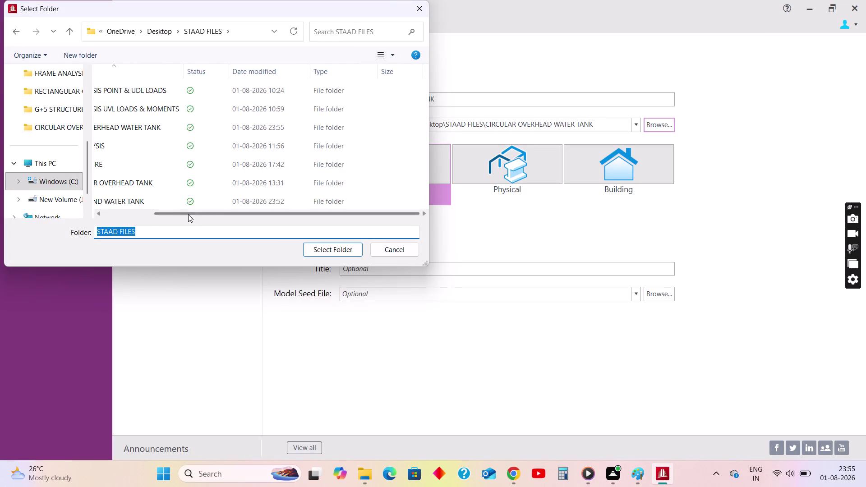
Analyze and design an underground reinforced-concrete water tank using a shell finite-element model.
Create a metric analytical model in the UNDERGROUND WATER TANK folder and check the tank sketch.
drag(188, 213, 119, 215)
click(149, 197)
click(333, 252)
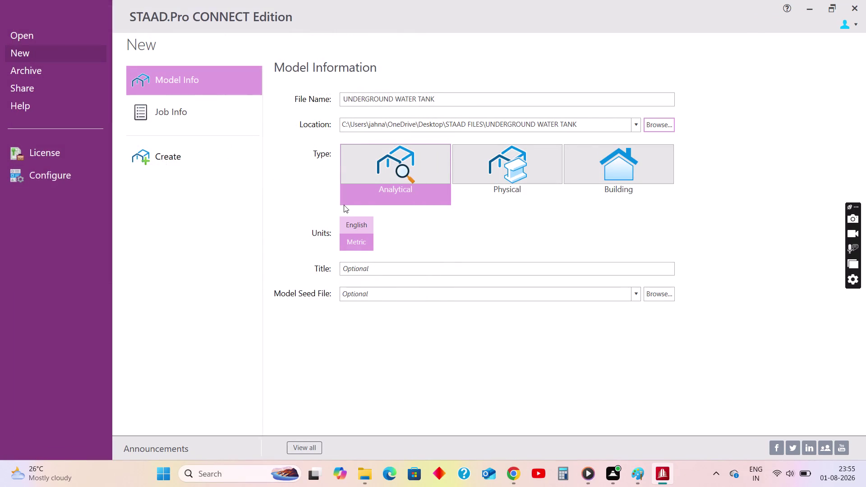
click(167, 159)
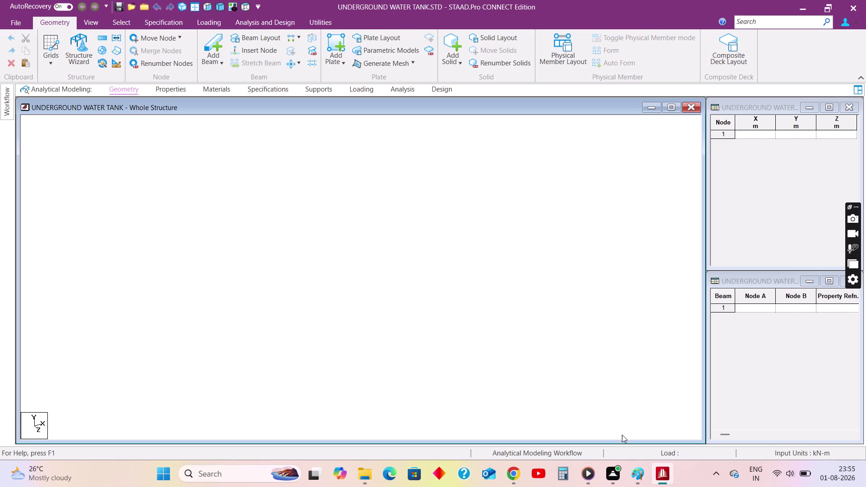
click(637, 470)
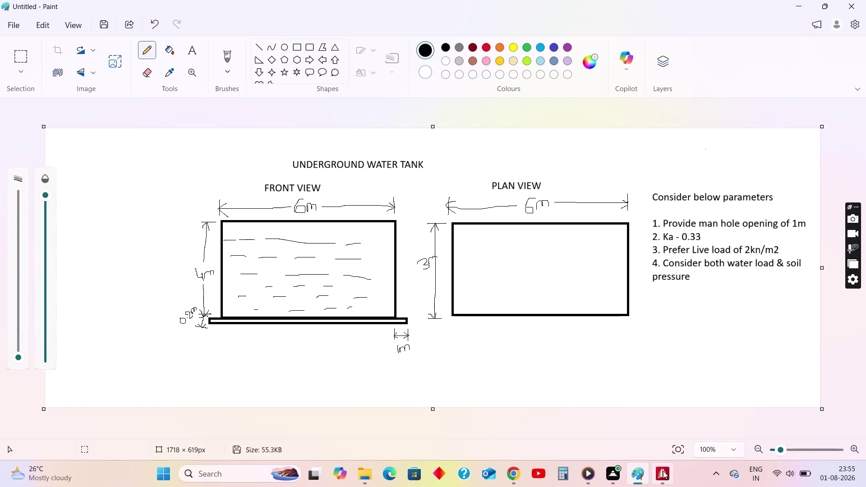
click(662, 424)
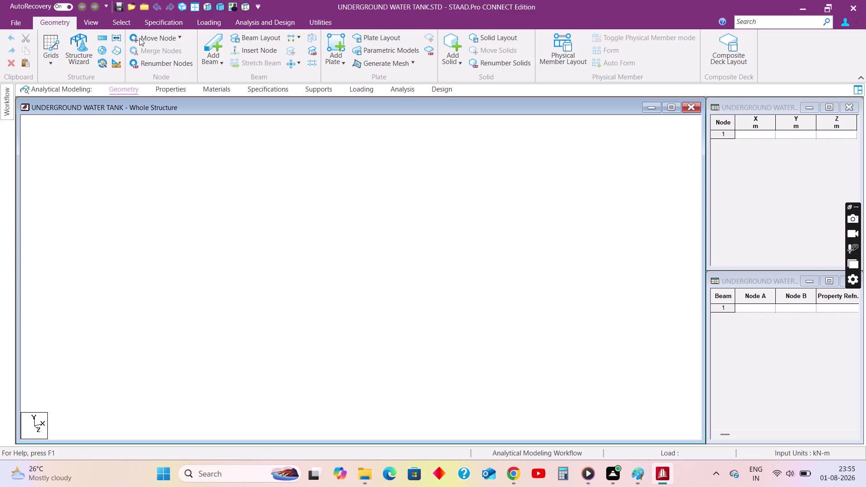
Show a beam grid and place nodes at (0,0), (6,0) and (0,4).
click(52, 64)
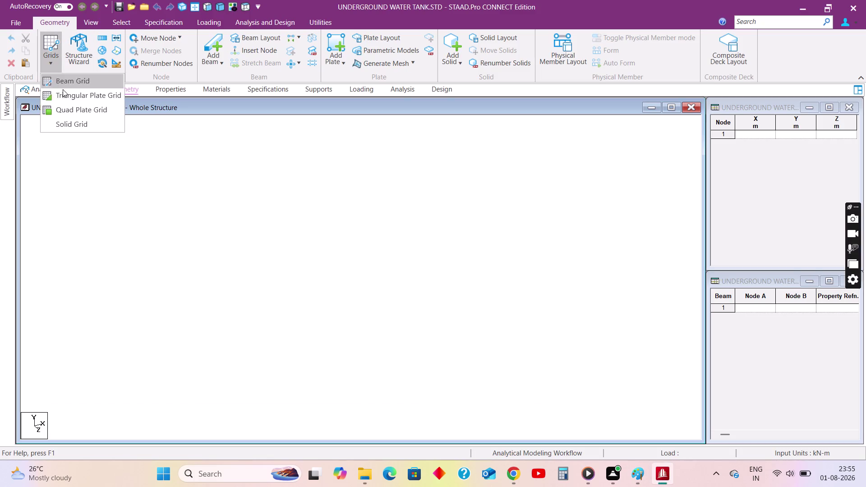
click(67, 83)
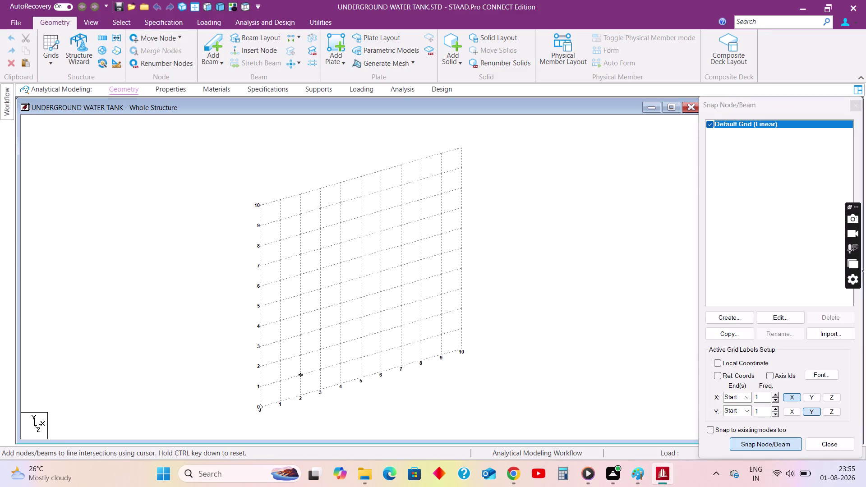
click(259, 405)
key(Escape)
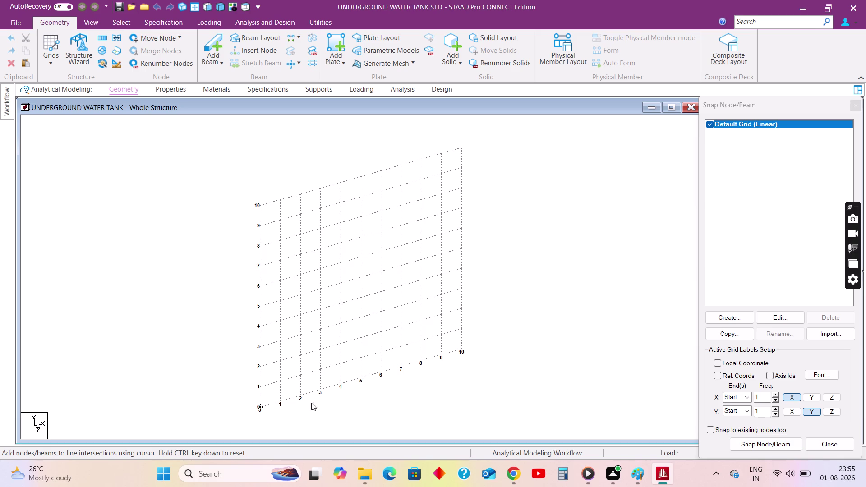
click(762, 445)
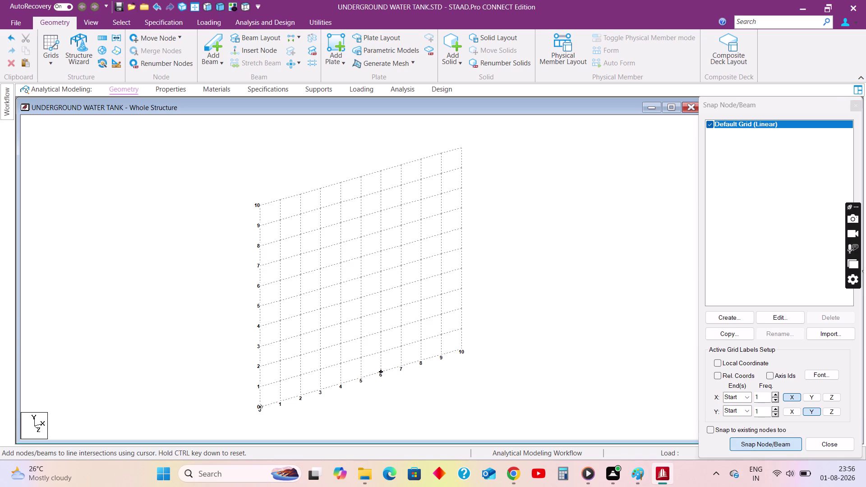
click(386, 369)
key(Escape)
Place the remaining corner node at the top right, (6,4).
click(748, 444)
click(260, 328)
key(Escape)
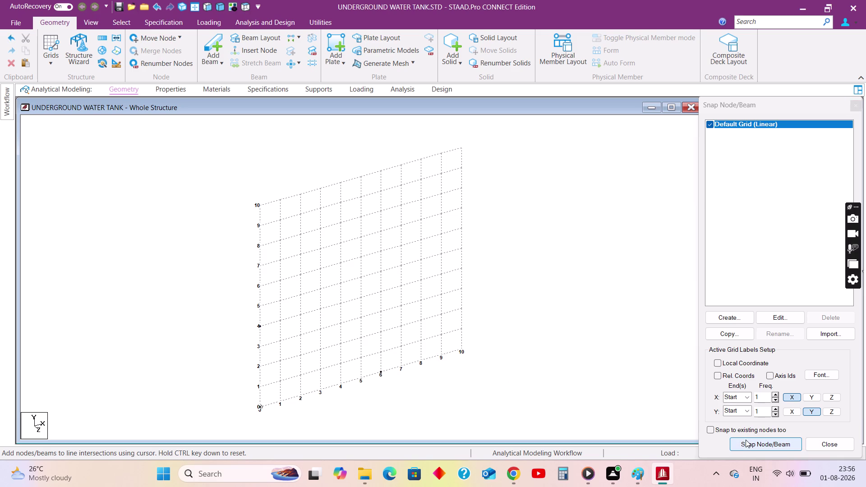
click(745, 439)
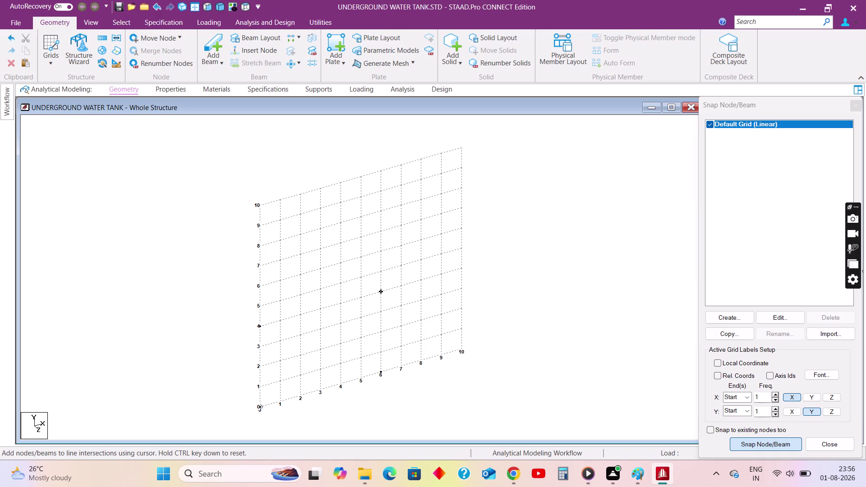
click(379, 290)
key(Escape)
Compare against the tank sketch, then hide the snapping grid.
click(642, 473)
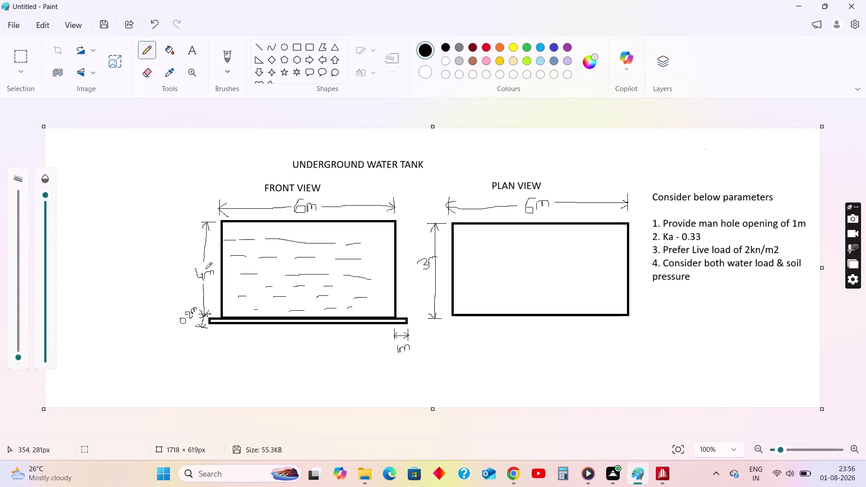
click(797, 6)
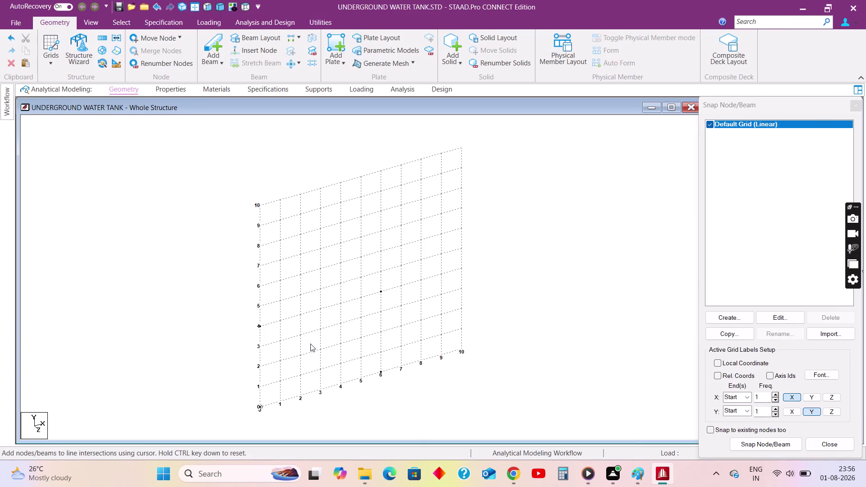
click(51, 66)
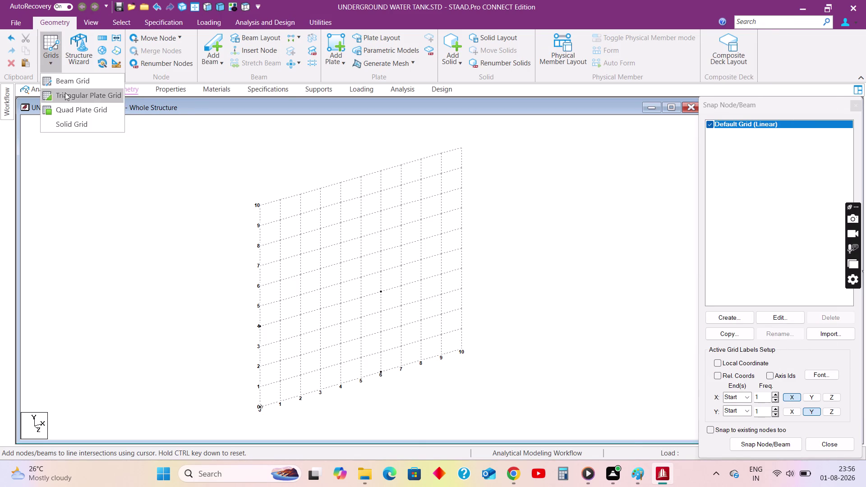
click(66, 82)
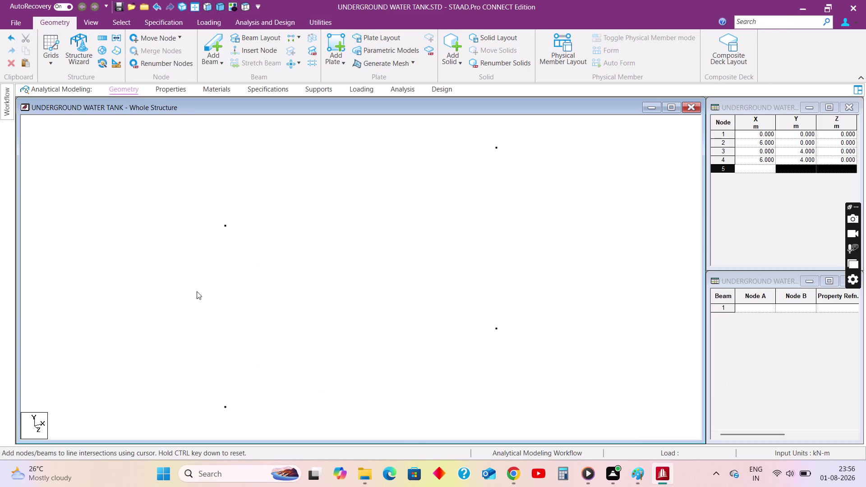
Rotate the view and box-select the four corner nodes.
scroll(down, 3)
right_drag(486, 205, 481, 205)
right_click(515, 176)
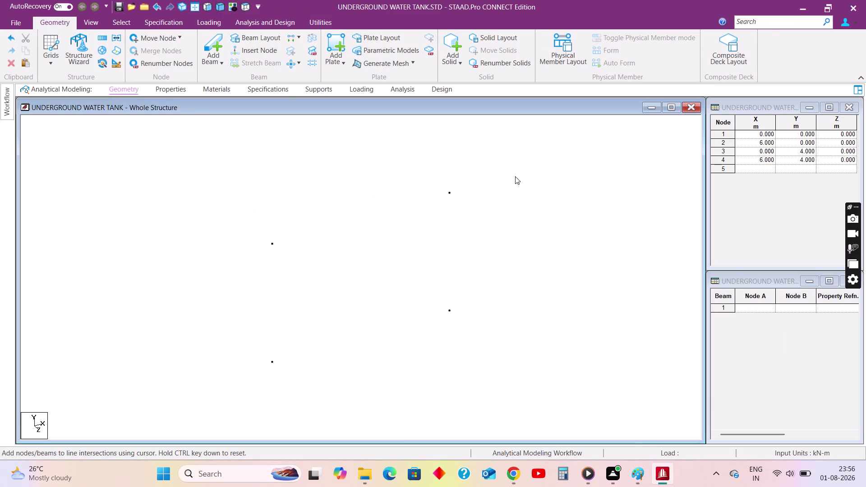
click(548, 231)
click(680, 235)
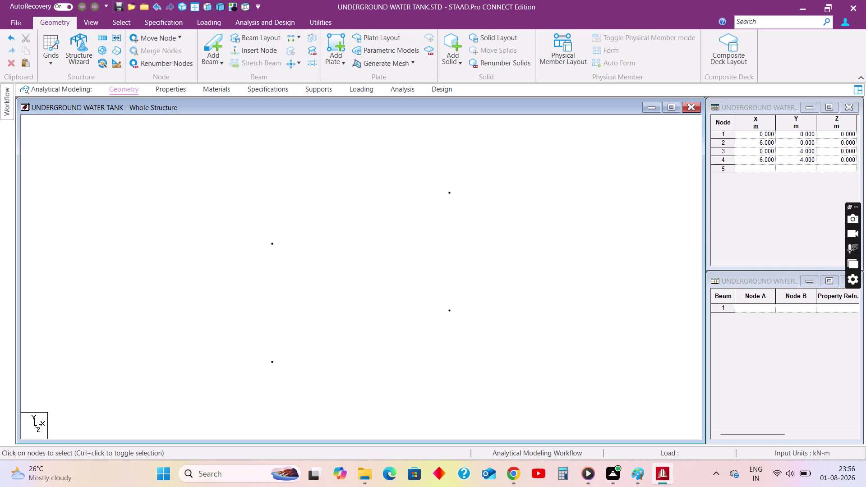
drag(208, 160, 547, 394)
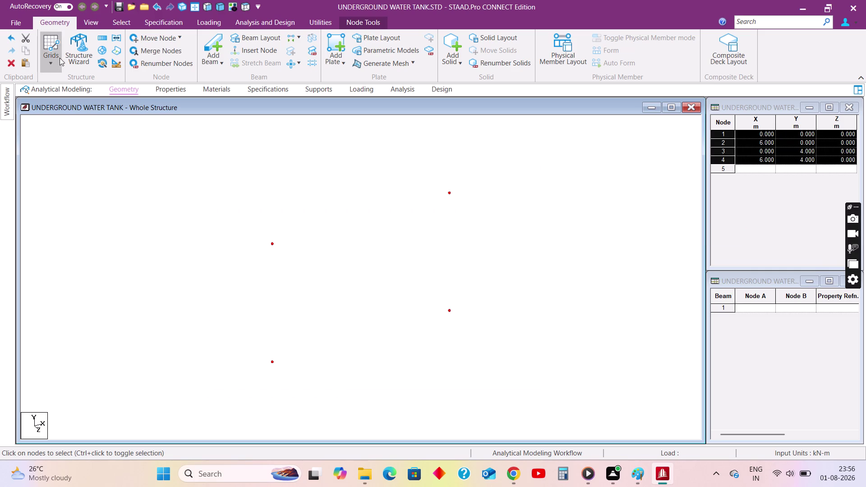
Translationally repeat the selected nodes along global Z with a 3 m step.
click(102, 37)
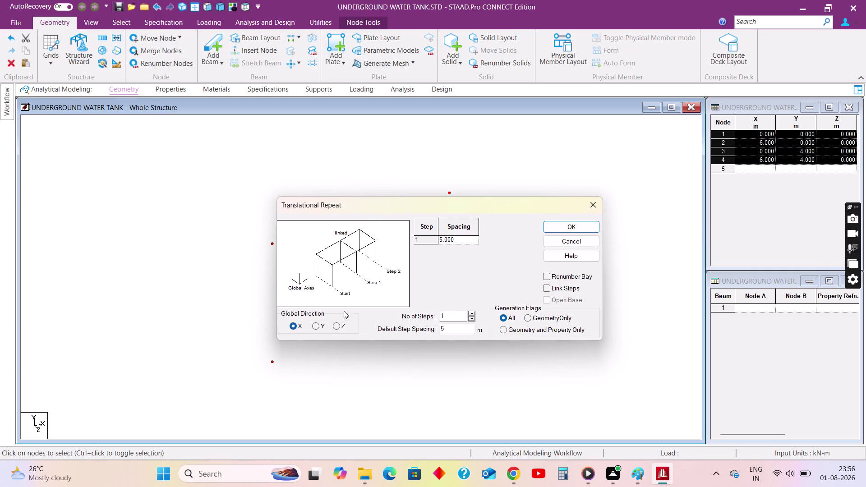
click(336, 327)
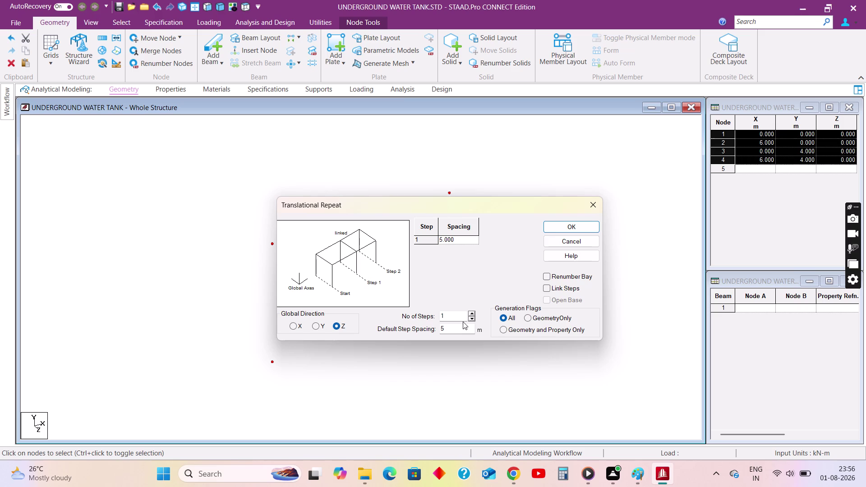
drag(456, 331, 409, 325)
key(3)
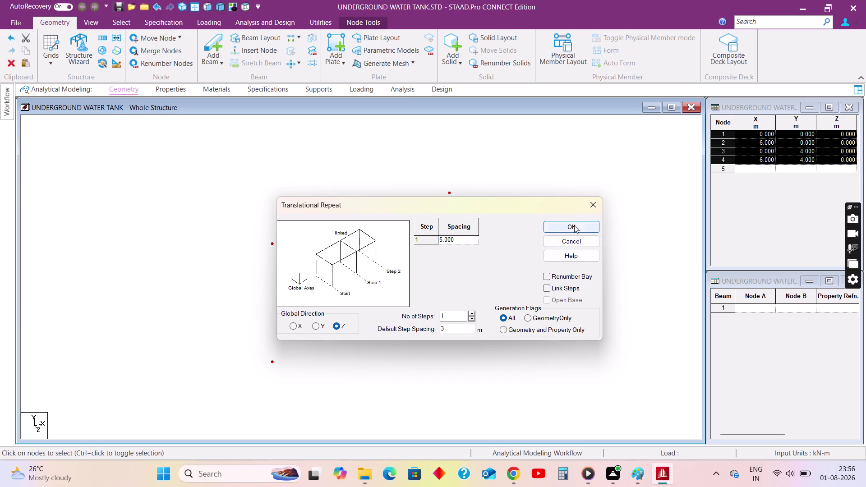
click(574, 225)
click(511, 264)
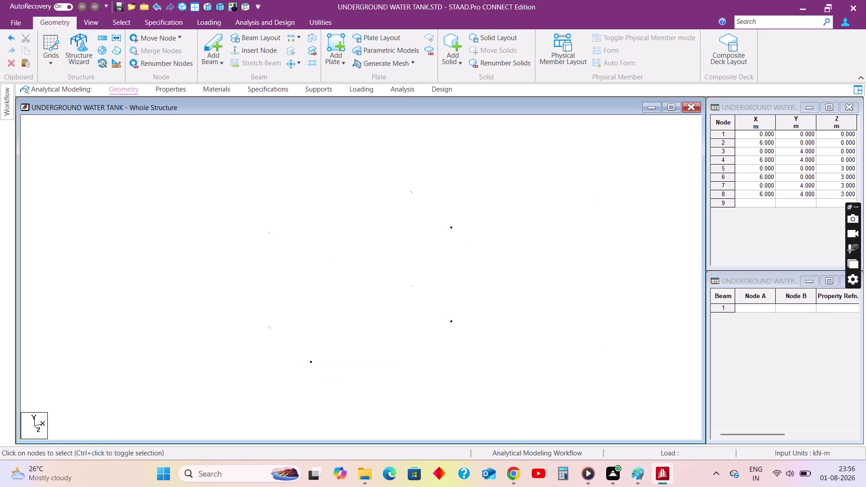
click(643, 473)
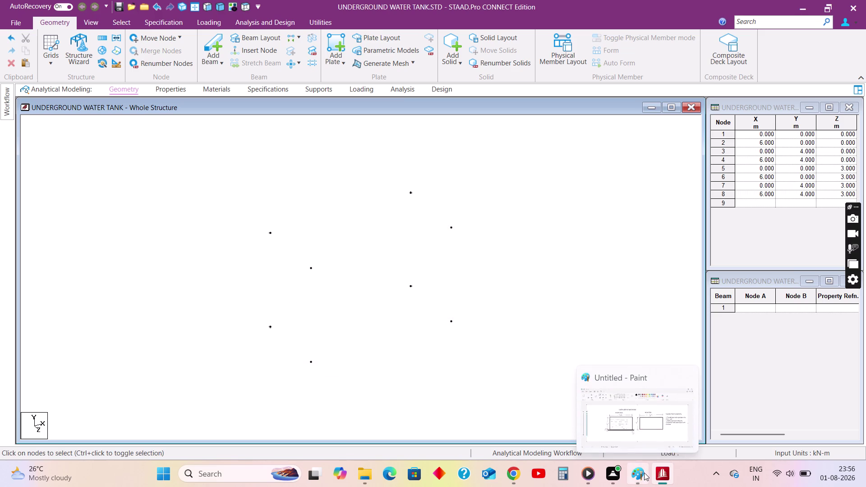
click(660, 472)
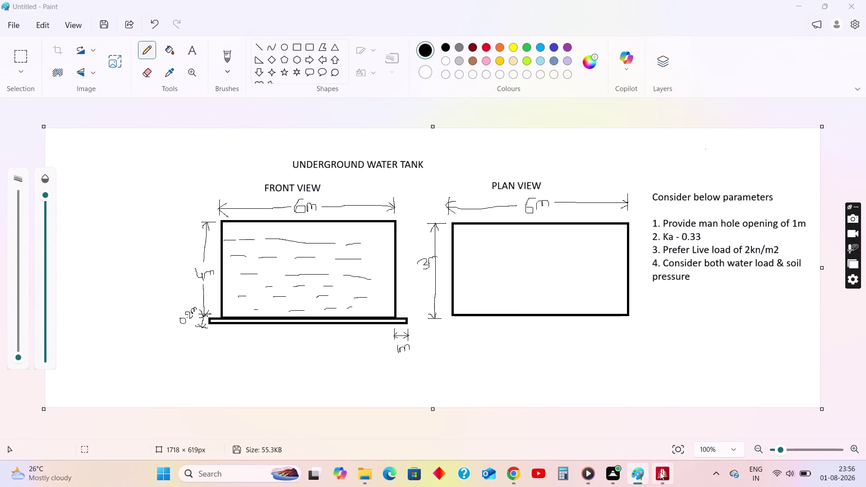
scroll(up, 3)
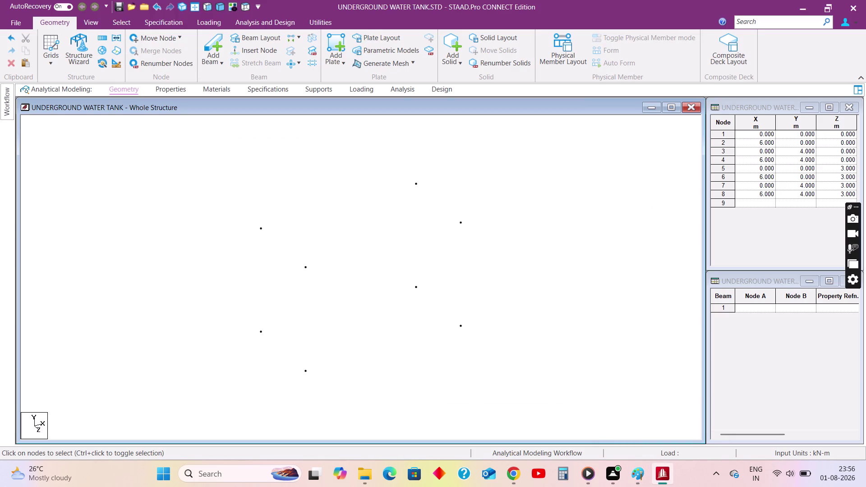
scroll(up, 3)
middle_drag(351, 267, 340, 252)
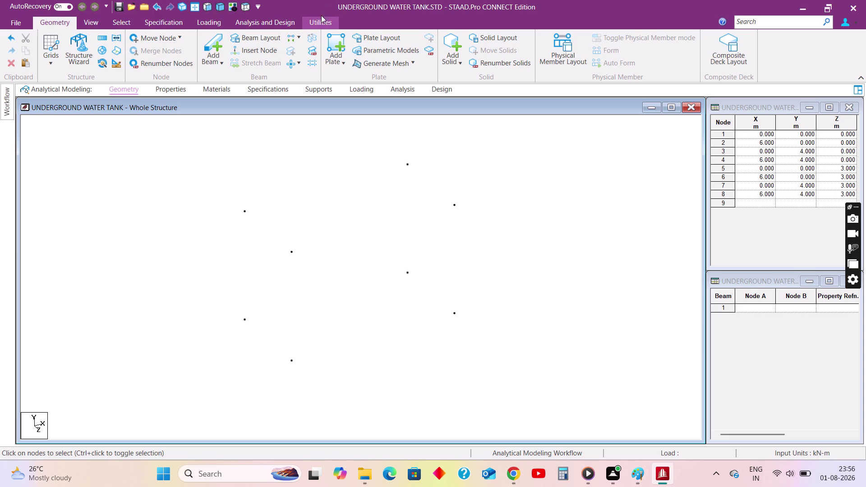
click(389, 50)
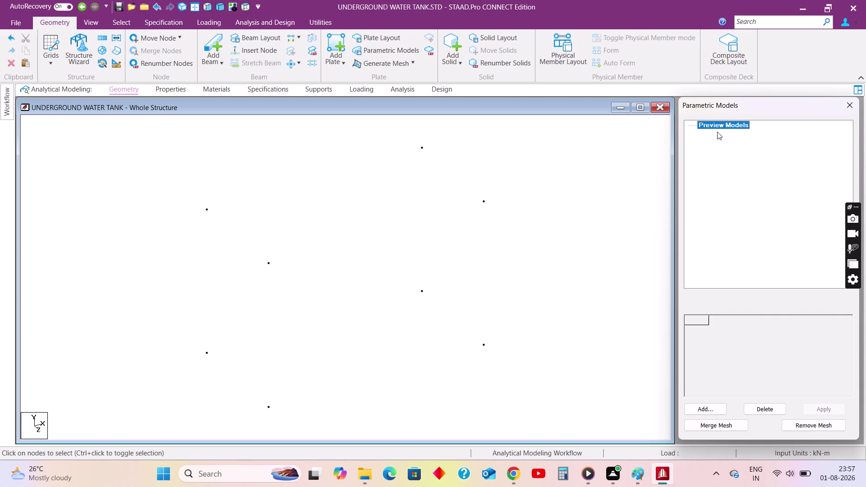
Outline a new surface through the left wall's four corner nodes.
click(716, 407)
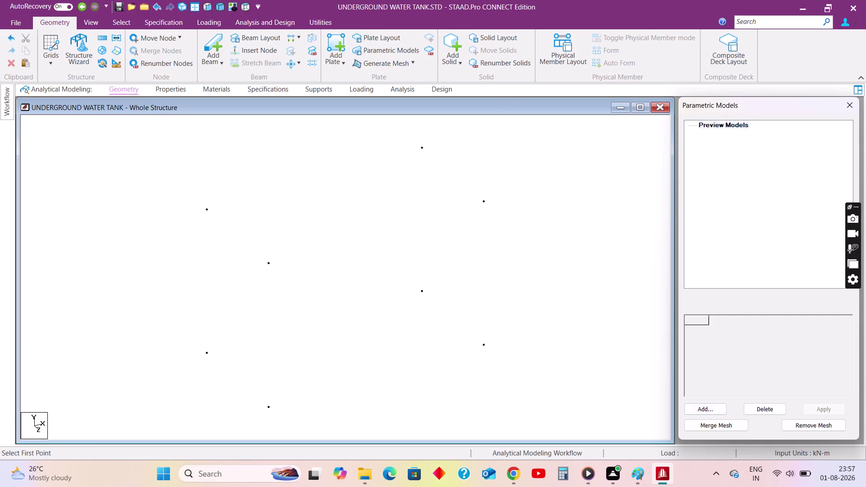
click(206, 353)
click(205, 209)
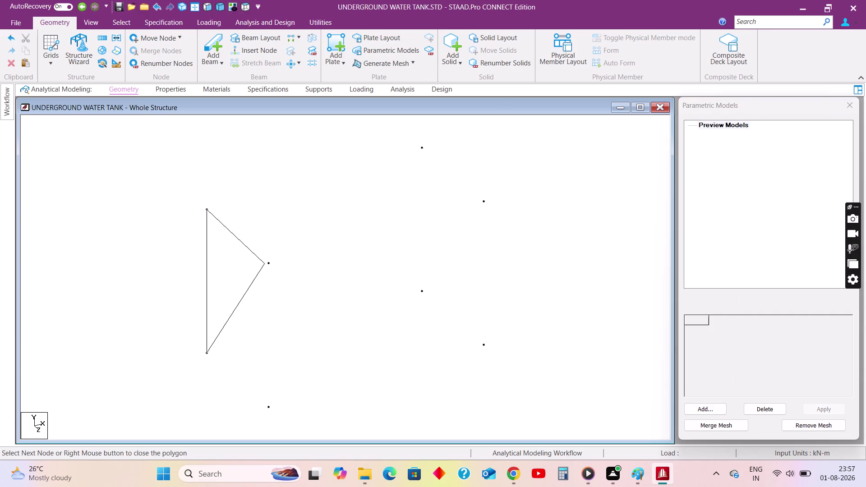
click(267, 263)
click(269, 406)
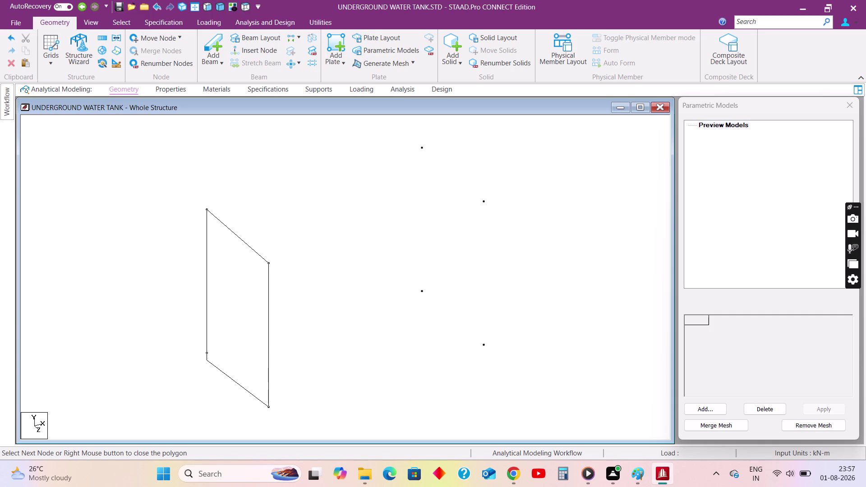
click(207, 353)
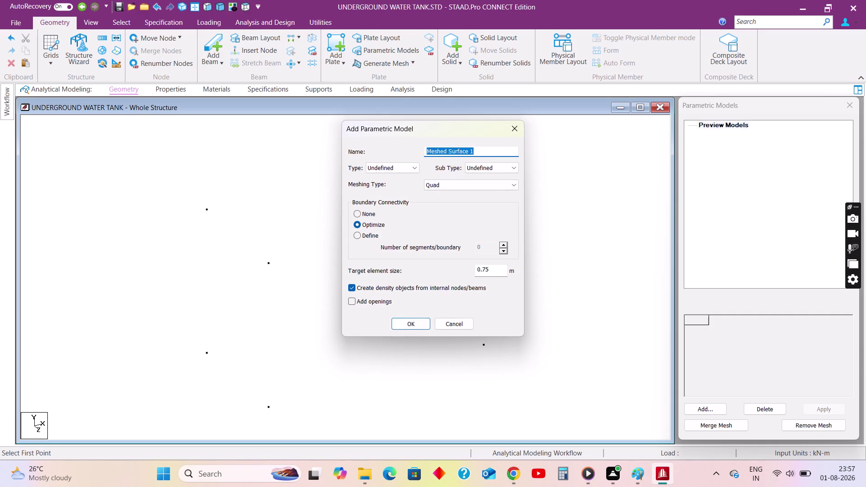
Name the surface LEFT, type Wall, subtype WALL_TANK, 1 m target element size.
drag(486, 153, 392, 149)
key(l)
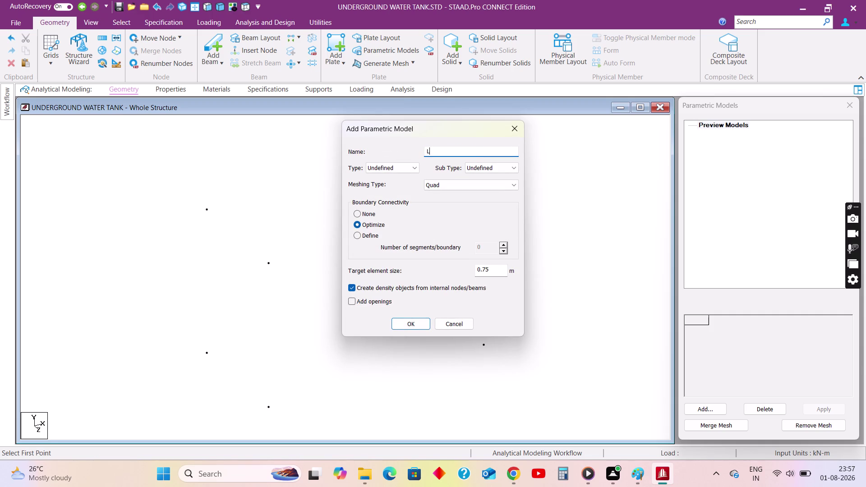
key(e)
text(FT)
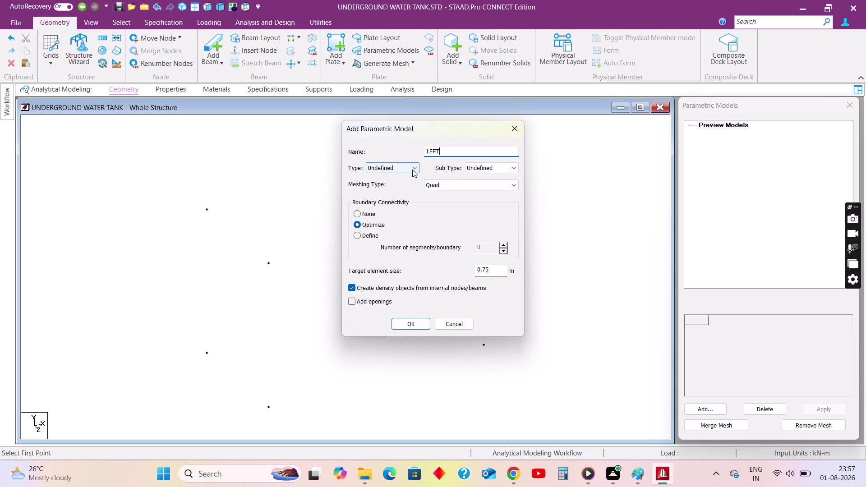
click(412, 170)
click(379, 187)
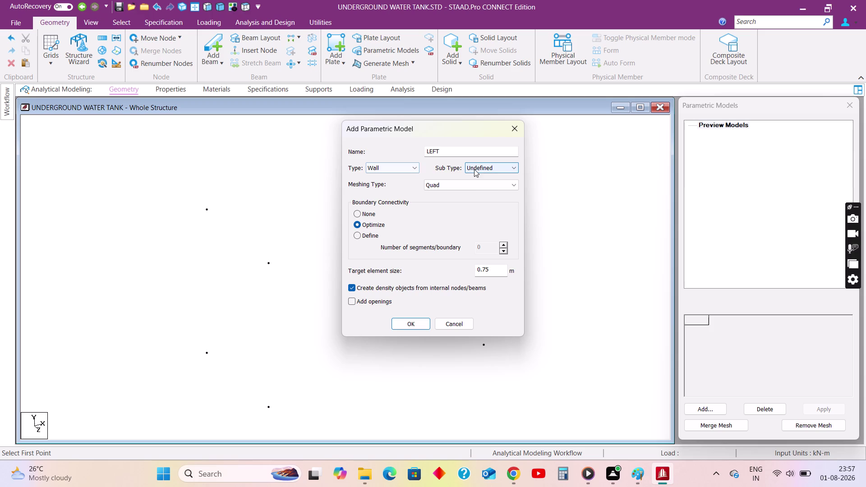
click(473, 169)
click(476, 186)
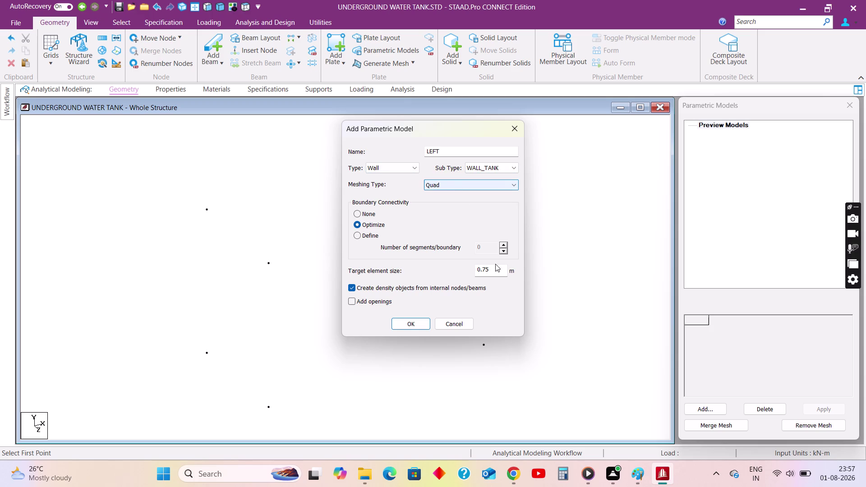
drag(498, 273, 457, 275)
key(1)
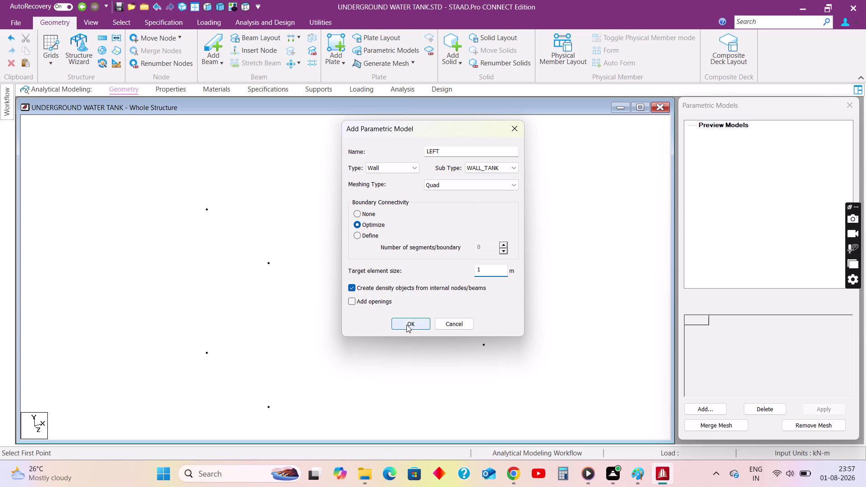
click(406, 324)
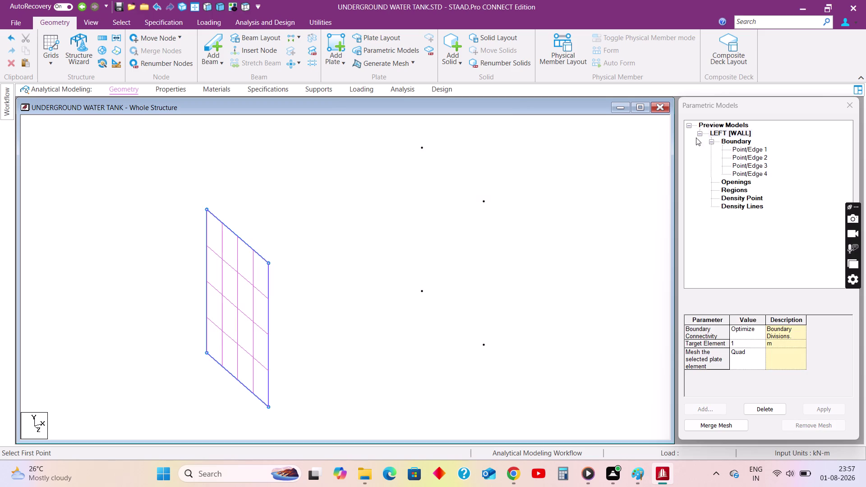
click(698, 134)
click(713, 123)
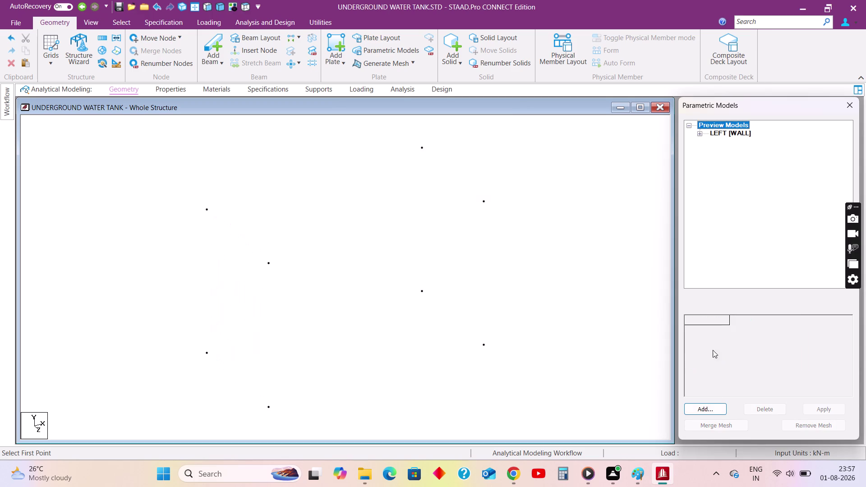
Outline a new surface through the back wall's four corner nodes.
click(708, 412)
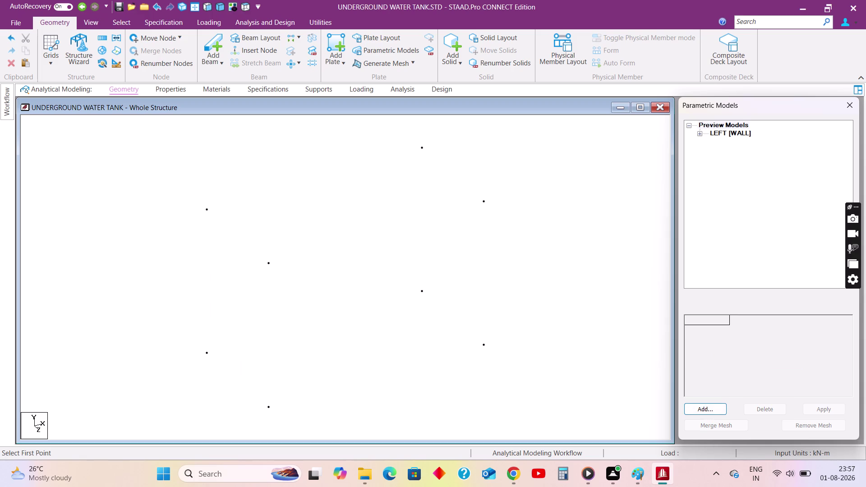
click(206, 353)
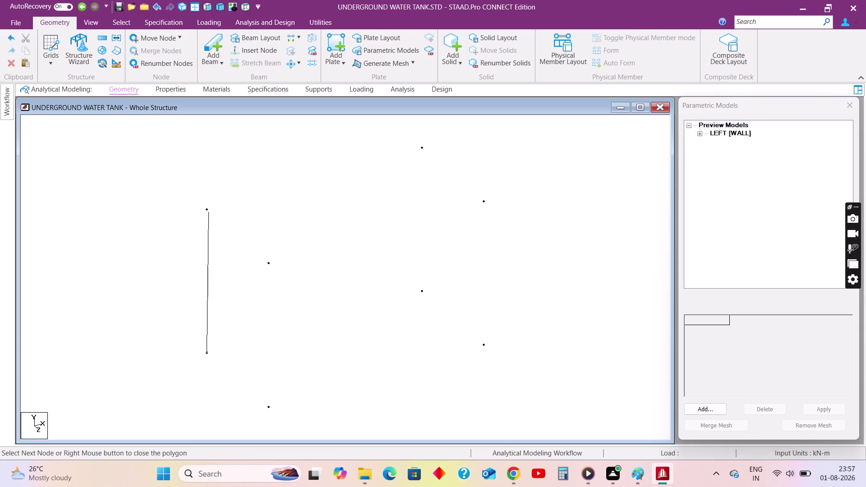
click(207, 209)
click(422, 148)
click(421, 291)
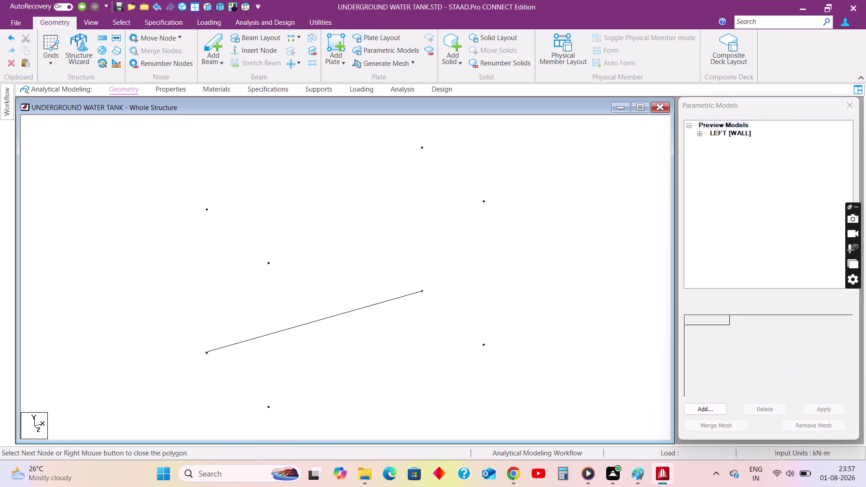
click(206, 354)
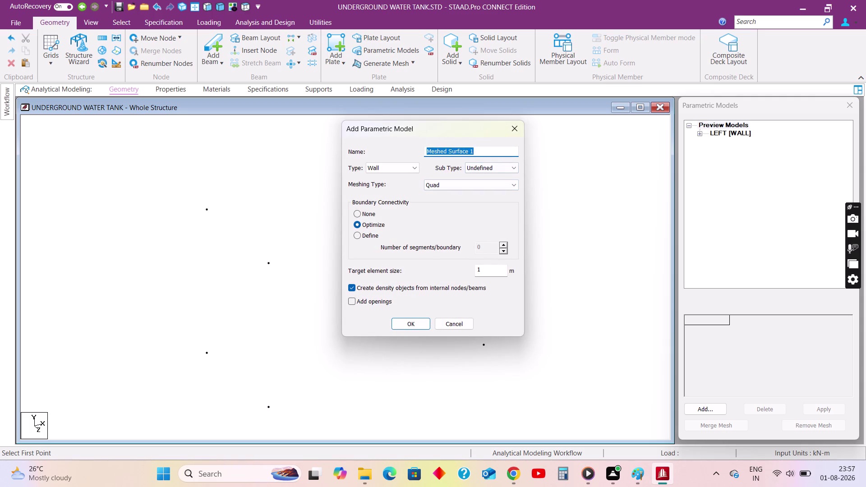
Name it BACK as a Wall of subtype WALL_TANK and create it.
text(BA)
text(CK)
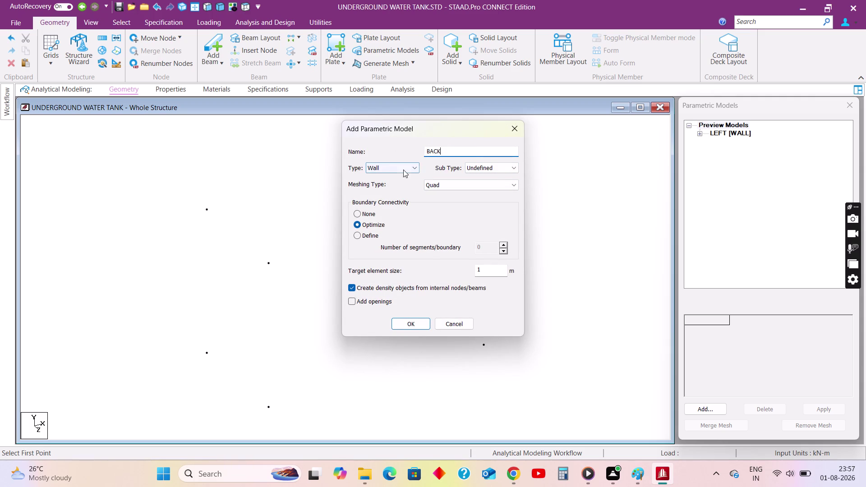
click(507, 169)
click(488, 185)
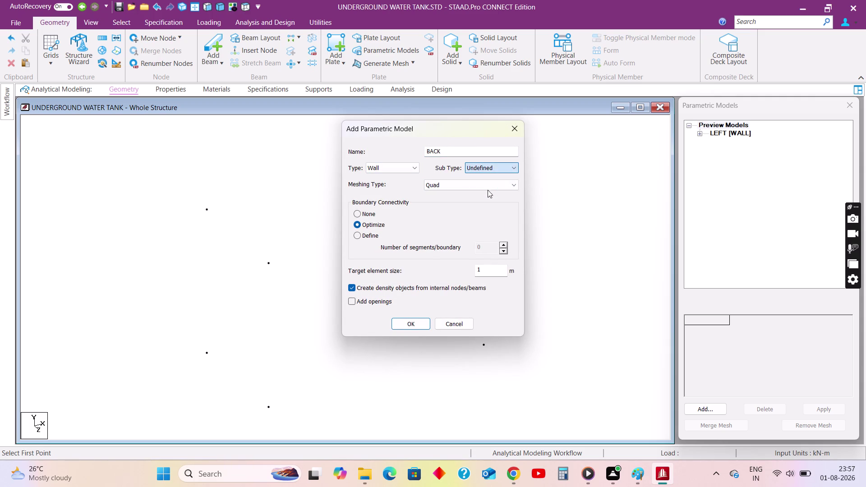
drag(490, 270, 465, 269)
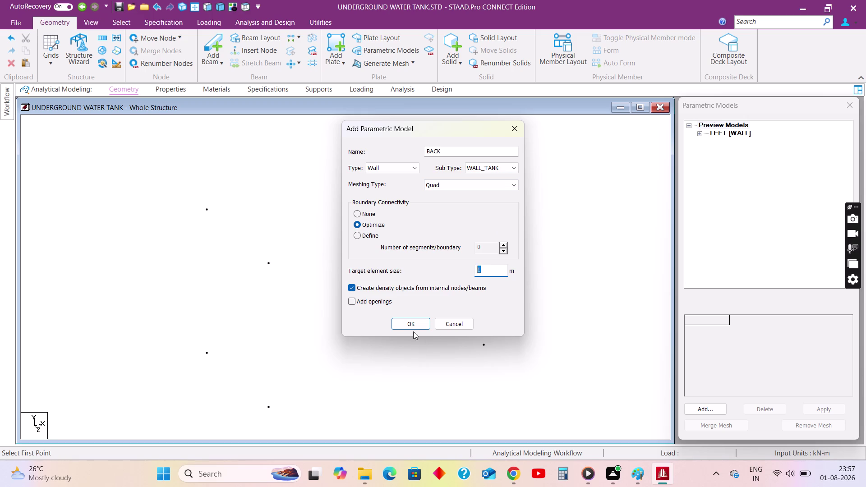
click(414, 320)
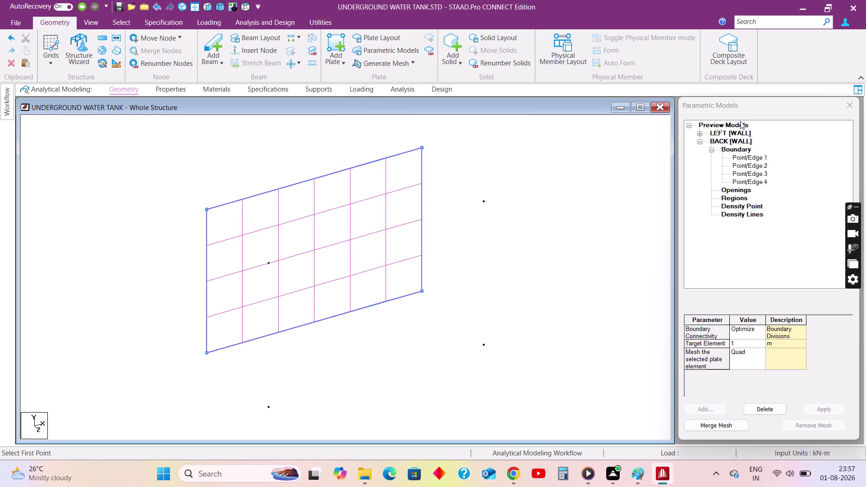
click(700, 141)
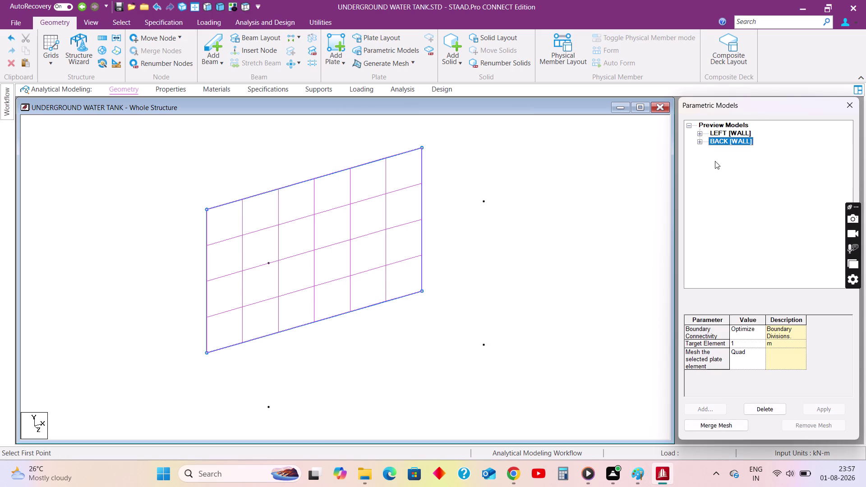
click(720, 124)
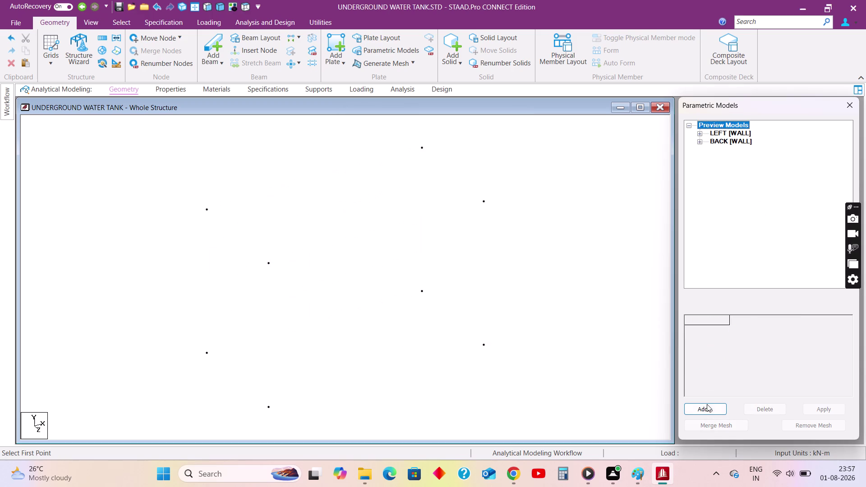
Outline a new surface through the front wall's four corner nodes.
click(706, 404)
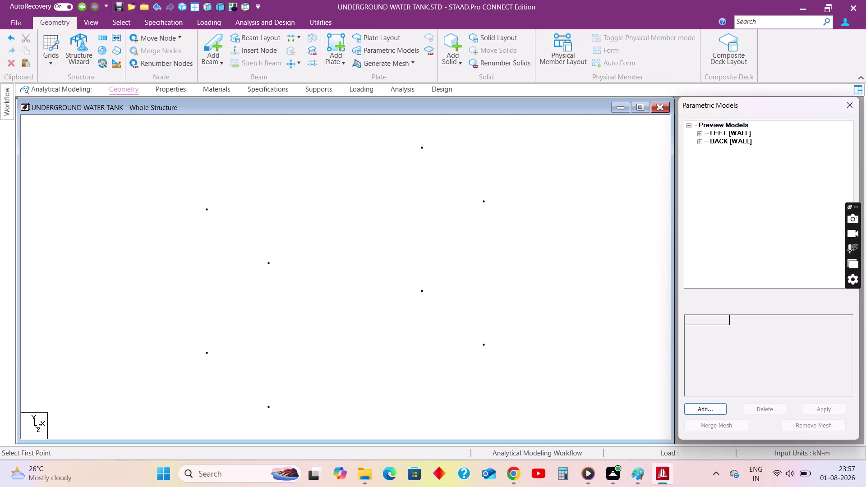
click(268, 405)
click(268, 263)
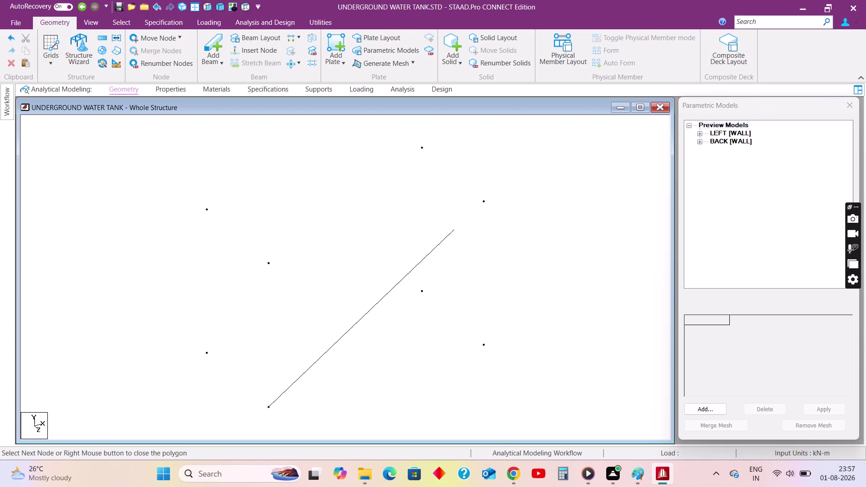
click(484, 202)
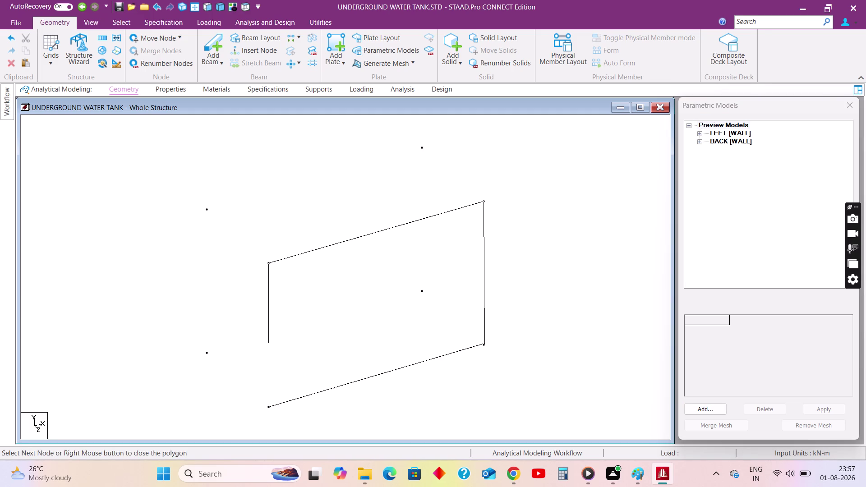
click(483, 342)
click(267, 408)
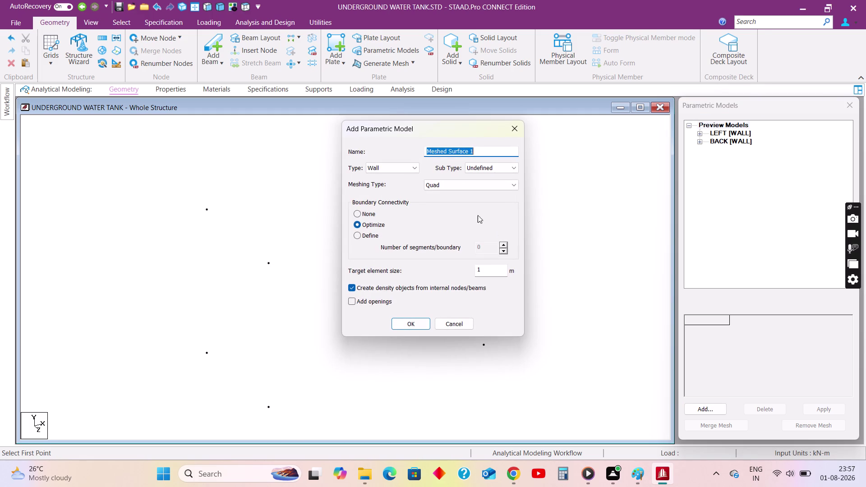
Name the surface FRONT with subtype WALL_TANK and create it.
text(FRO)
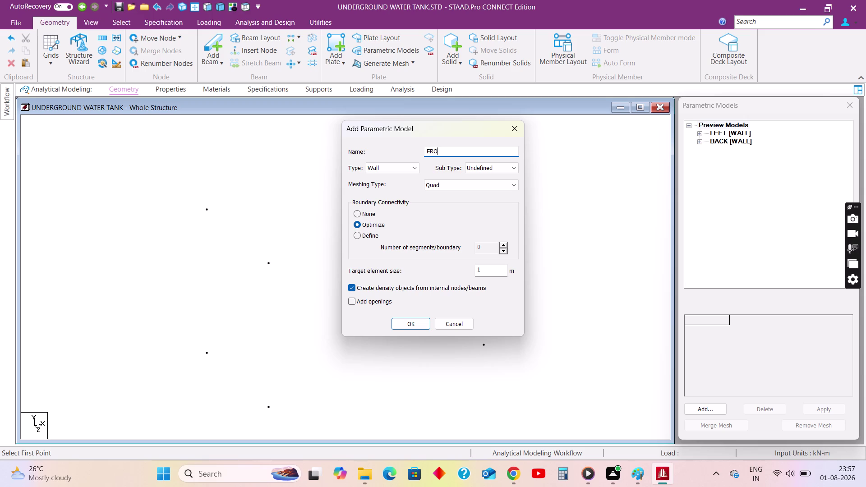
text(NT)
click(472, 166)
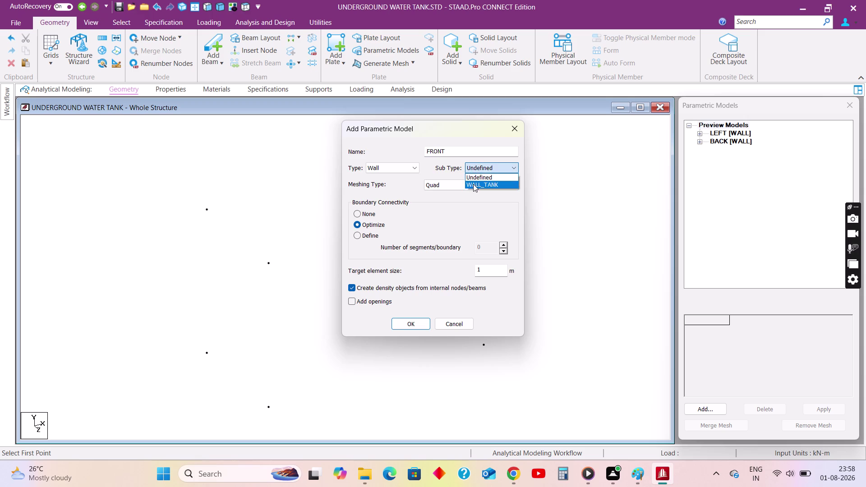
click(473, 184)
click(417, 322)
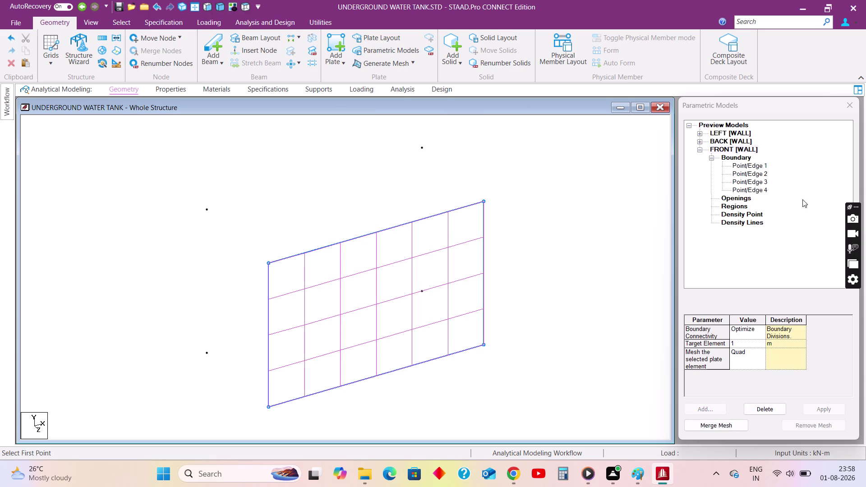
click(700, 149)
click(716, 121)
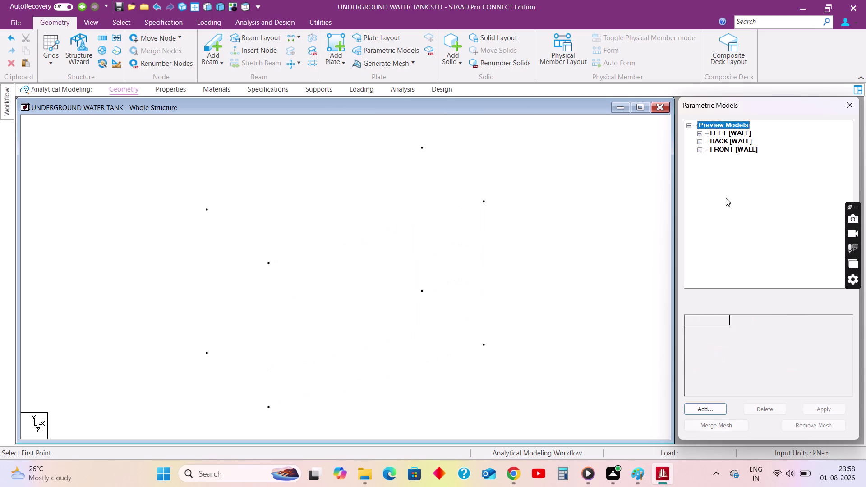
click(705, 410)
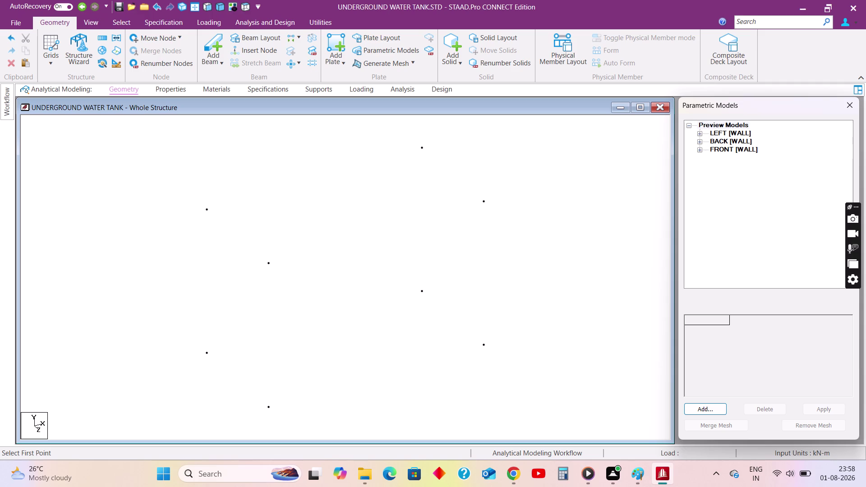
Outline the right wall surface through its four corner nodes.
click(421, 289)
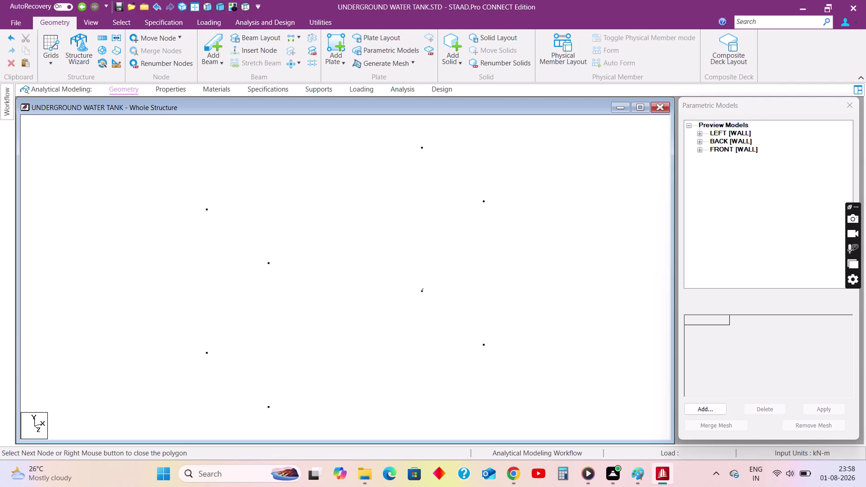
click(422, 147)
click(485, 201)
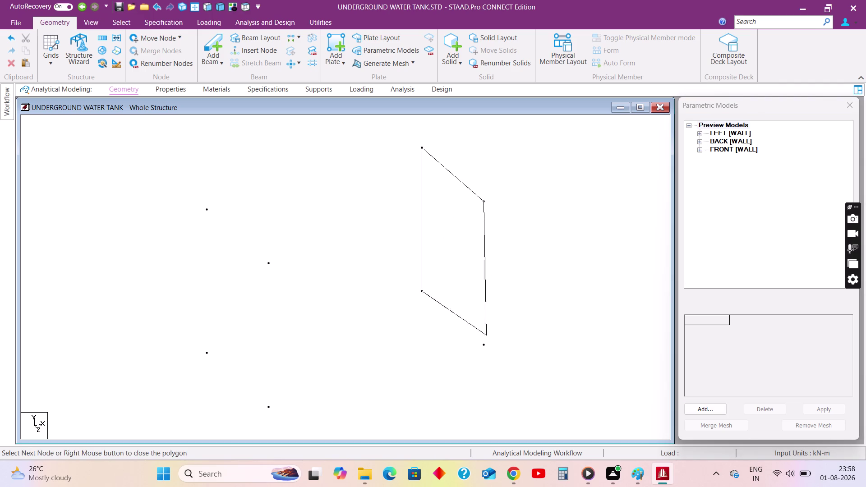
click(483, 345)
click(421, 292)
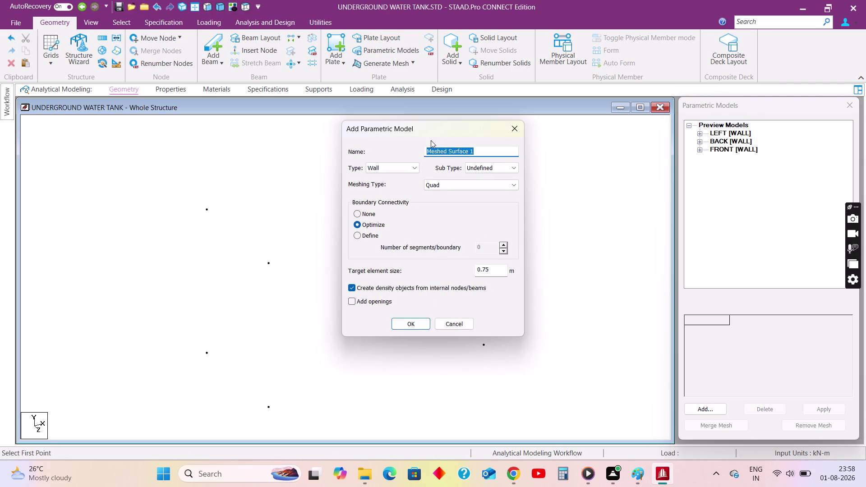
Name it RIGHT, subtype WALL_TANK, with a 1 m target element size.
text(RIGHT)
click(484, 162)
click(485, 169)
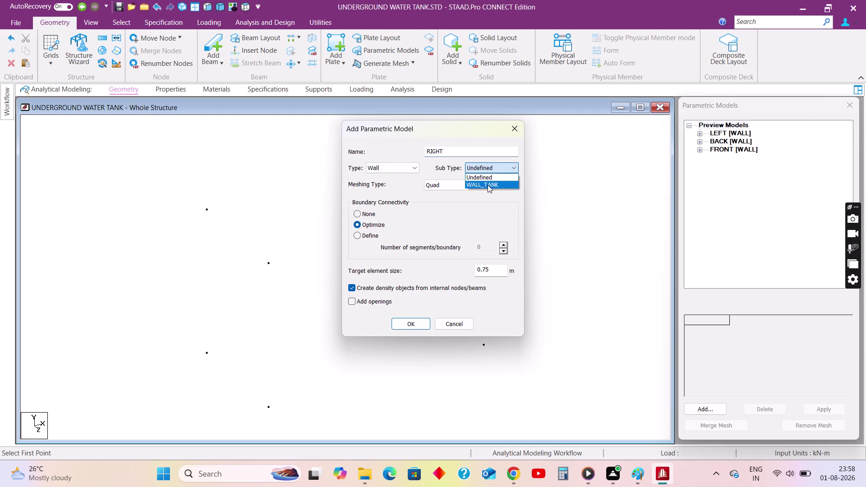
click(487, 185)
drag(495, 273, 472, 275)
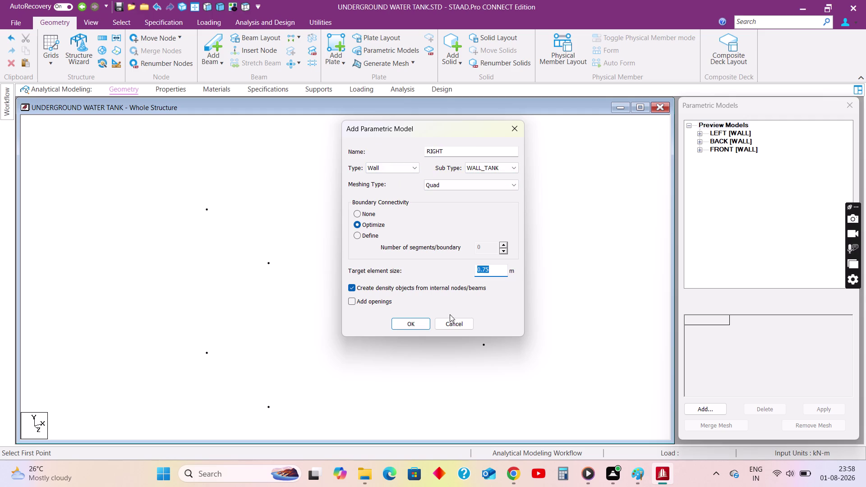
key(1)
click(416, 326)
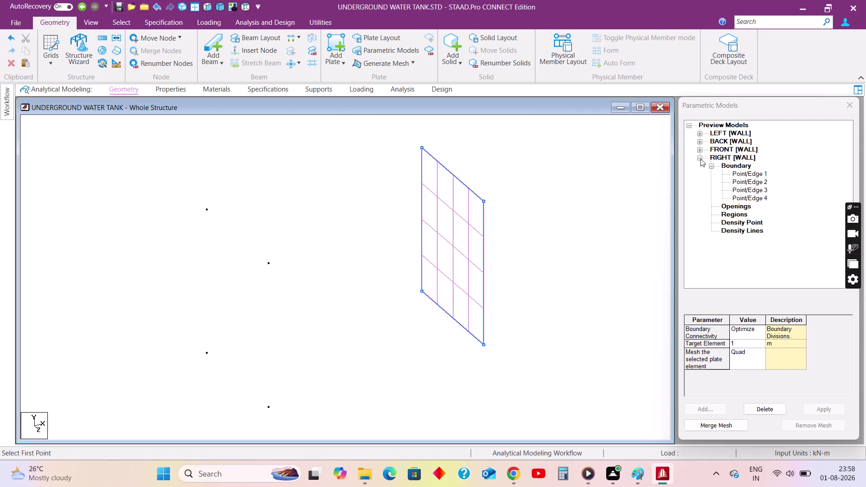
click(698, 159)
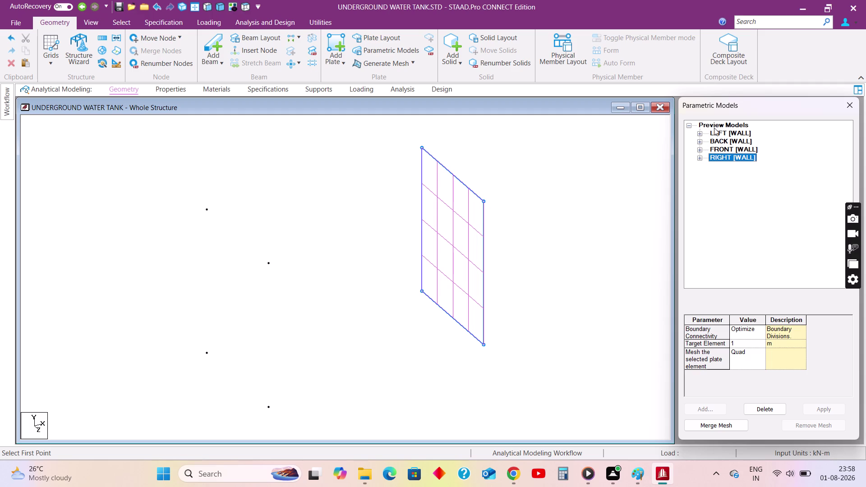
click(713, 126)
click(711, 411)
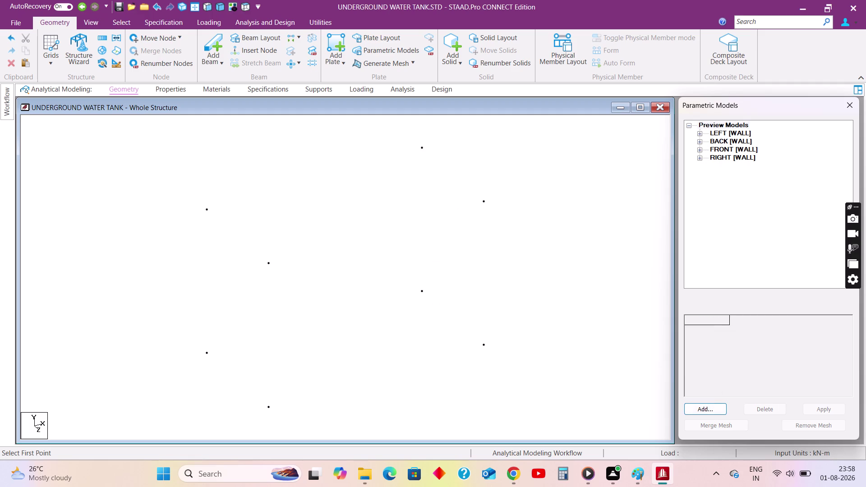
Outline the base slab through the four bottom corner nodes.
click(207, 353)
click(423, 291)
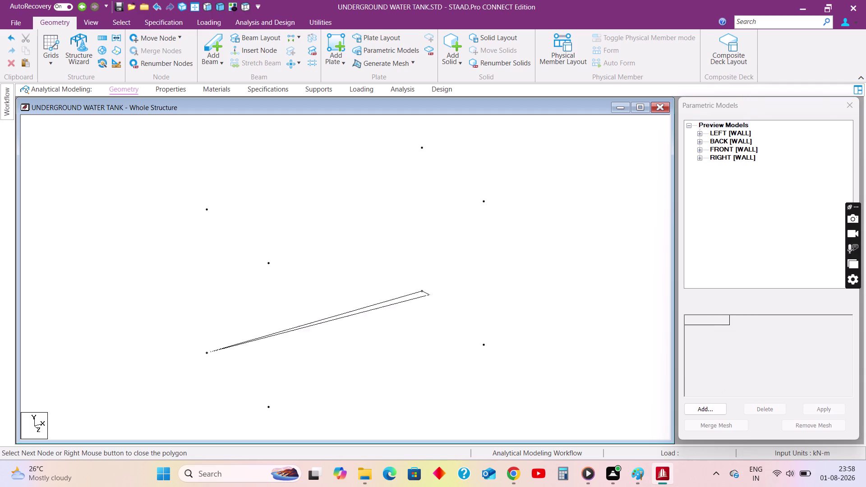
click(485, 345)
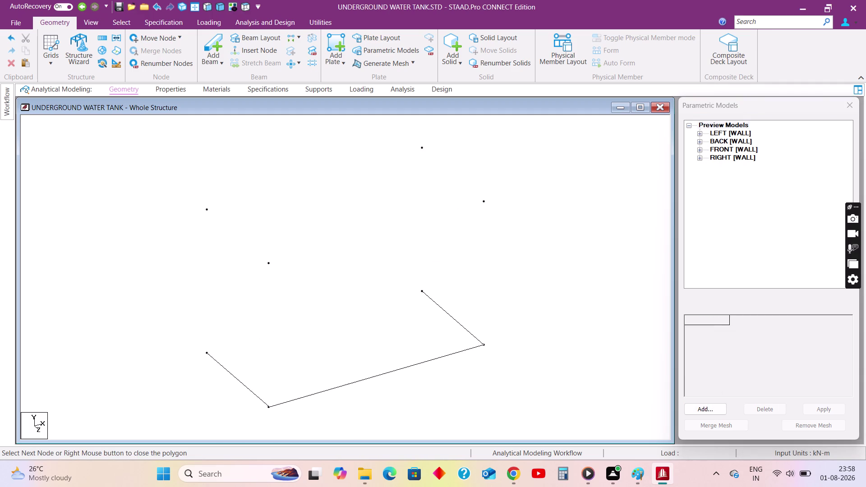
click(268, 407)
click(207, 353)
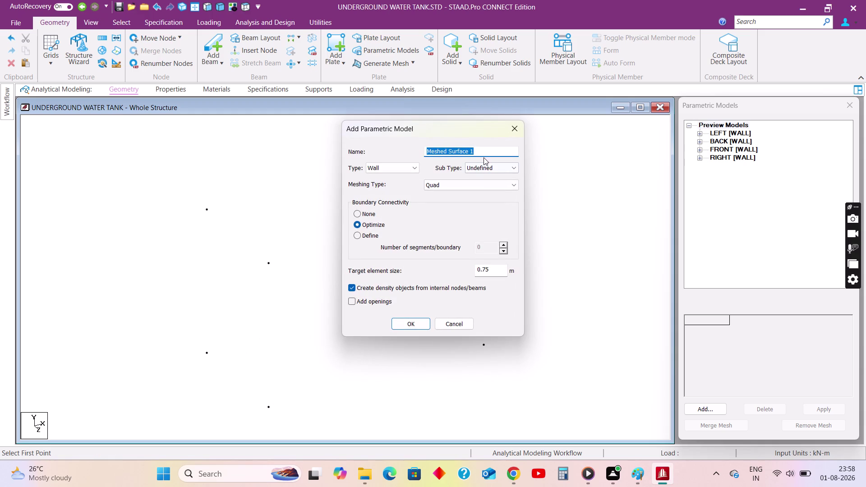
Name it BOTTOM, type Slab, subtype SLAB_TANK, 1 m target element size.
text(BOT)
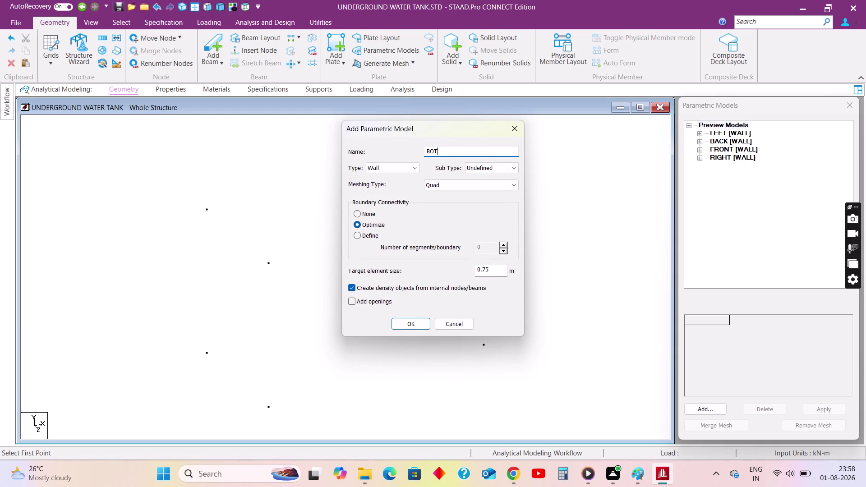
text(TOM)
click(393, 164)
click(376, 189)
click(477, 170)
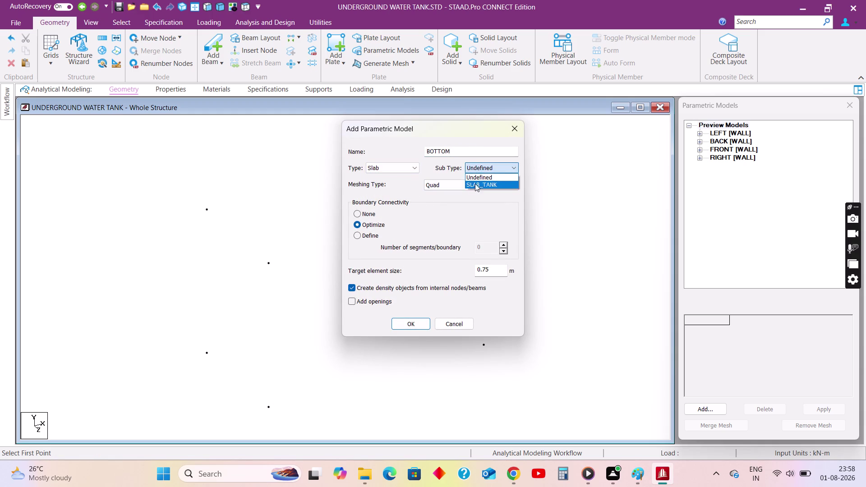
click(474, 186)
click(495, 265)
drag(499, 272, 459, 268)
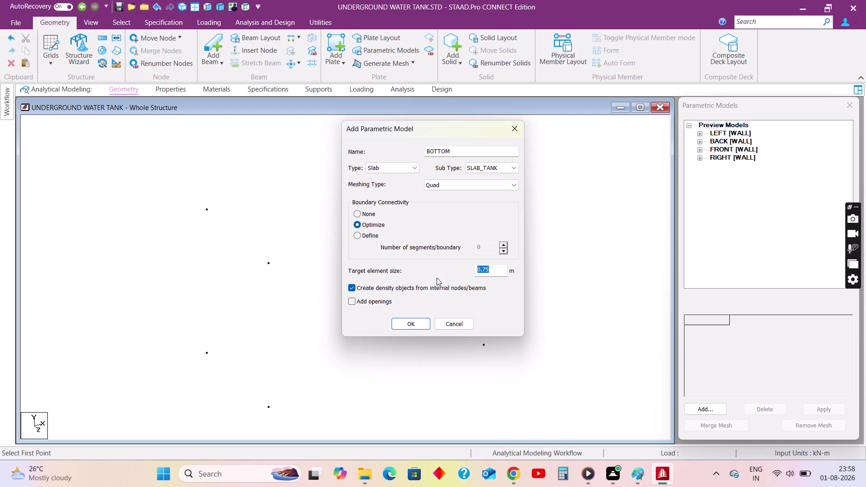
key(1)
click(404, 323)
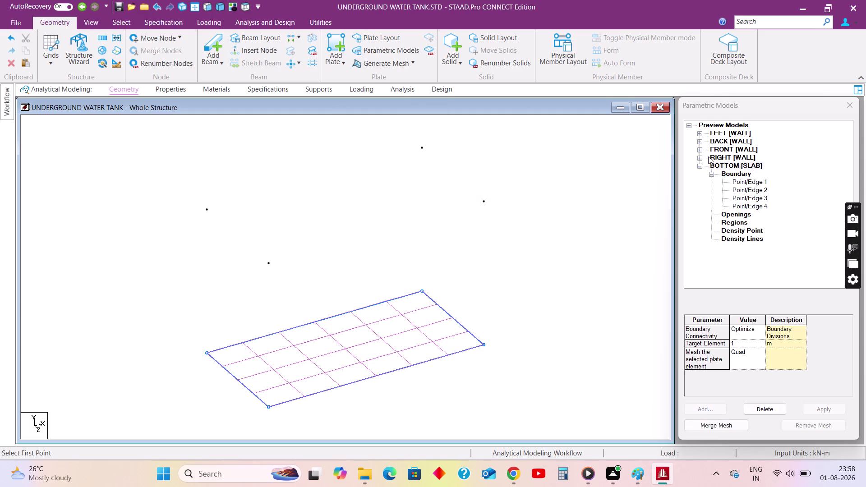
click(701, 165)
click(715, 123)
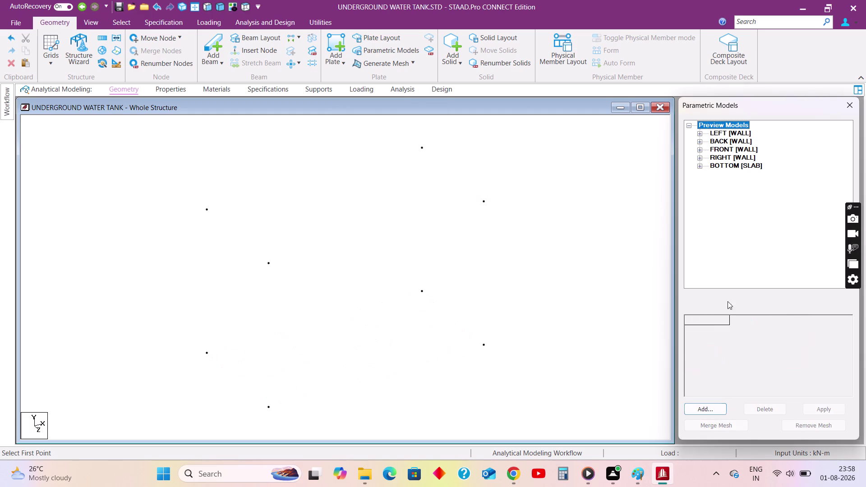
drag(711, 404, 712, 408)
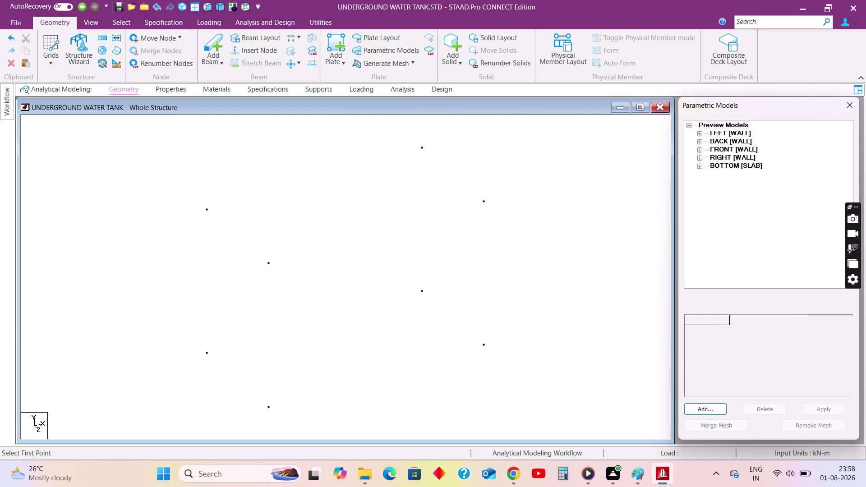
Outline the top slab through the four upper corner nodes.
click(207, 209)
click(422, 149)
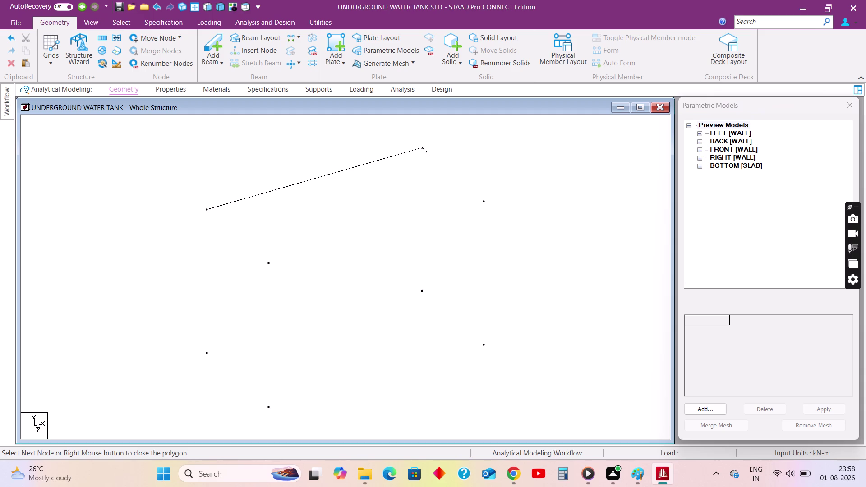
click(486, 202)
click(269, 262)
click(205, 208)
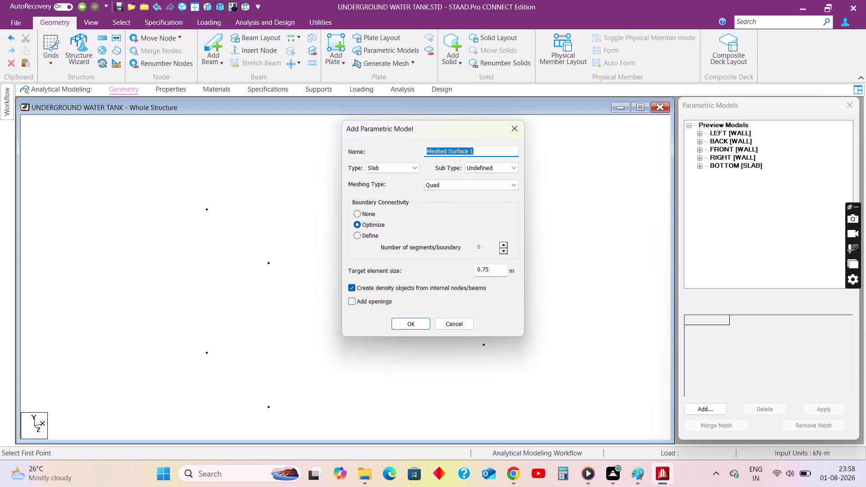
Name the slab TOP with subtype SLAB_TANK and a 1 m element size.
text(TOP)
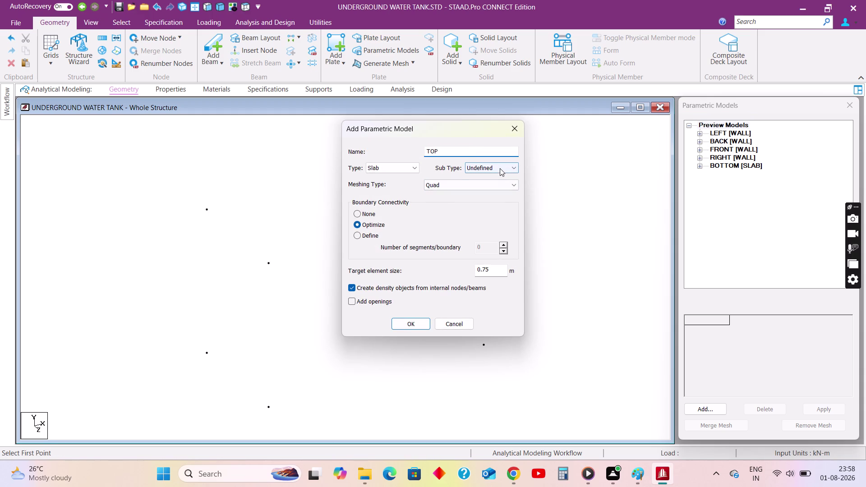
click(500, 168)
click(475, 186)
drag(492, 271, 459, 270)
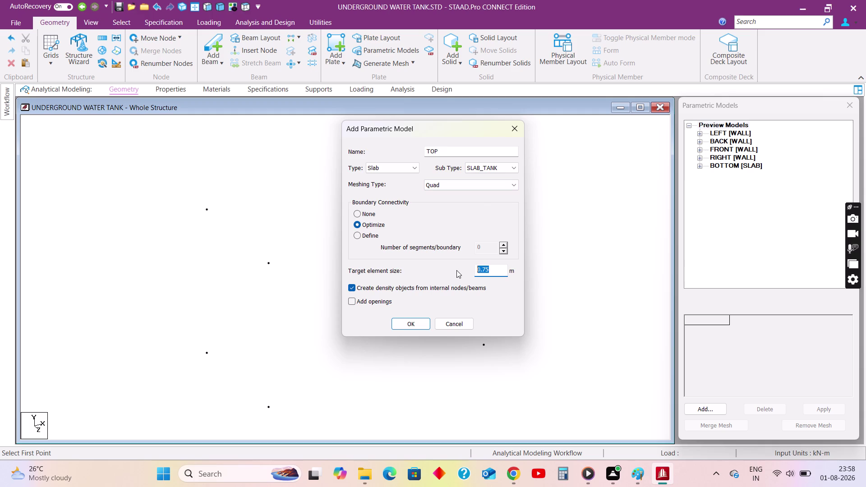
key(1)
click(415, 322)
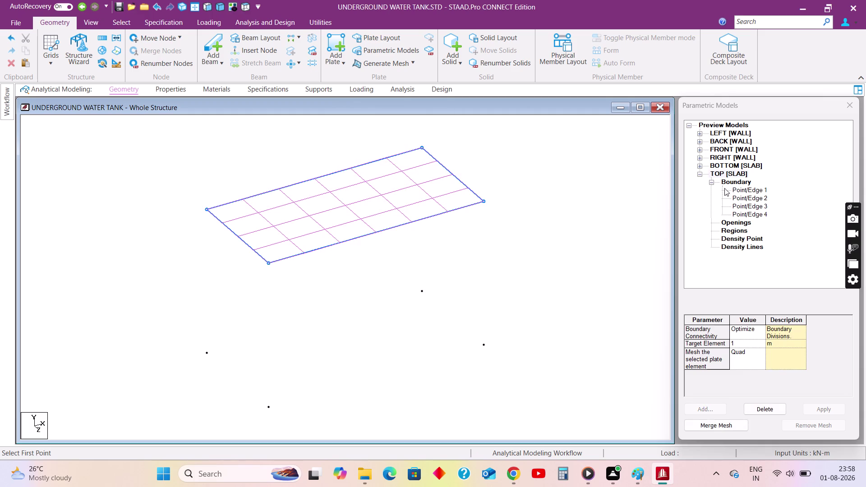
click(699, 174)
click(727, 128)
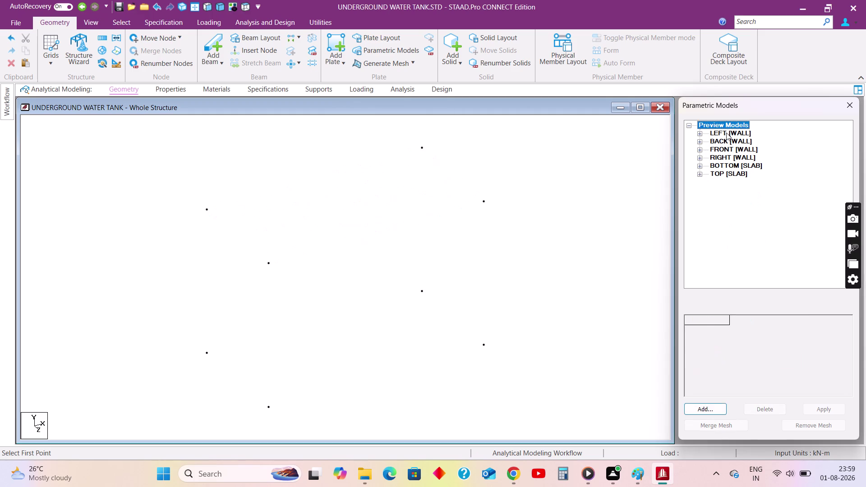
Merge the left, back, front and right wall meshes into the model.
click(726, 132)
click(729, 426)
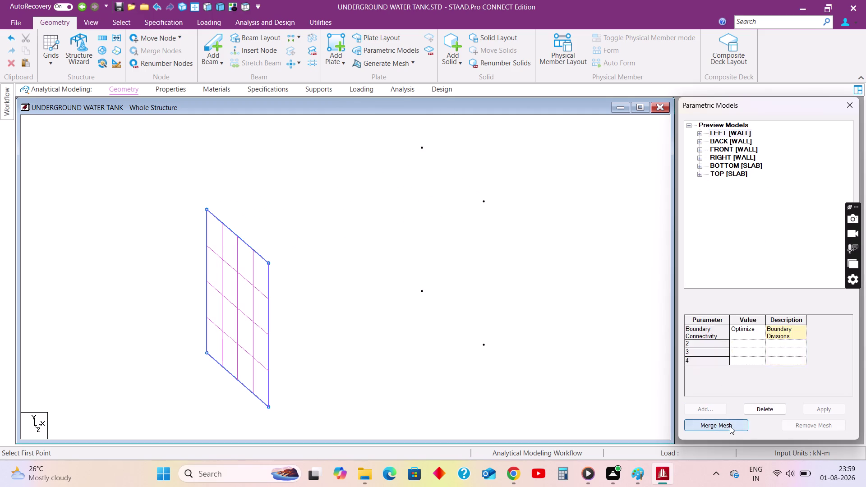
click(721, 141)
click(726, 422)
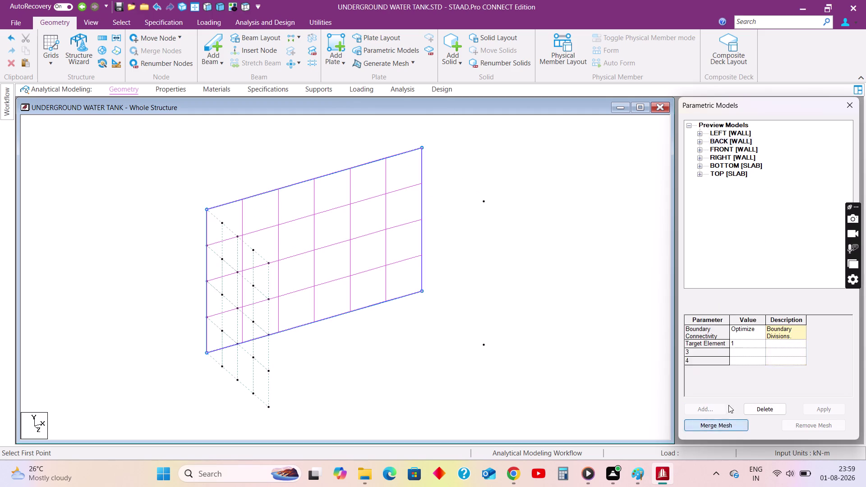
click(728, 146)
click(731, 426)
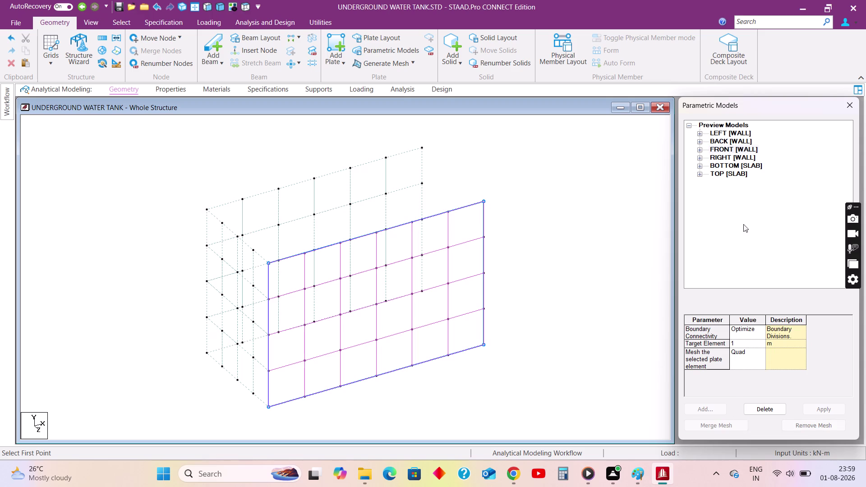
click(732, 154)
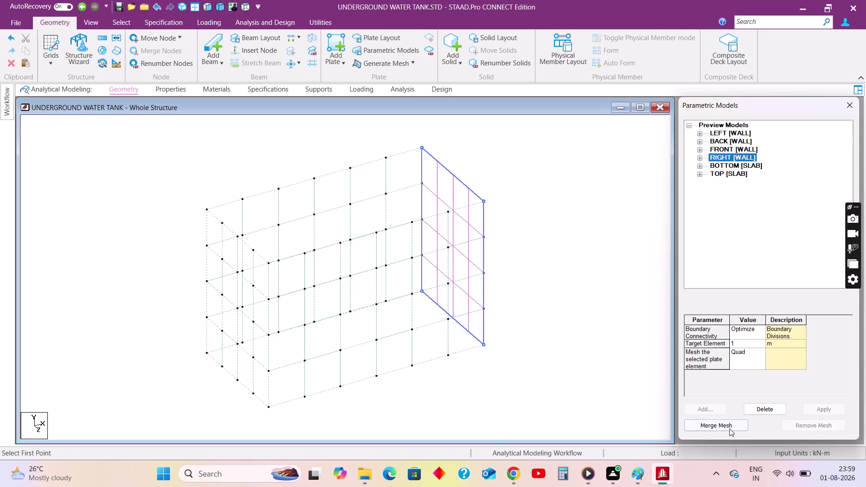
click(729, 428)
Merge the bottom and top slab meshes, then close the parametric models panel.
click(717, 166)
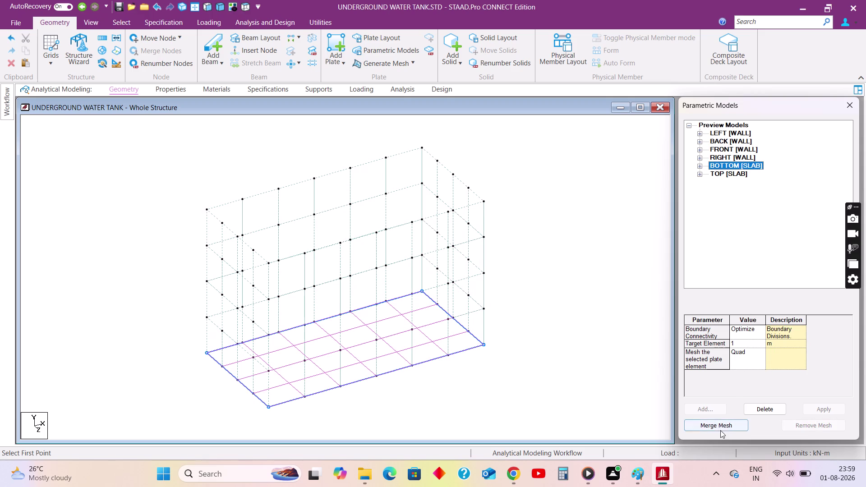
click(721, 425)
click(735, 175)
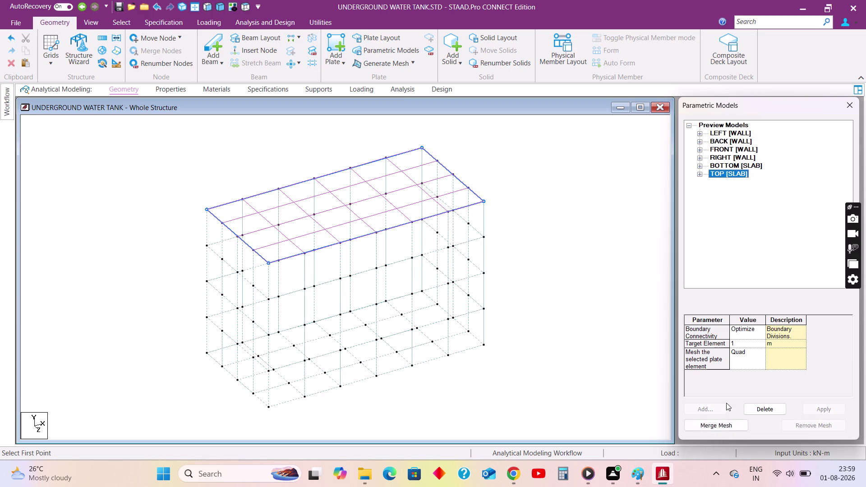
click(723, 427)
click(536, 173)
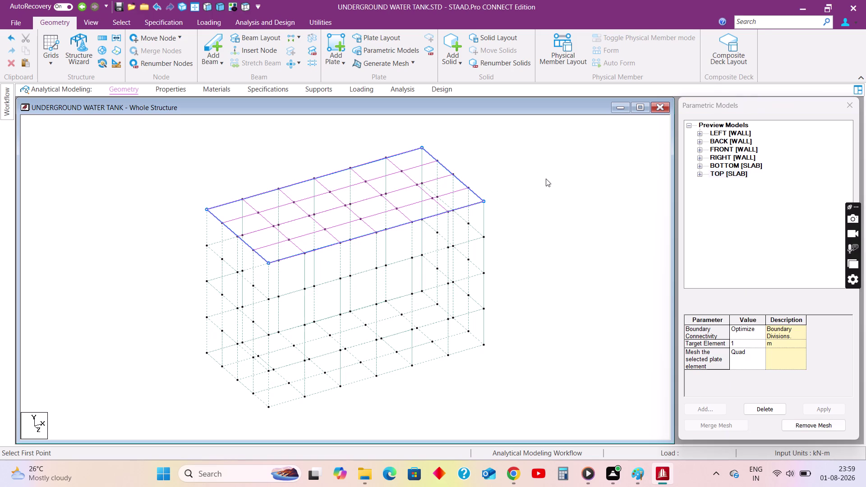
click(546, 178)
Preview the meshed tank as a shaded 3D render, orbiting to inspect it, then close it.
click(91, 21)
click(65, 23)
click(130, 176)
click(164, 87)
click(133, 91)
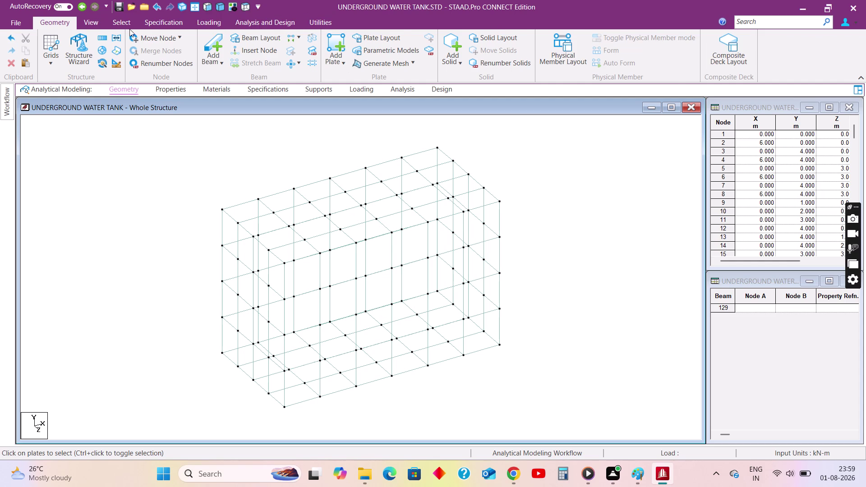
click(91, 25)
click(642, 41)
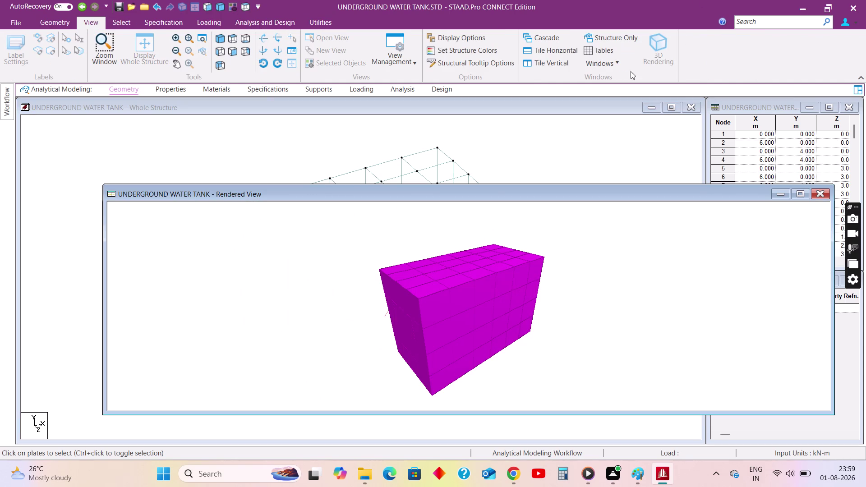
drag(420, 255, 475, 332)
drag(448, 266, 577, 343)
drag(451, 282, 522, 372)
drag(476, 273, 495, 352)
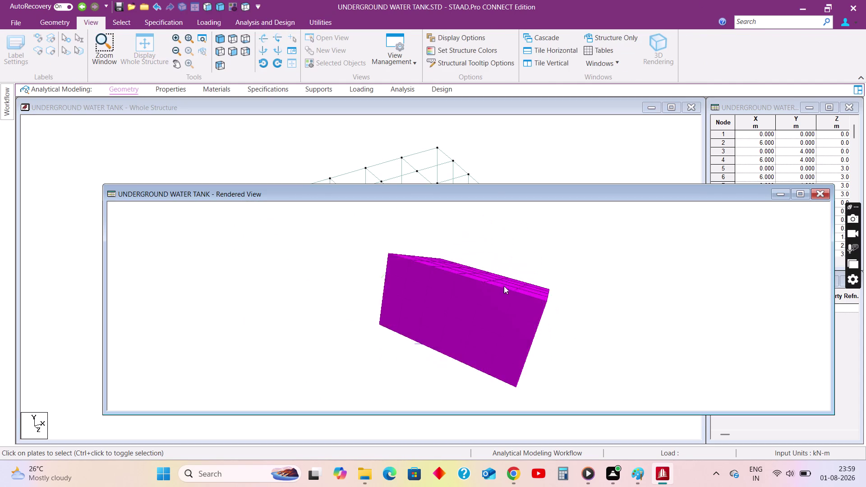
drag(499, 294, 488, 346)
drag(508, 296, 532, 348)
click(818, 194)
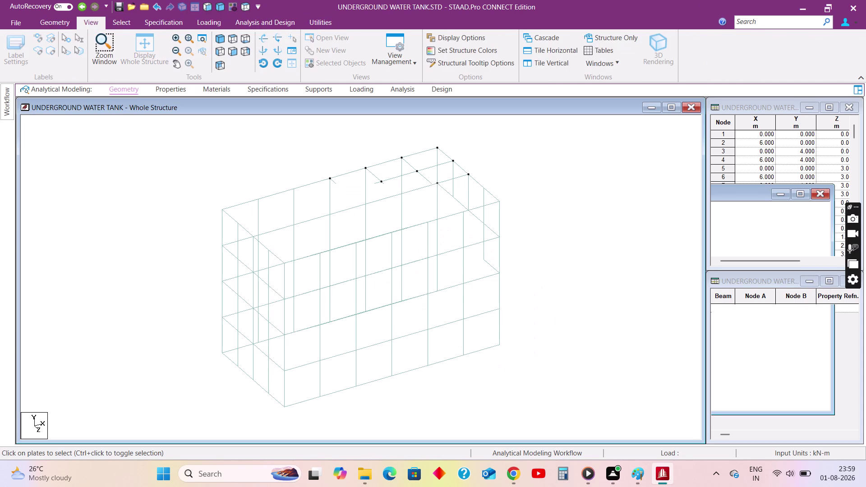
Compare with the reference sketch, then frame the tank in front view and select the bottom slab plates.
click(642, 477)
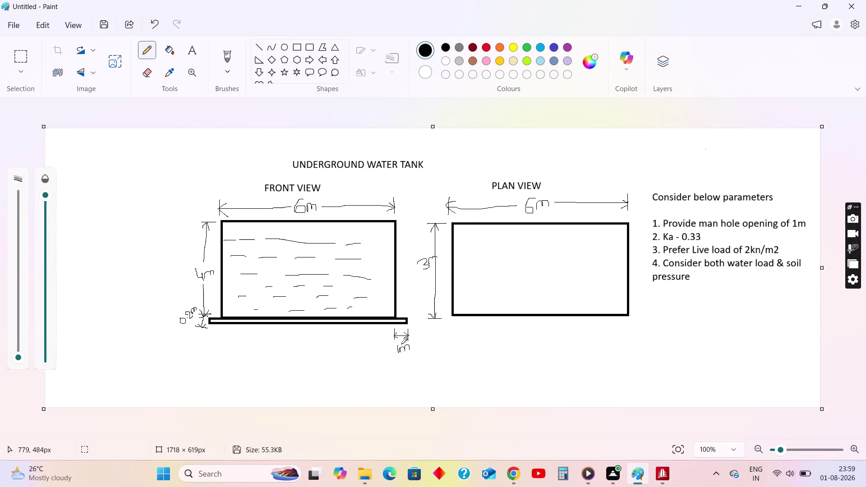
click(667, 472)
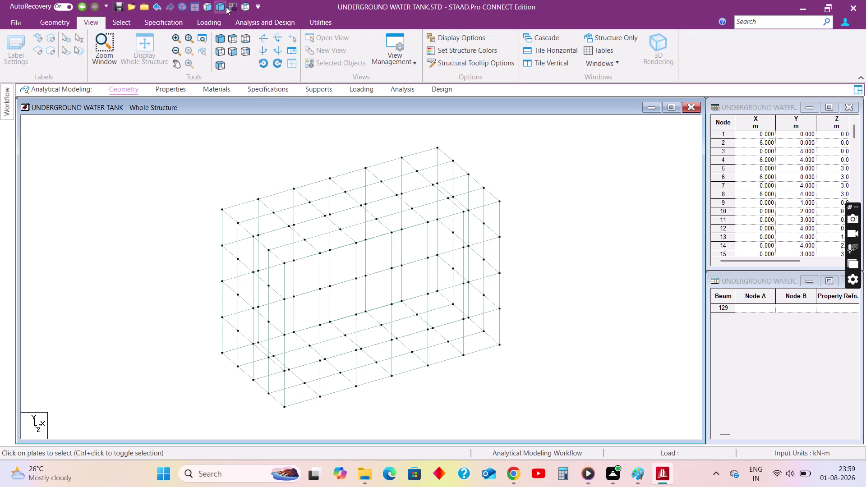
click(204, 7)
middle_drag(372, 260, 356, 225)
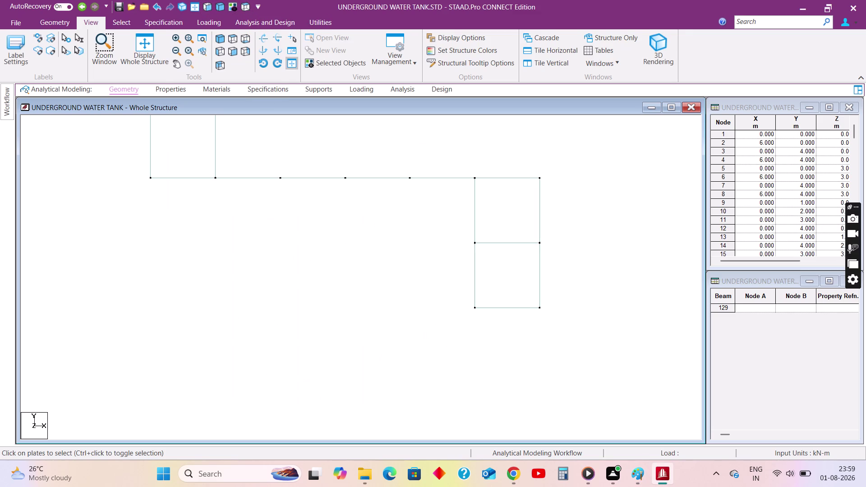
drag(119, 370, 583, 390)
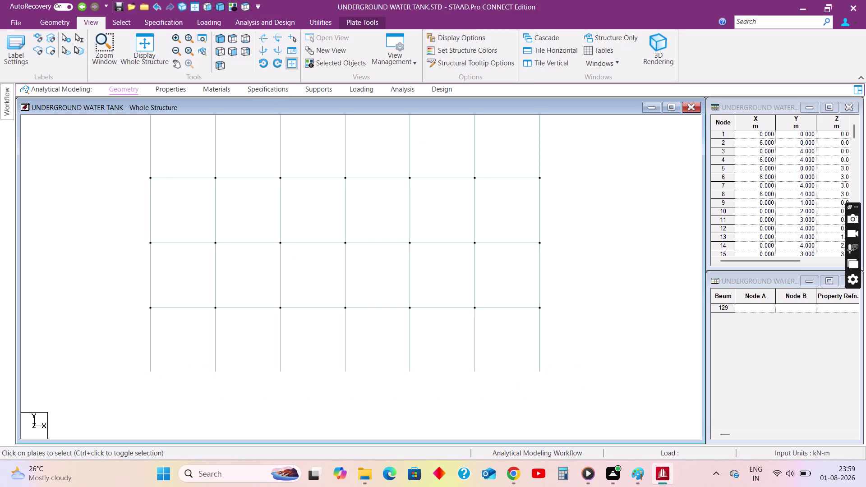
Switch to top view and window-select the slab's top row of plates.
click(221, 7)
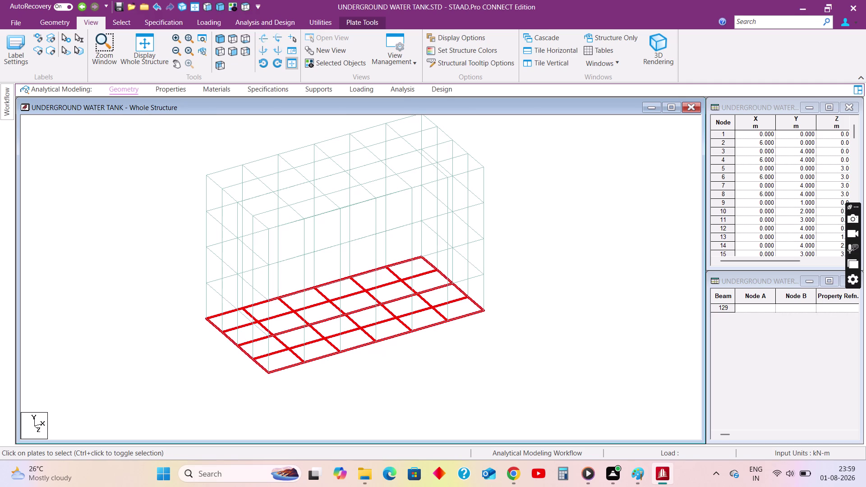
click(232, 3)
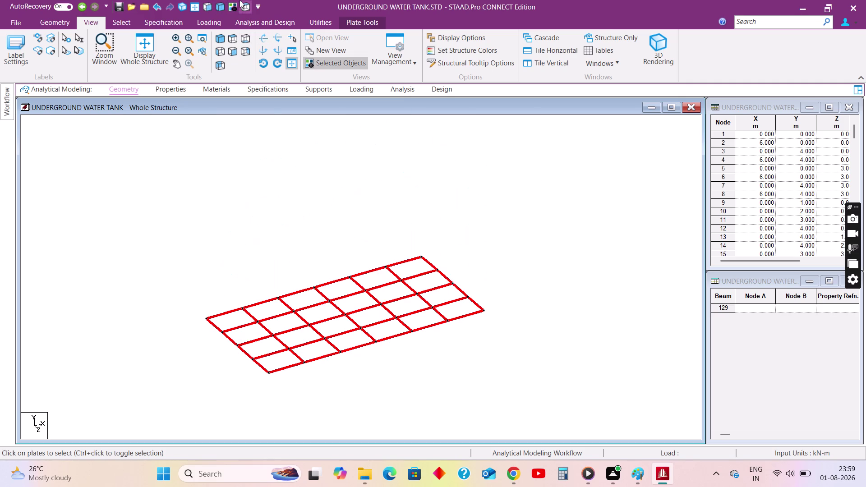
click(245, 5)
scroll(down, 3)
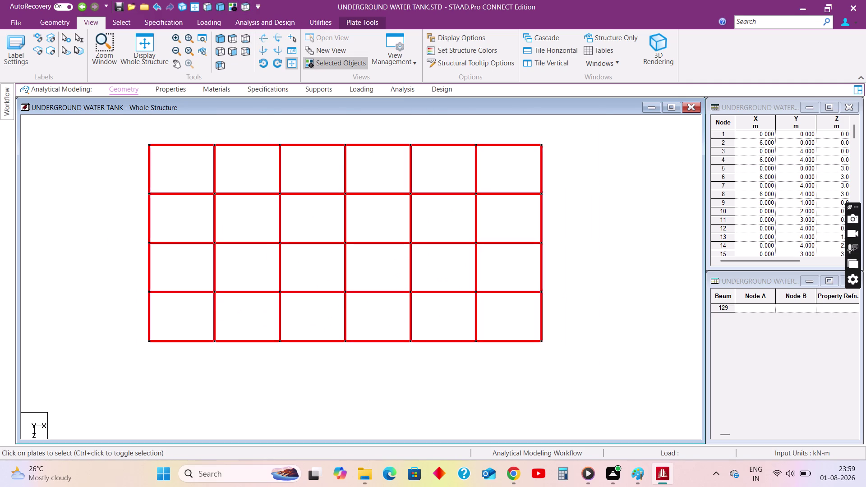
middle_drag(321, 218, 350, 283)
click(150, 162)
drag(143, 189, 464, 257)
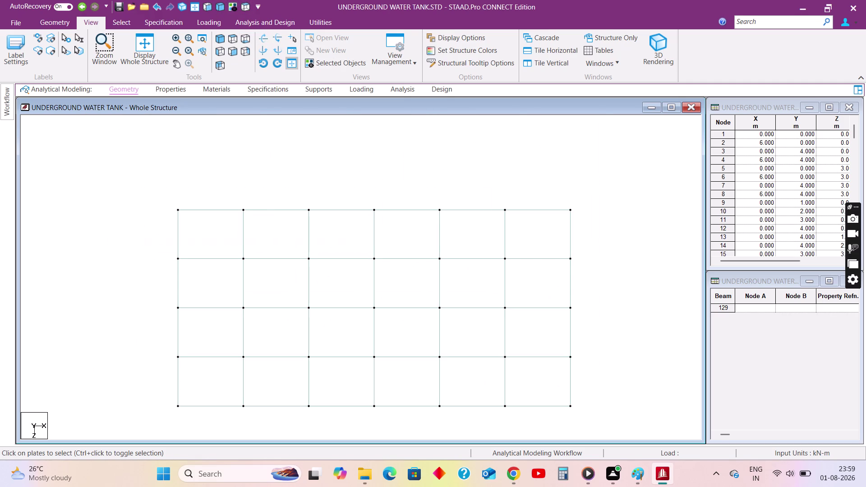
drag(464, 257, 596, 264)
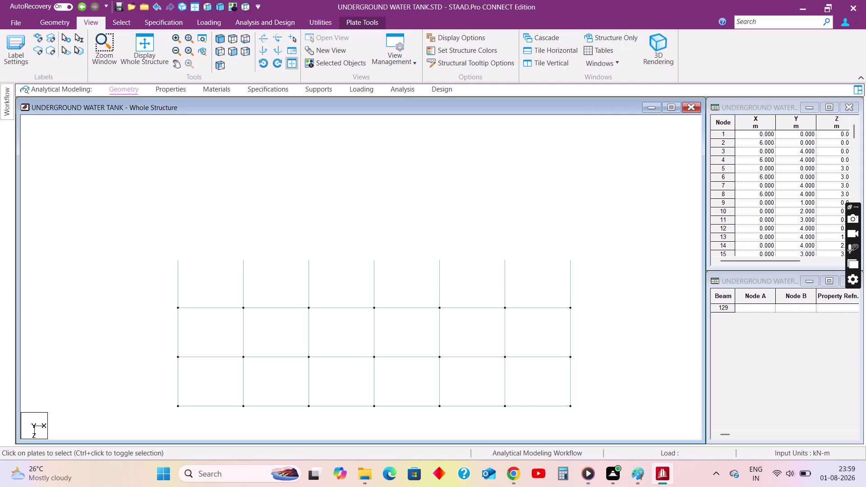
Copy the top plate row and paste it −0.75 m along Z from its corner node.
key(ctrl+c)
key(ctrl+v)
click(488, 274)
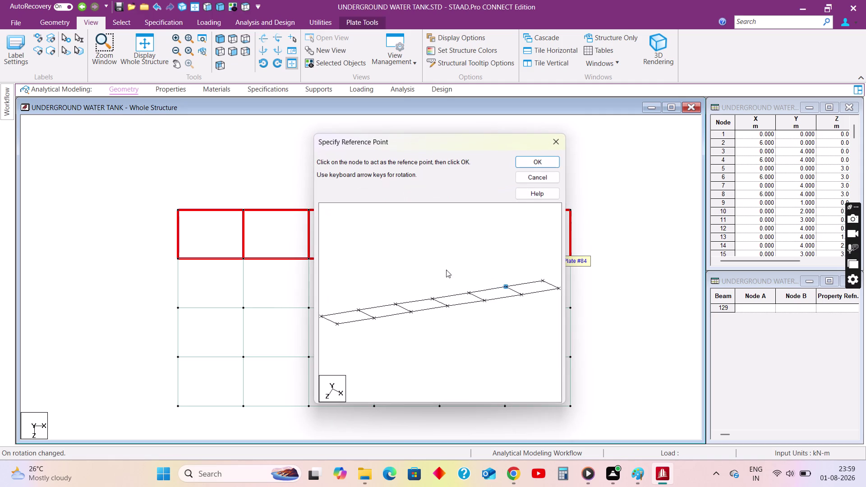
click(337, 323)
click(529, 163)
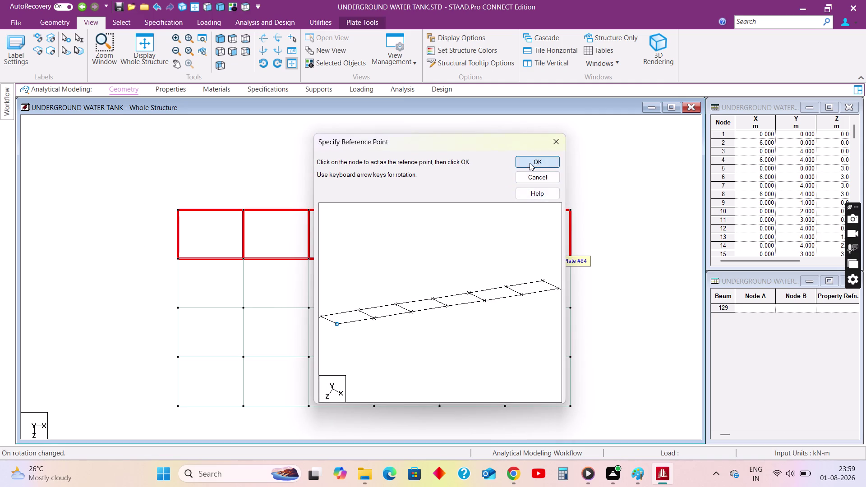
click(176, 209)
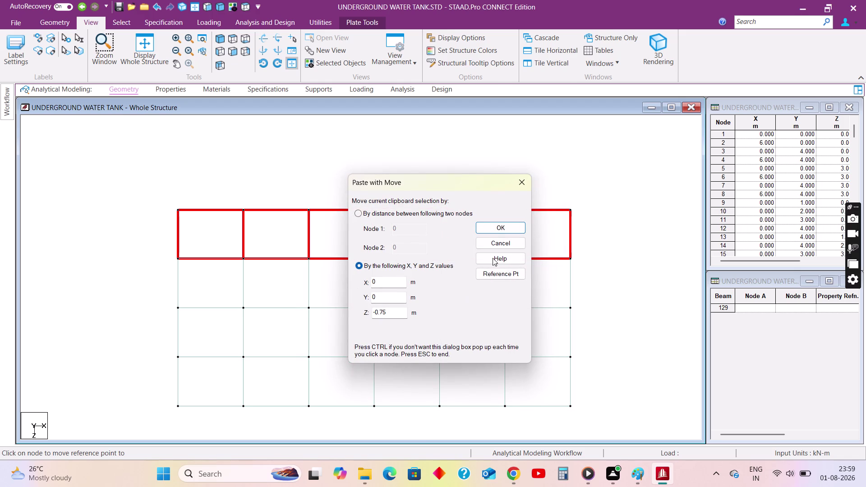
click(497, 229)
middle_drag(406, 282, 400, 243)
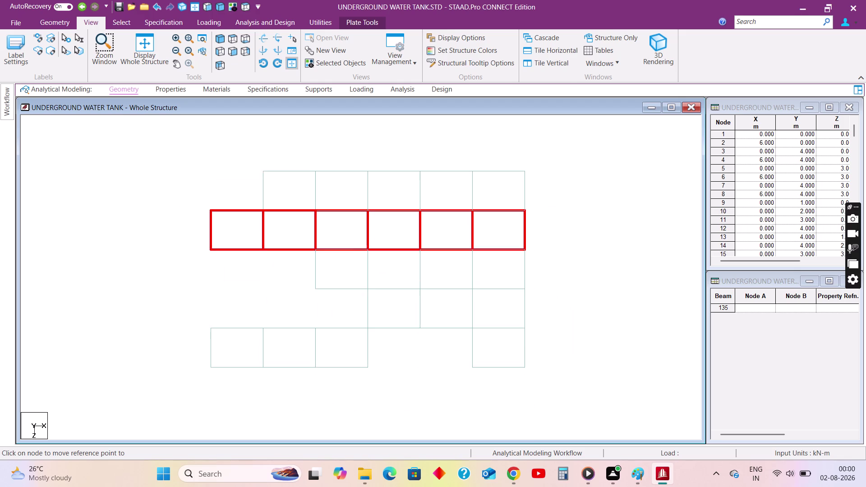
middle_drag(400, 243, 400, 242)
click(554, 230)
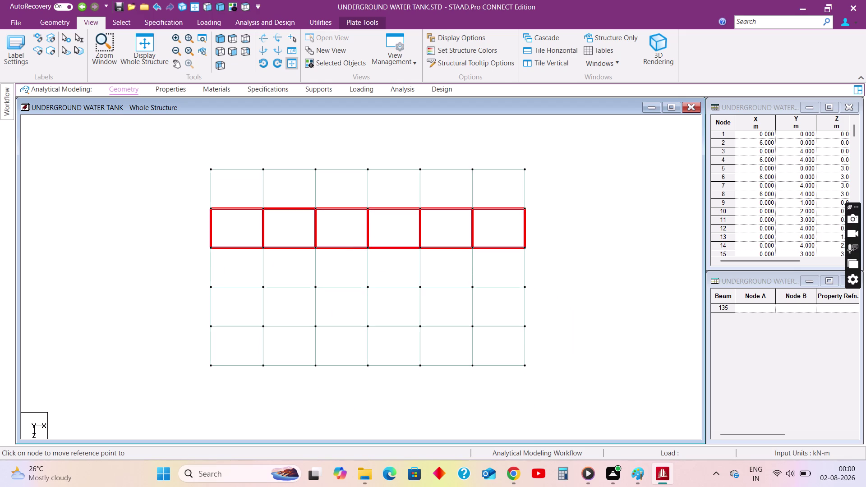
key(Escape)
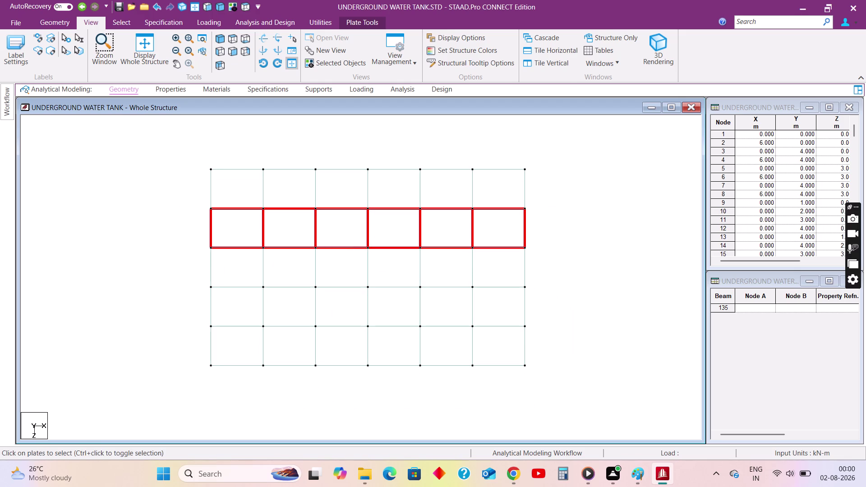
drag(470, 158, 548, 386)
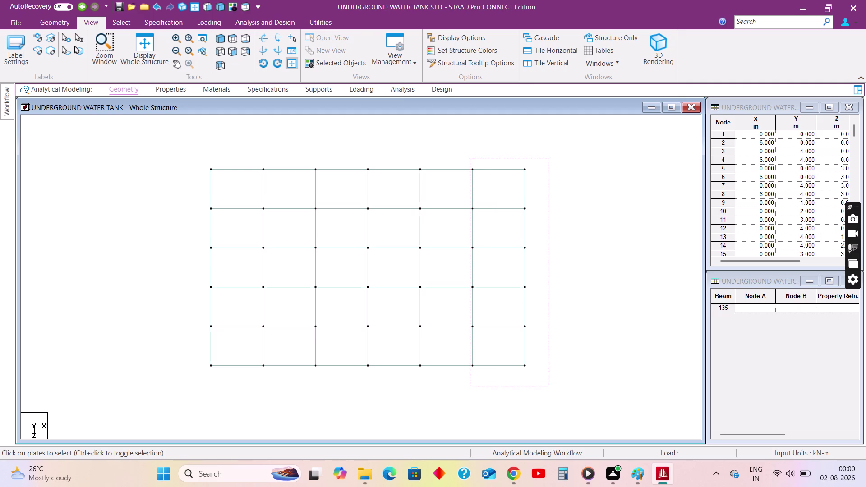
Copy the right plate column and paste it 1 m along X.
drag(548, 386, 548, 386)
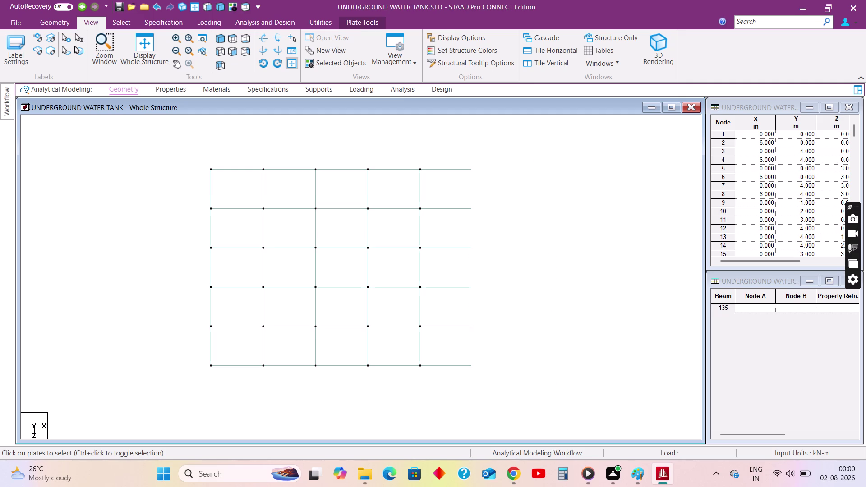
key(ctrl+c)
key(ctrl+v)
click(488, 273)
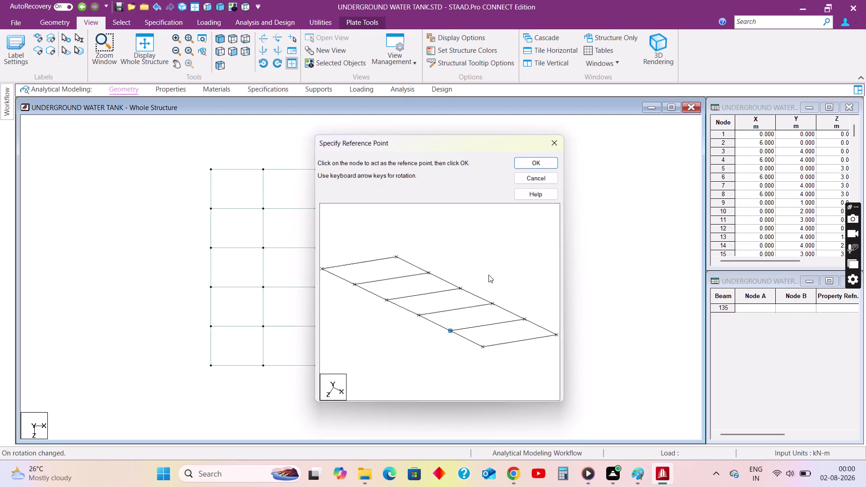
click(321, 268)
click(536, 162)
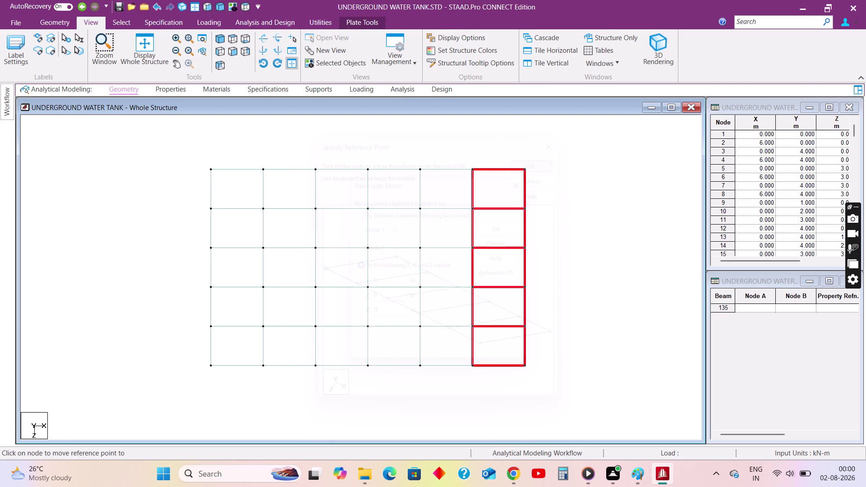
click(523, 168)
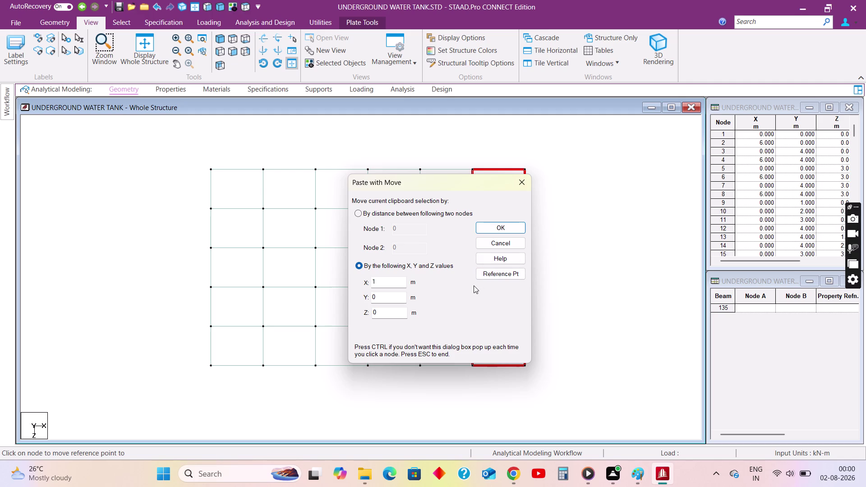
click(513, 226)
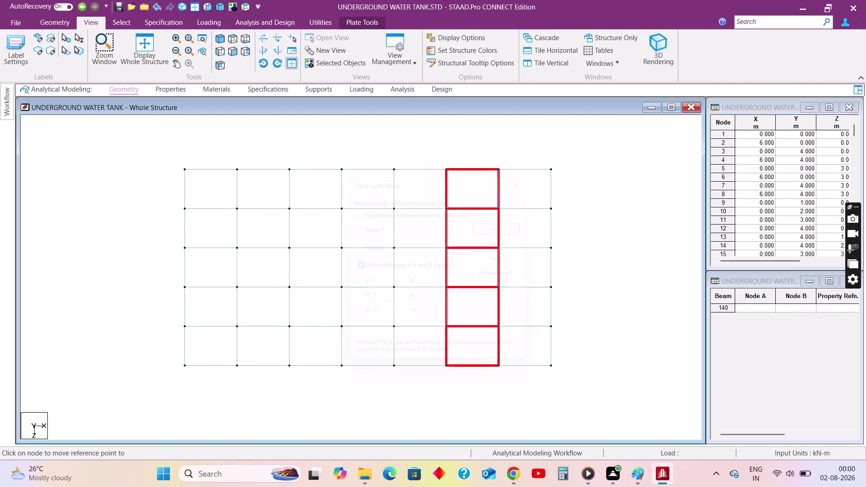
click(593, 237)
key(Escape)
Copy the bottom plate row and paste it 0.75 m along Z.
drag(165, 320, 601, 387)
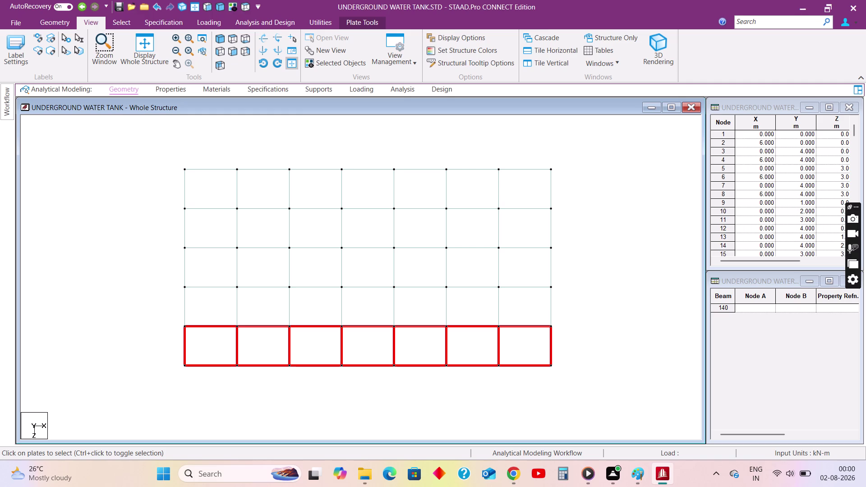
key(ctrl+c)
key(ctrl+v)
click(490, 278)
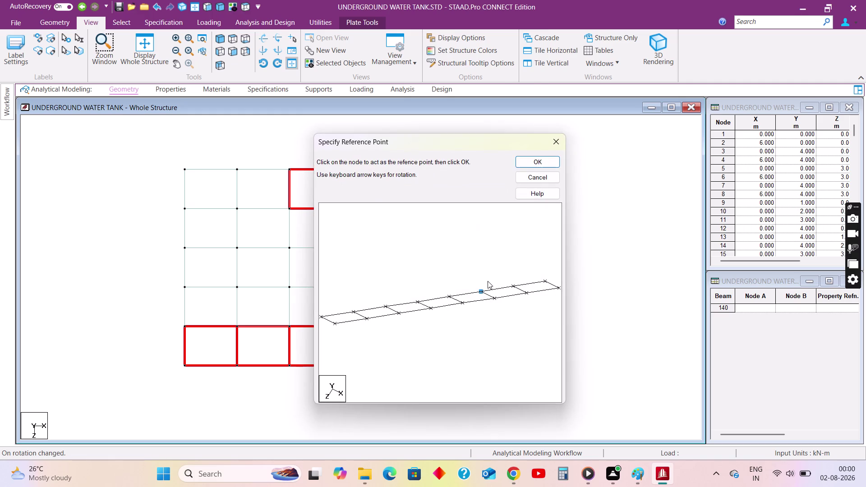
click(321, 317)
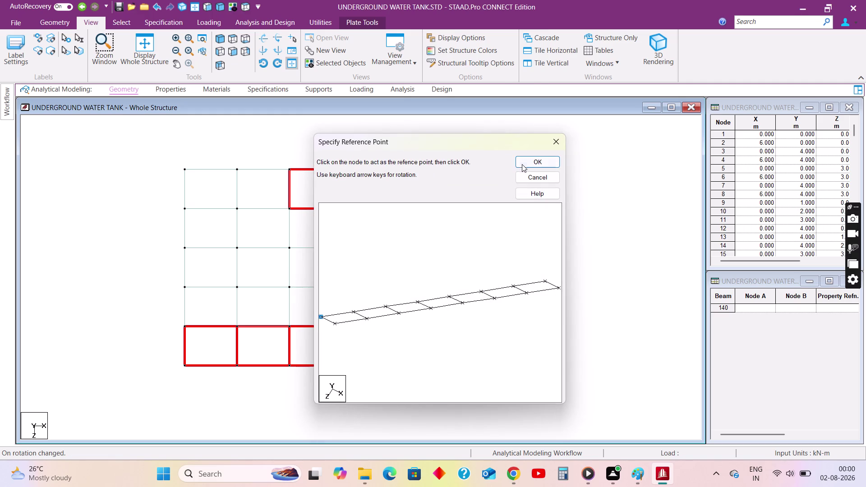
click(522, 163)
click(184, 364)
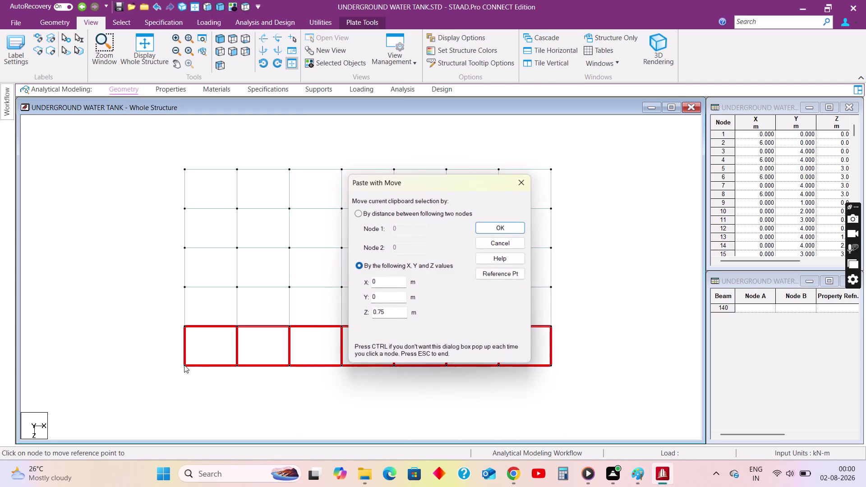
click(513, 232)
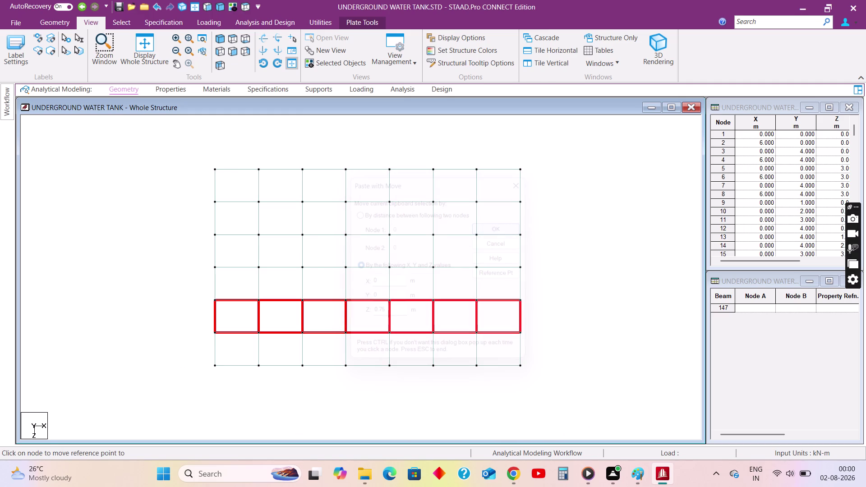
key(Escape)
key(Escape)
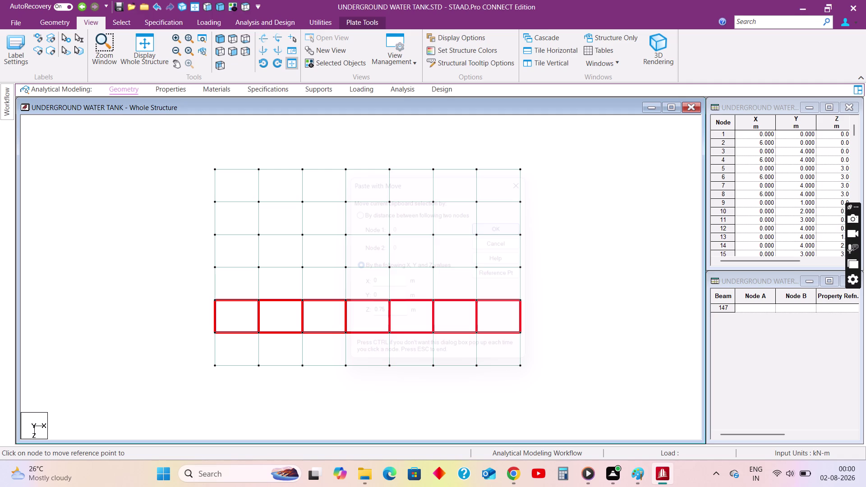
click(252, 150)
key(Escape)
drag(208, 150, 273, 315)
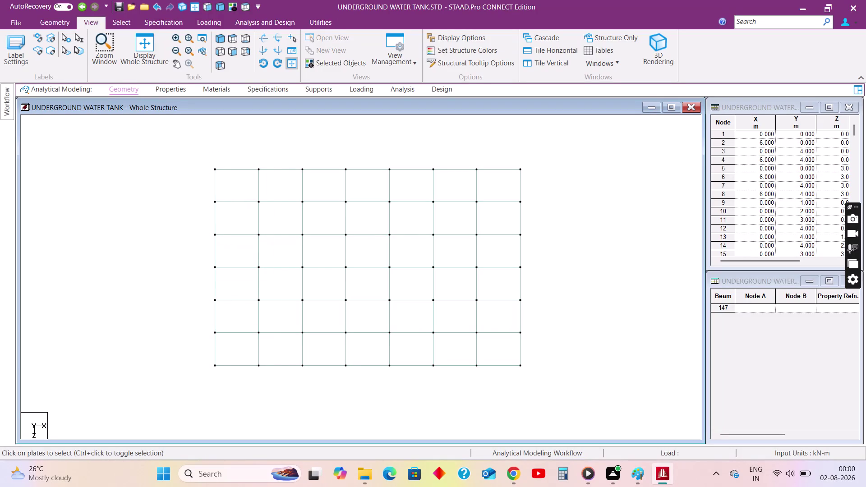
Copy the left plate column and paste it −1 m along X.
drag(273, 315, 269, 394)
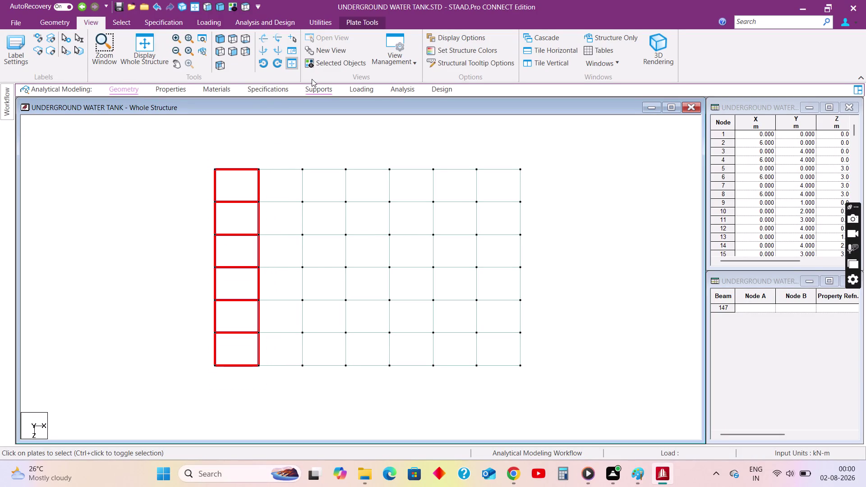
key(ctrl+c)
key(ctrl+v)
click(507, 276)
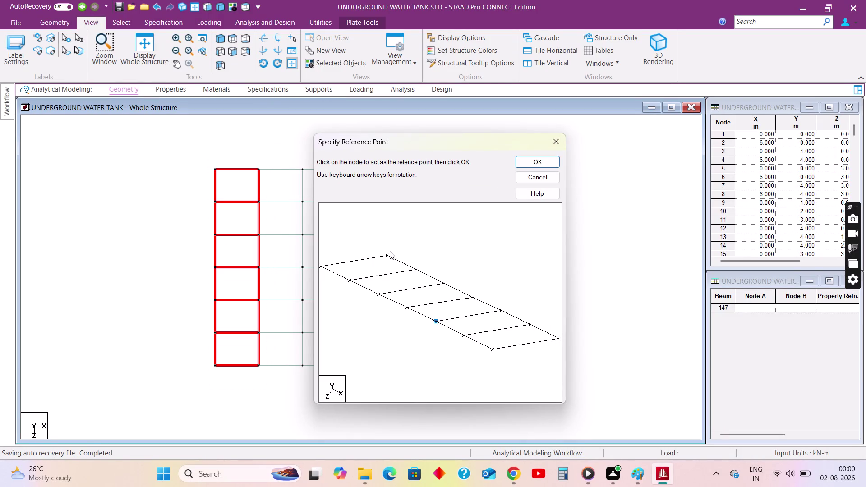
click(388, 256)
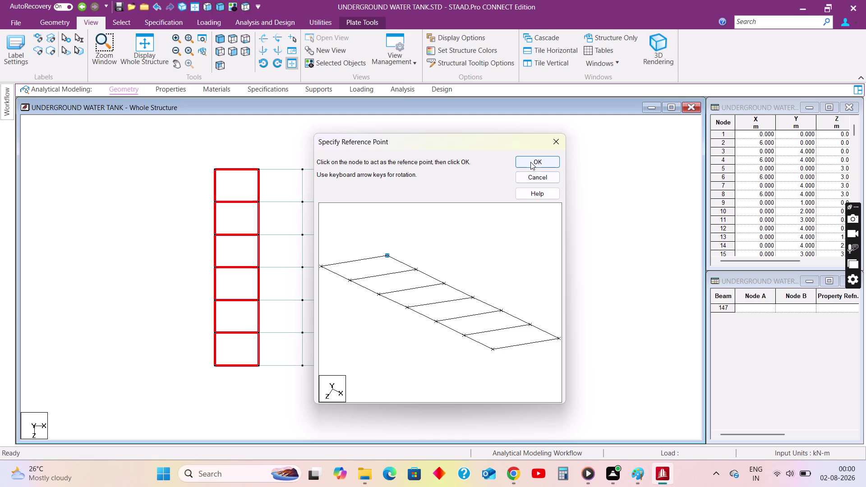
click(530, 162)
click(215, 169)
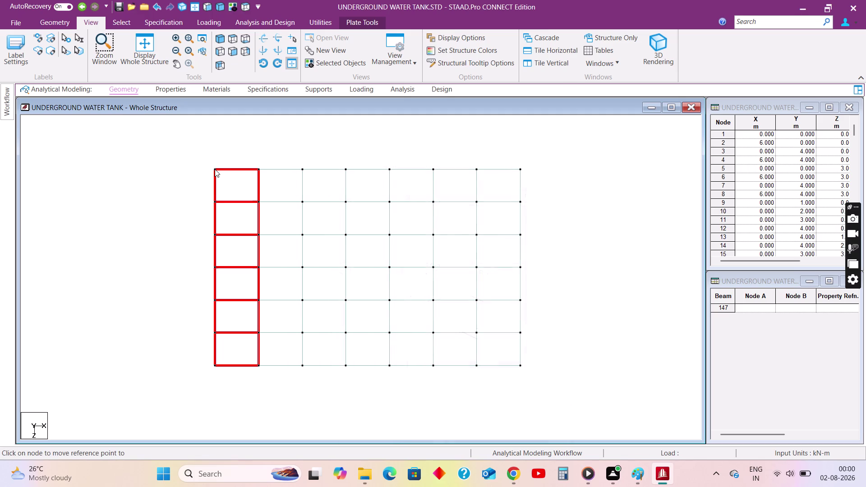
click(513, 228)
click(591, 232)
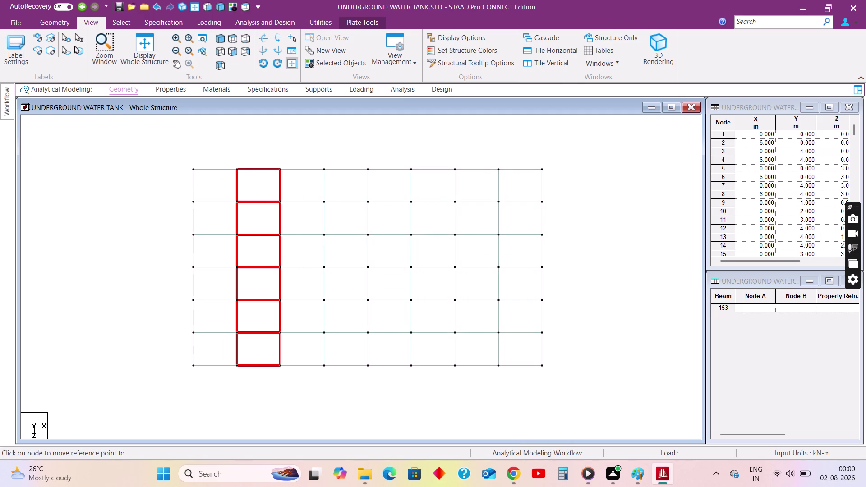
Return to isometric view and show the whole tank structure with the View tools.
click(222, 7)
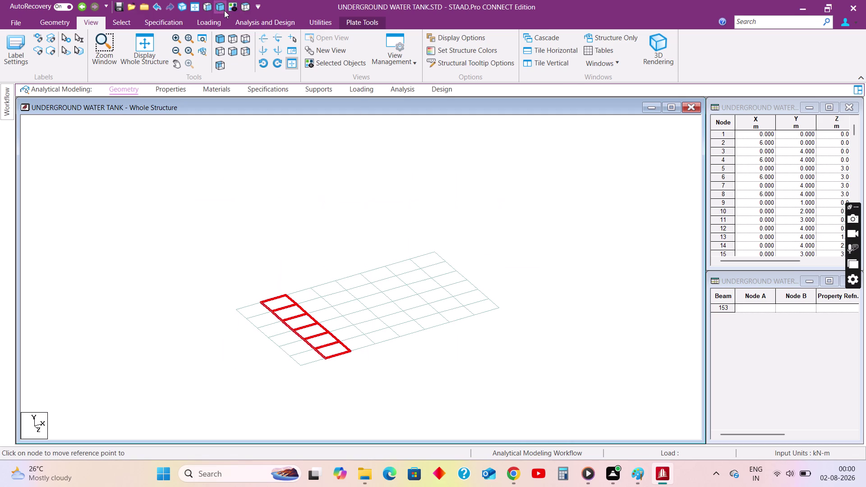
click(195, 6)
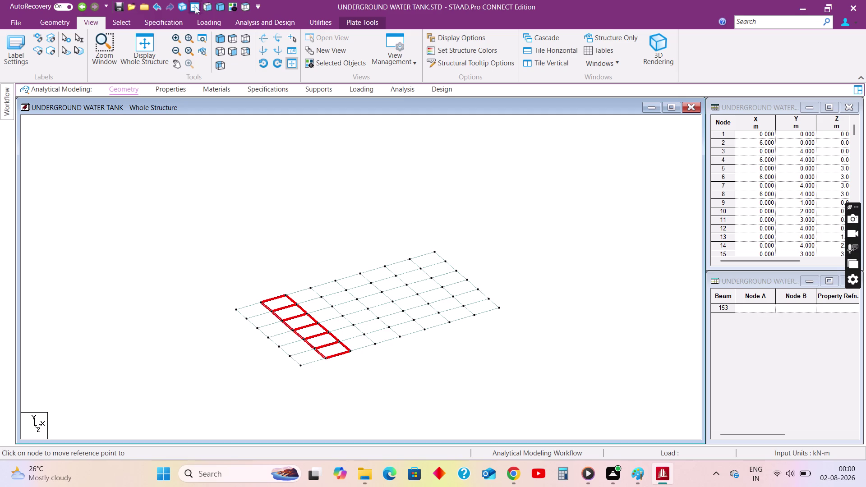
click(173, 166)
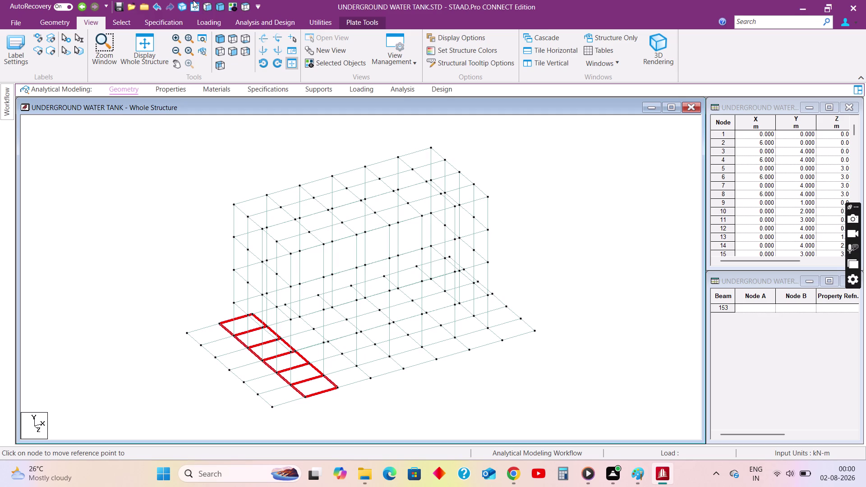
click(187, 191)
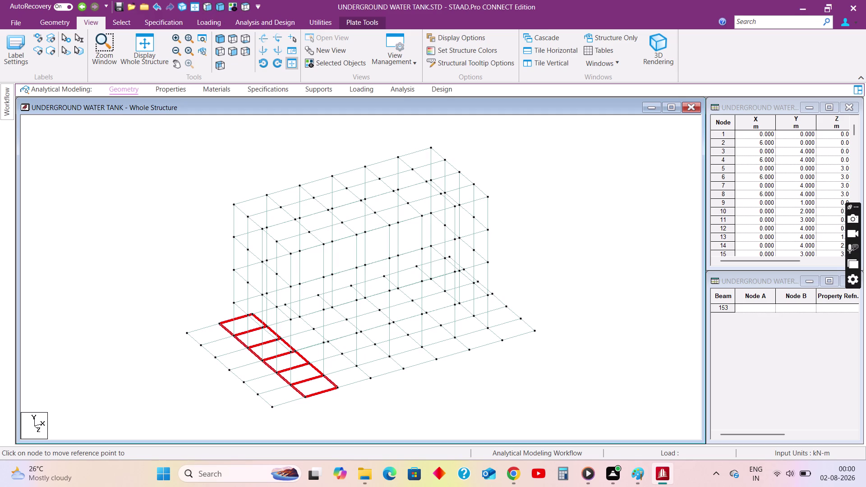
key(Escape)
click(180, 183)
key(Escape)
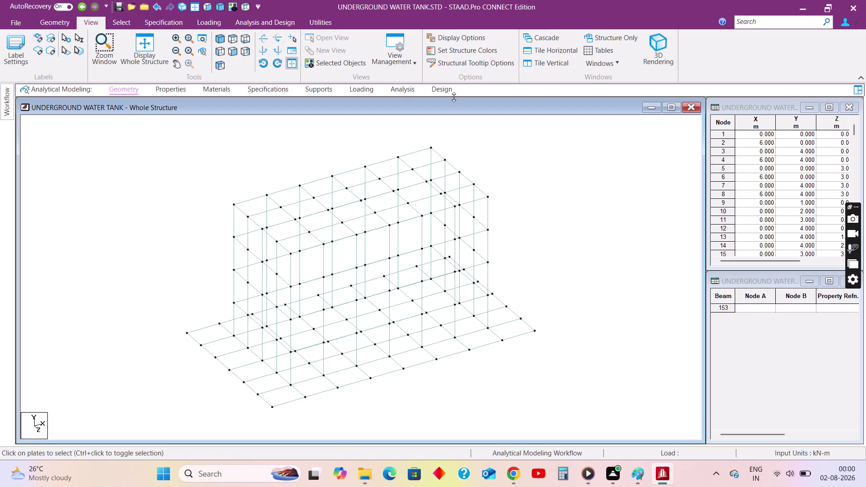
Orbit a 3D render of the tank to several angles, close it, and open Properties.
click(664, 56)
drag(471, 325, 694, 348)
drag(490, 297, 251, 339)
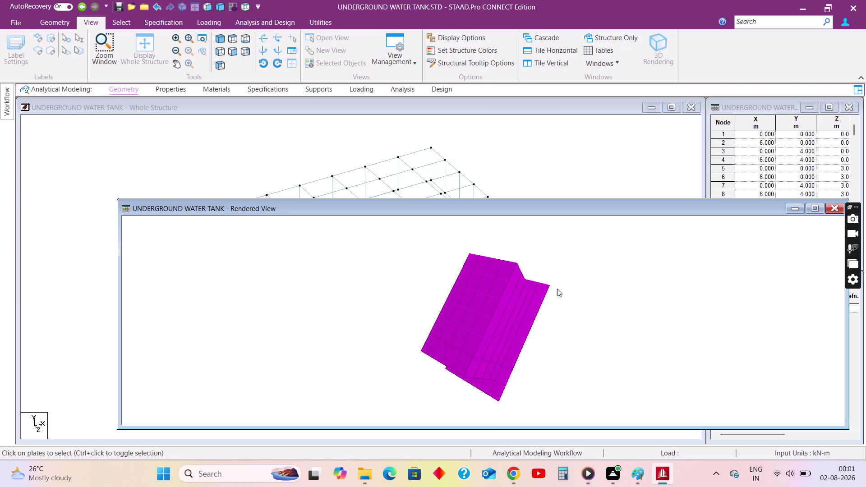
drag(499, 273, 417, 226)
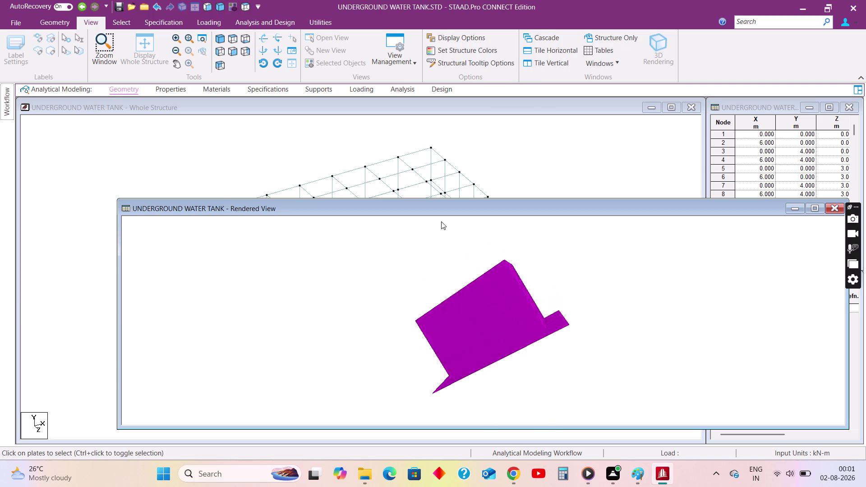
drag(416, 225, 475, 219)
click(834, 207)
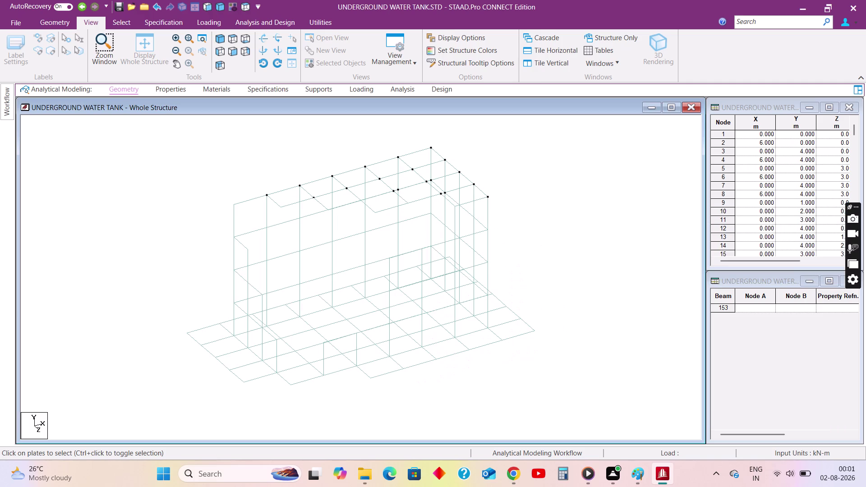
click(177, 90)
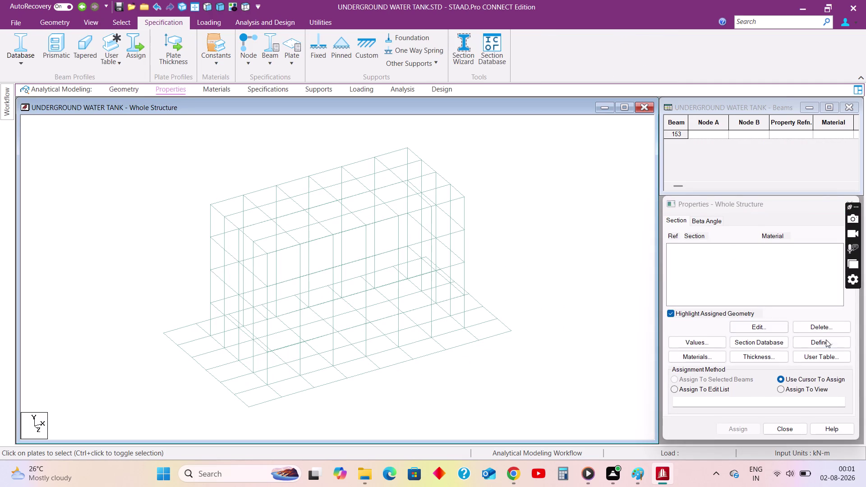
Create a 0.2 m concrete plate thickness and assign it to all plates in view.
click(825, 344)
click(616, 162)
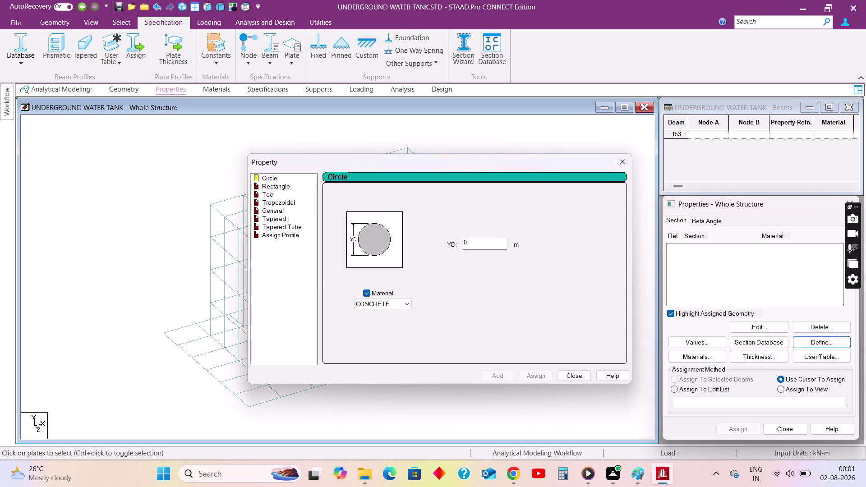
click(758, 355)
click(500, 230)
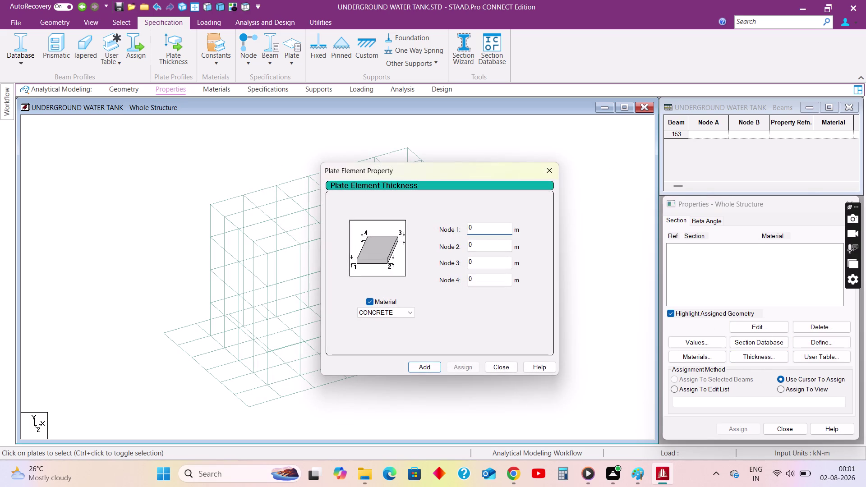
text(.2)
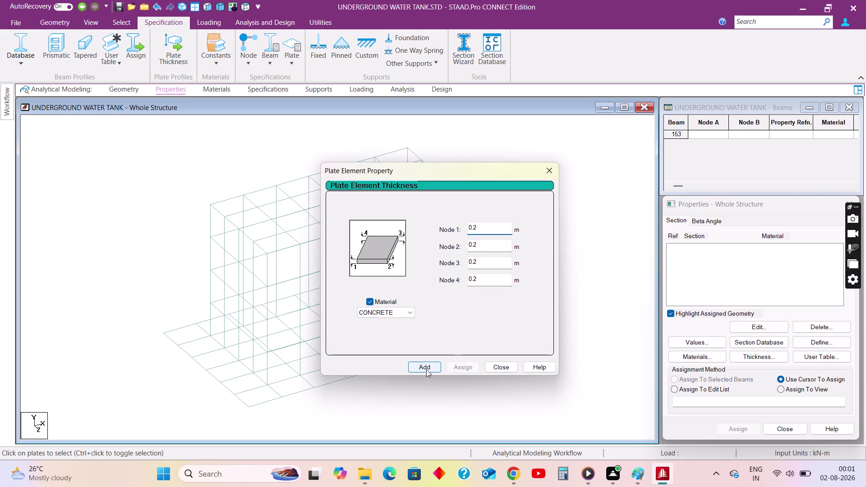
click(426, 369)
click(494, 367)
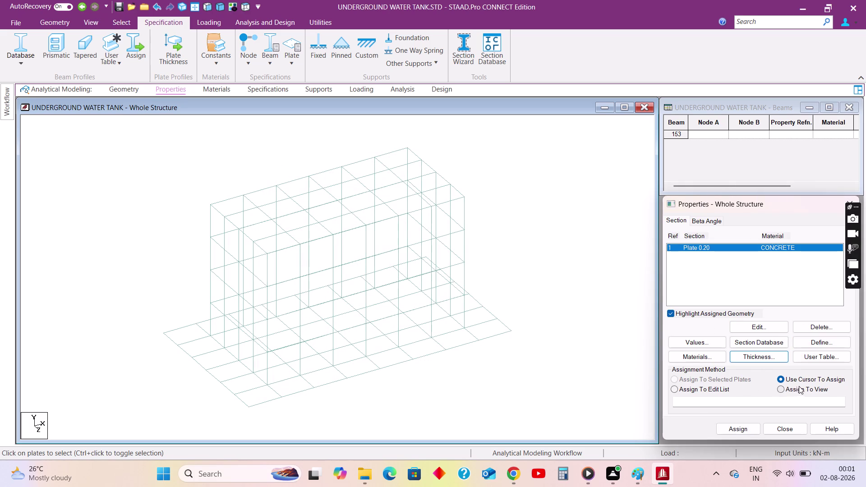
click(801, 388)
click(745, 428)
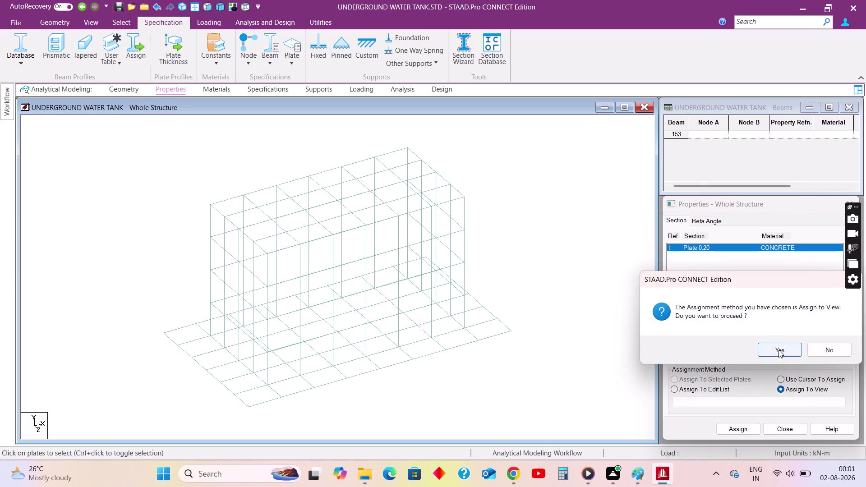
click(779, 350)
Preview the thickened tank as a 3D render and check it against the Paint sketch.
click(91, 21)
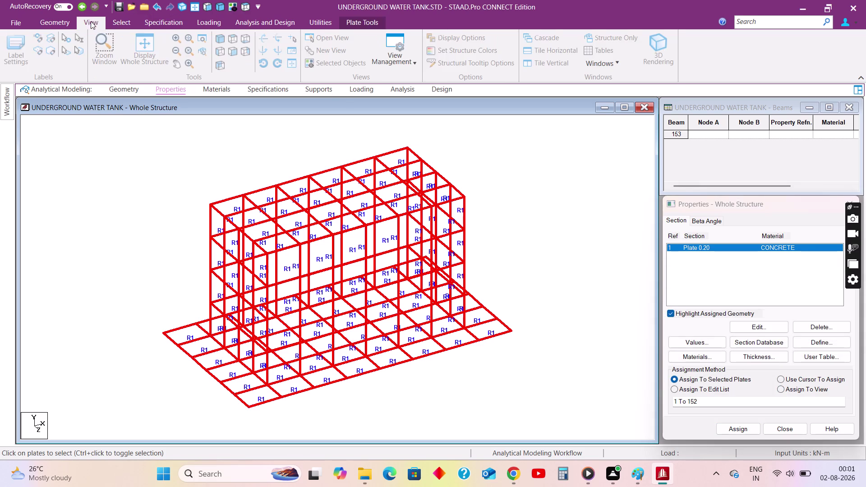
click(664, 55)
drag(382, 192, 442, 134)
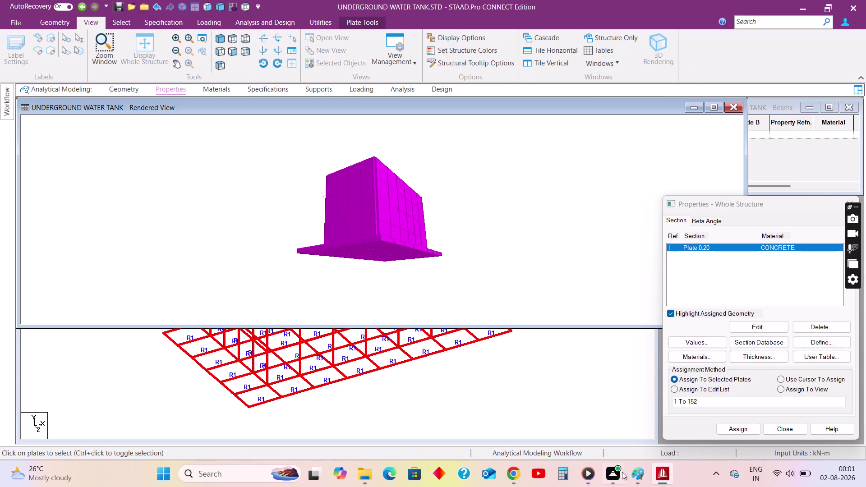
click(639, 474)
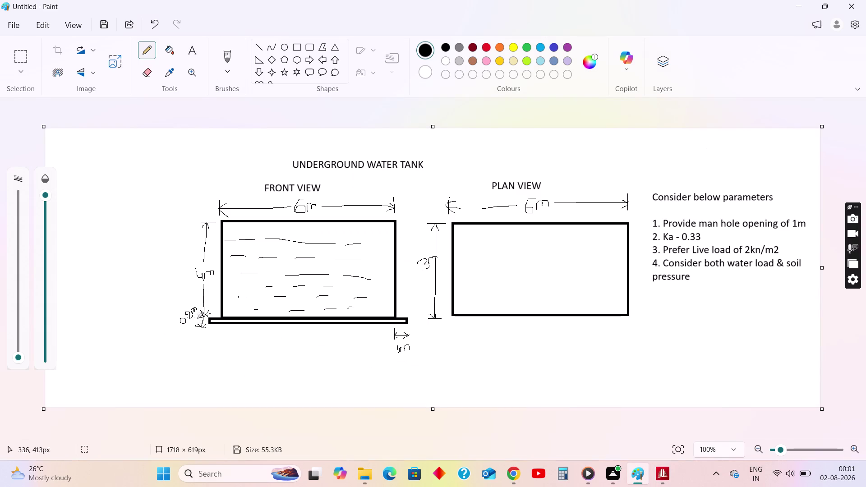
click(804, 4)
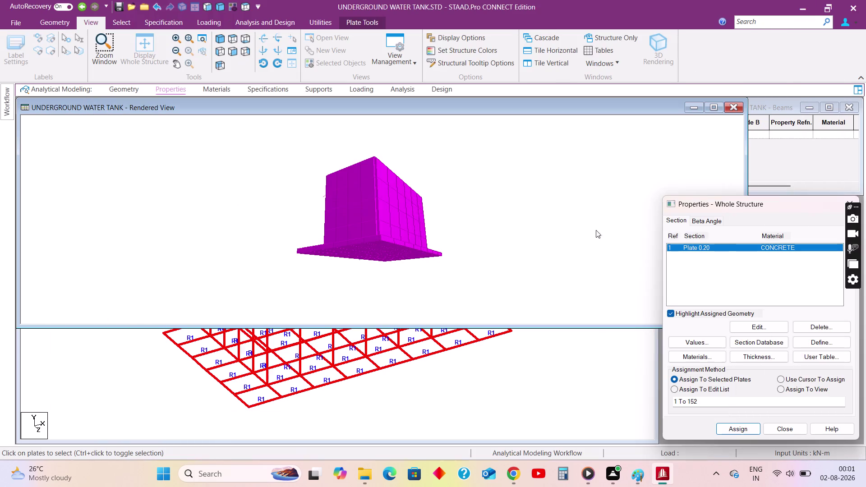
Close the render and create a new Fixed support.
click(736, 108)
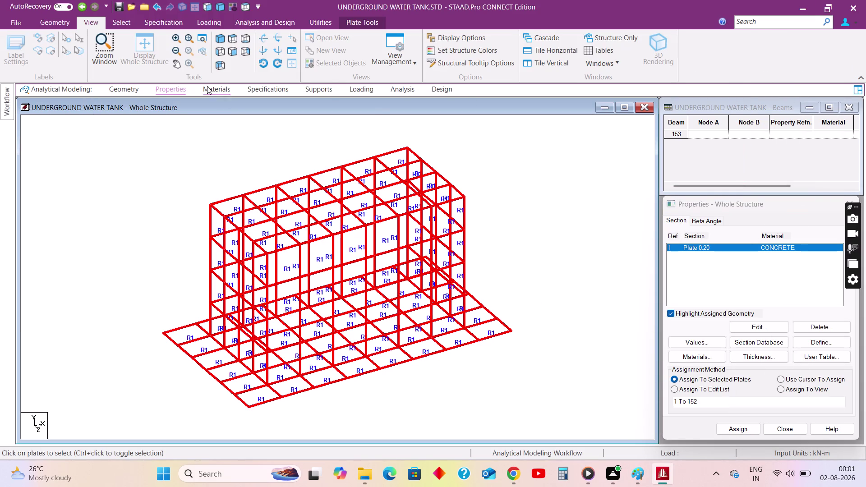
click(318, 88)
click(770, 350)
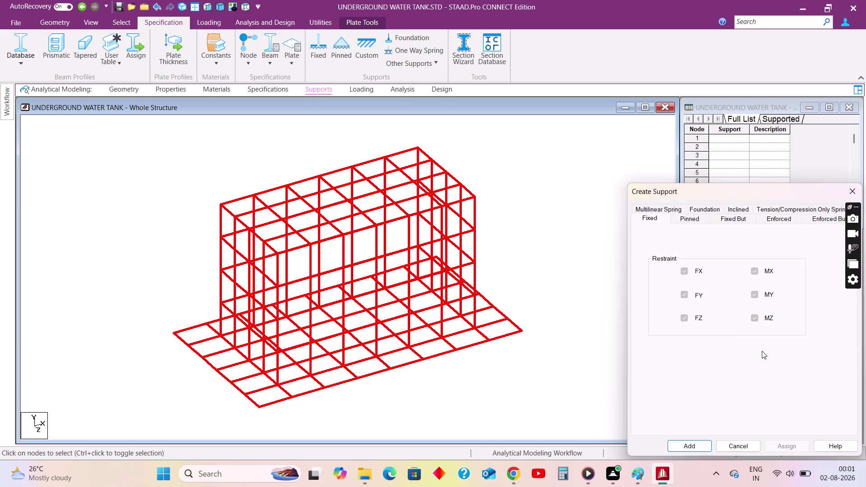
click(704, 444)
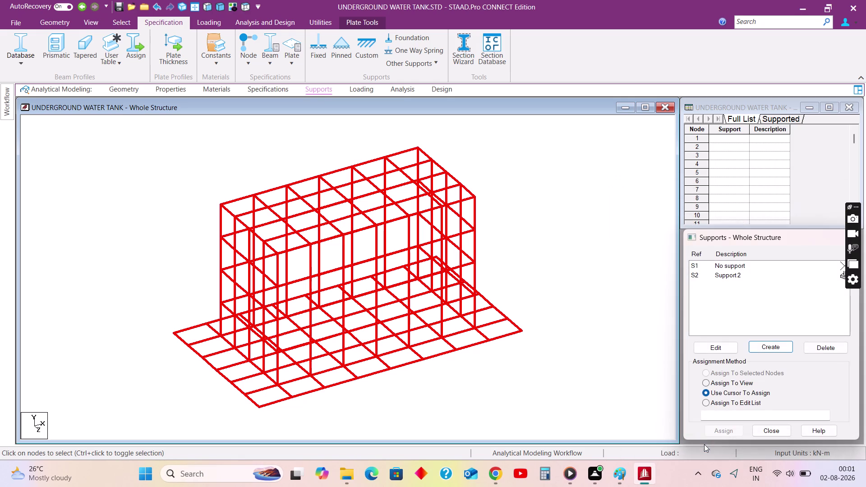
In front view, assign Support 2 to all base slab nodes.
click(209, 8)
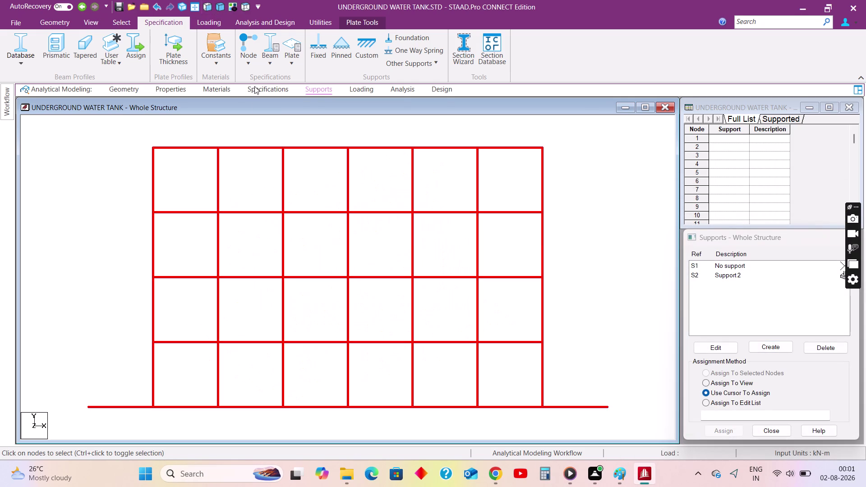
middle_drag(381, 283, 379, 235)
drag(633, 378, 163, 336)
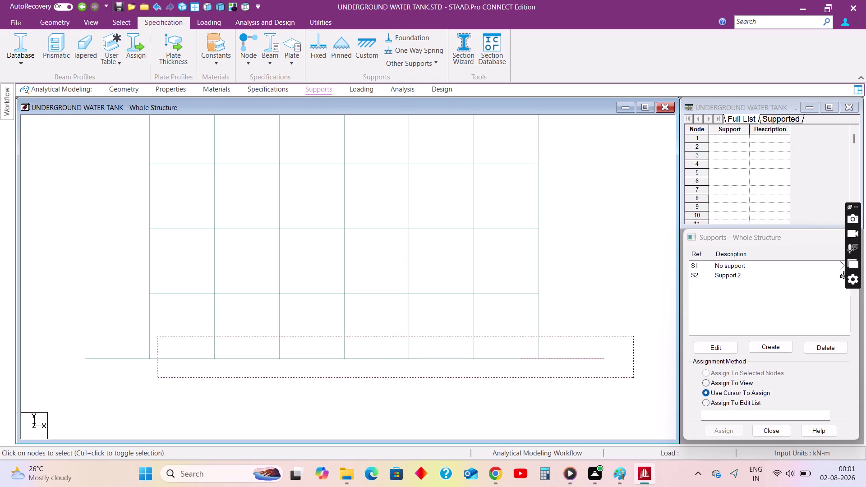
drag(162, 336, 65, 351)
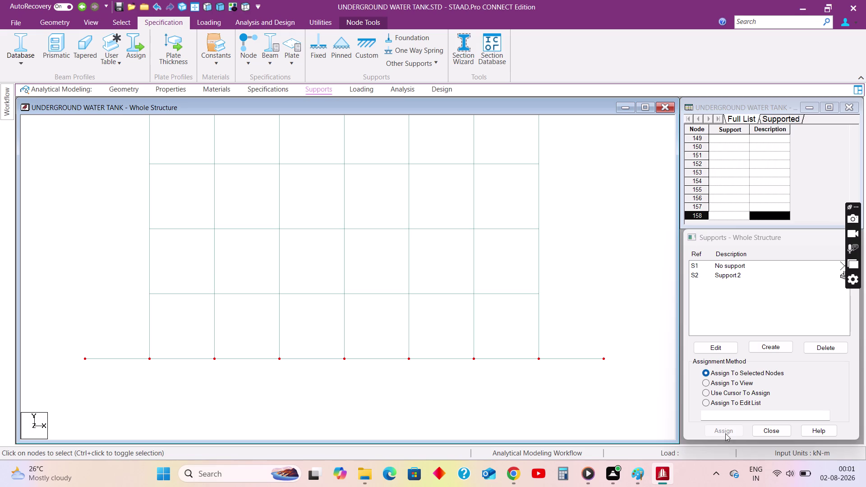
click(733, 275)
drag(624, 367, 550, 356)
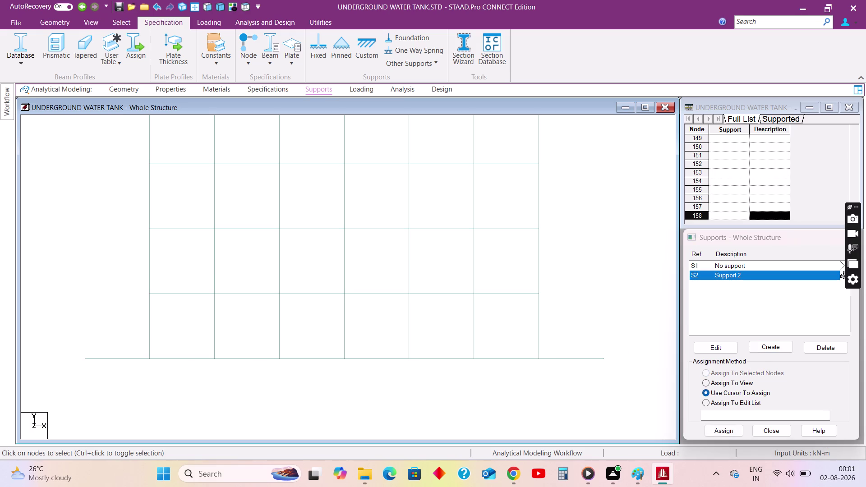
drag(550, 356, 74, 354)
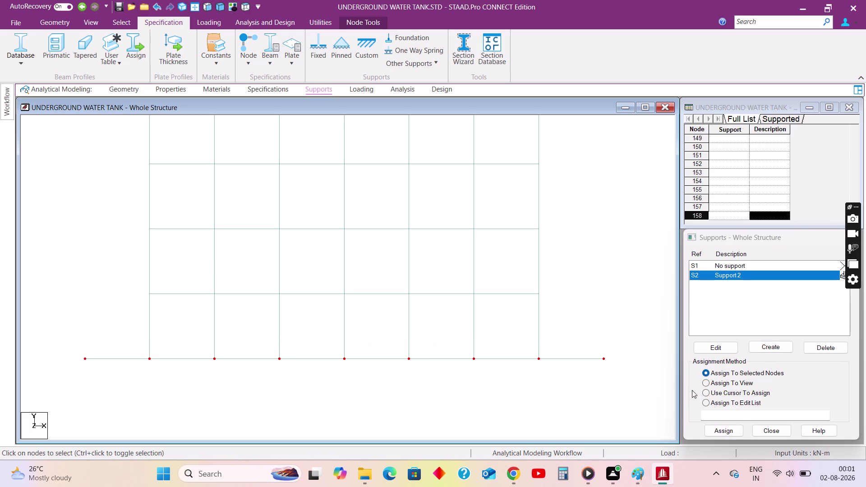
click(724, 430)
click(778, 373)
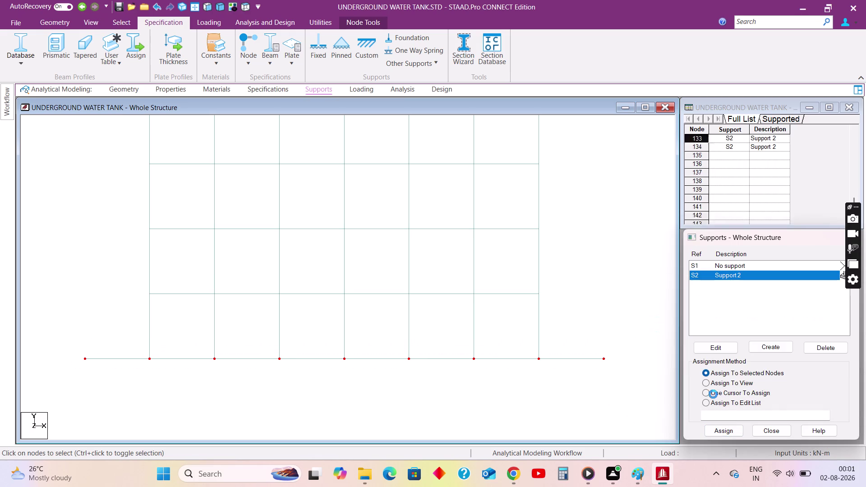
click(219, 6)
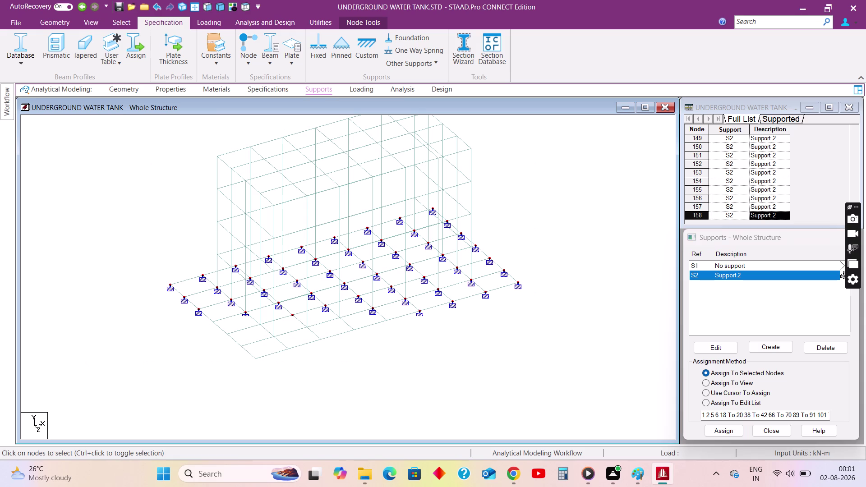
Orbit the model to check the supports and bring up the load definitions.
middle_drag(334, 211, 329, 244)
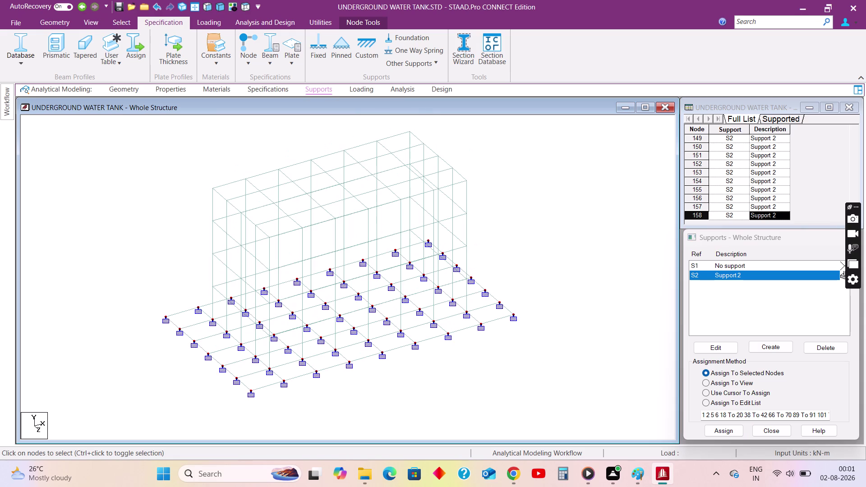
click(501, 209)
click(353, 88)
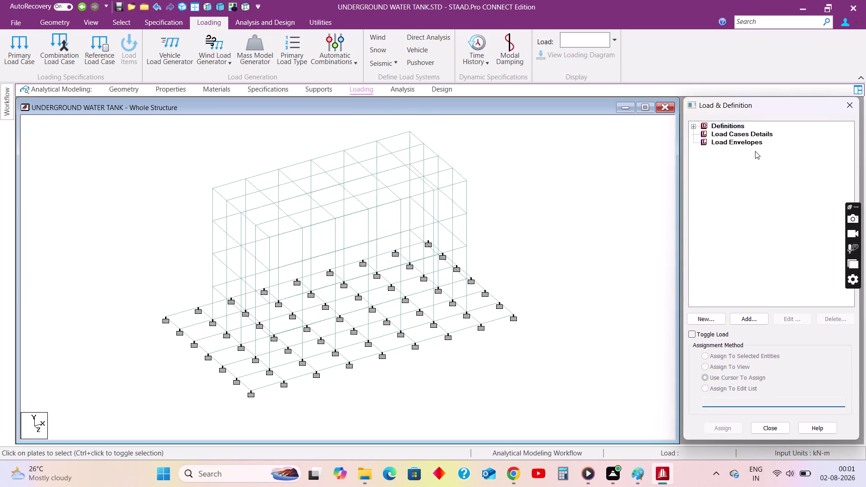
Create a Dead load case titled DL.
click(753, 135)
click(757, 319)
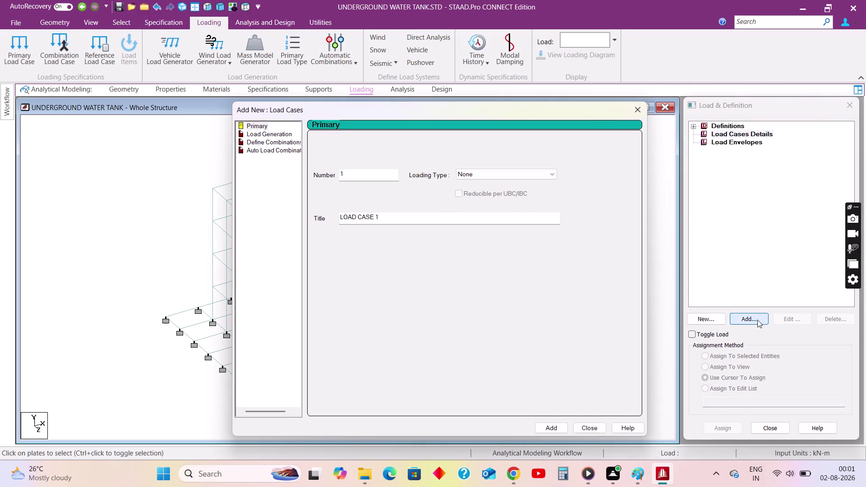
click(473, 172)
click(471, 185)
drag(391, 217, 367, 217)
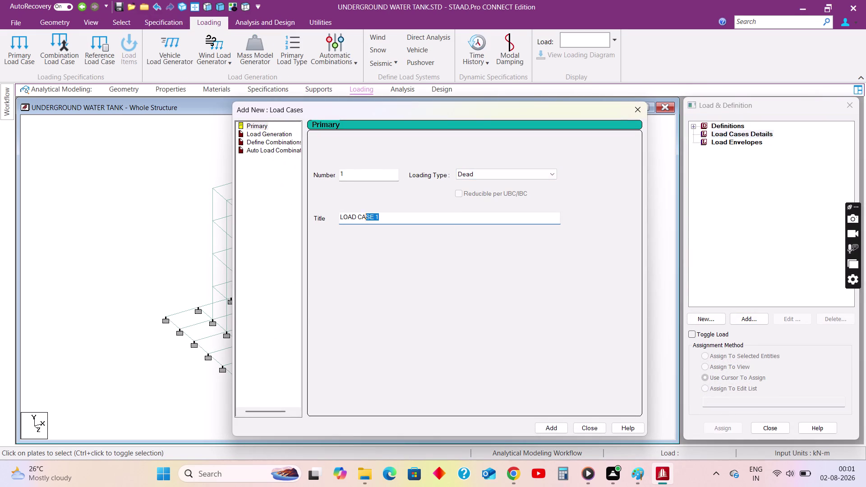
drag(367, 217, 267, 212)
text(DL)
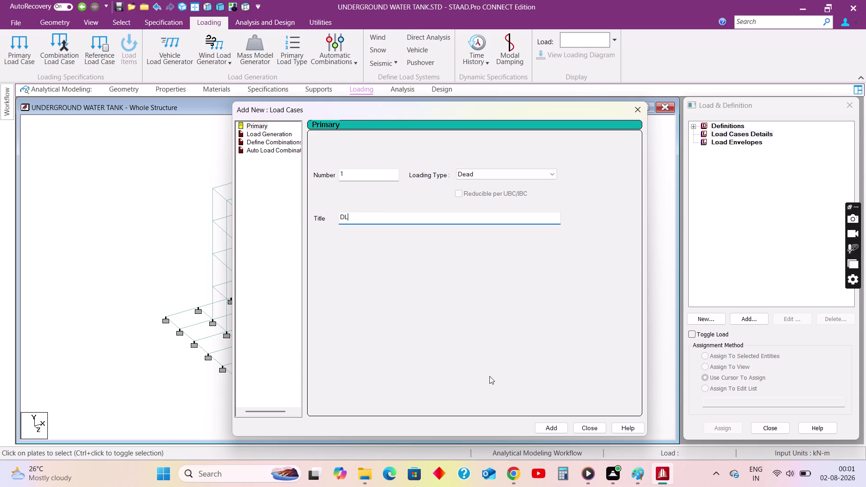
click(548, 428)
Add load case 2 as a Live load titled LL.
click(484, 169)
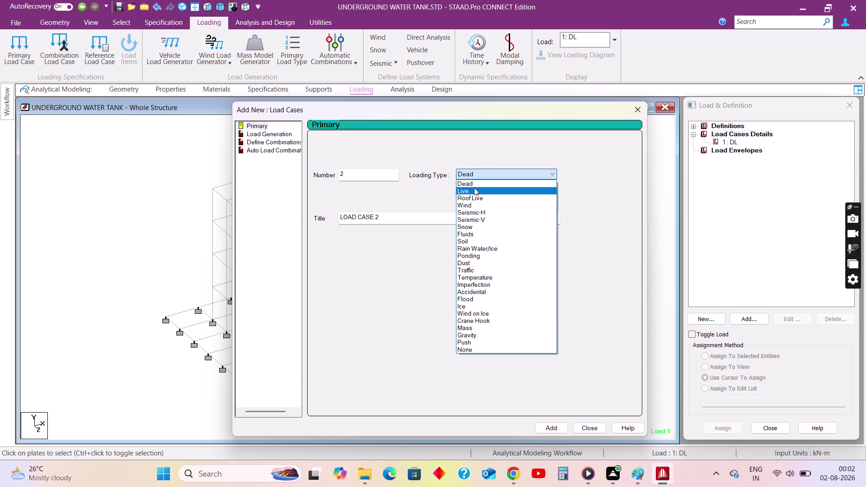
click(474, 188)
drag(401, 221, 217, 196)
text(LL)
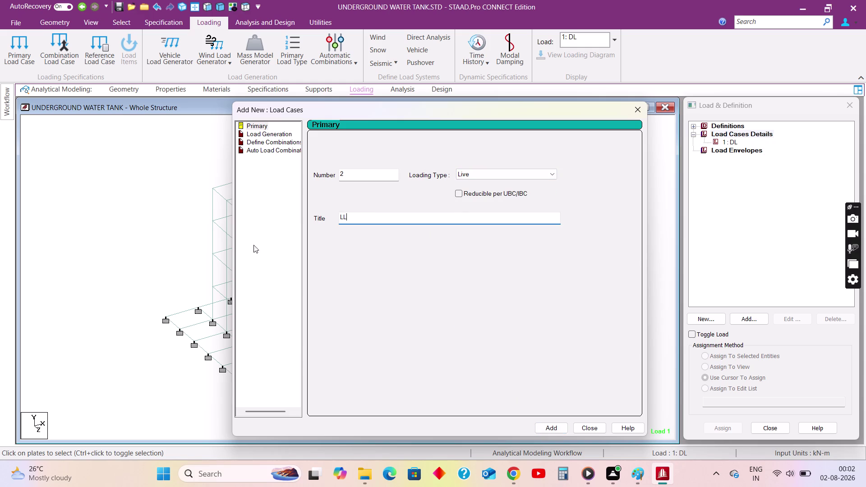
click(553, 427)
click(582, 430)
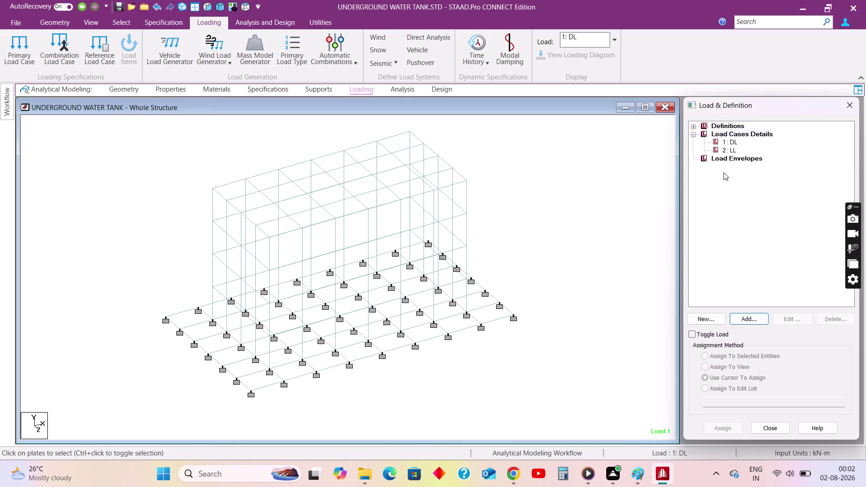
Add a selfweight load item in Y with factor -1 to the DL case.
click(733, 142)
click(751, 322)
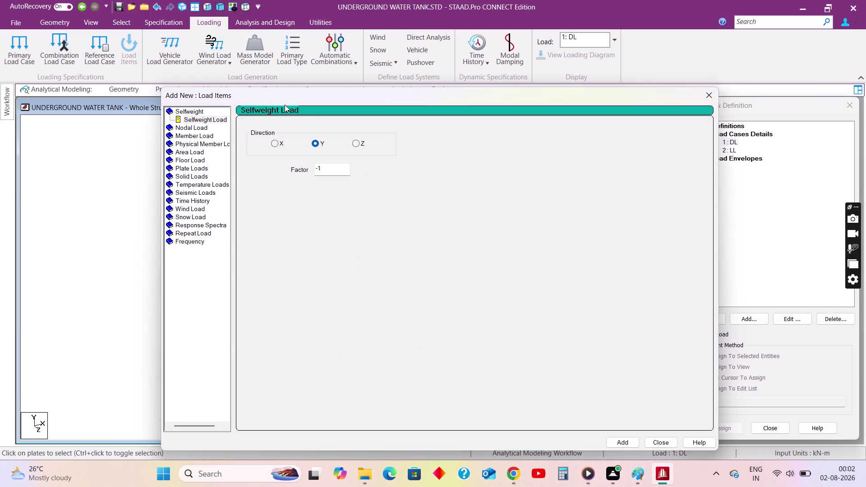
click(618, 441)
click(661, 443)
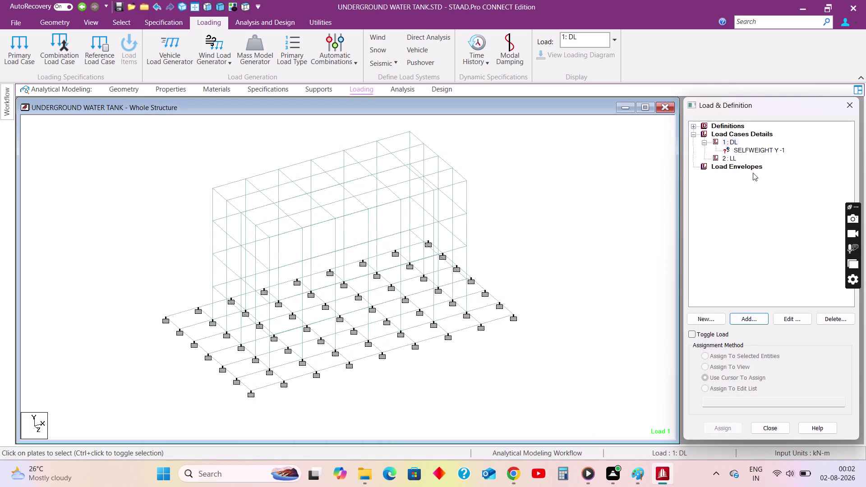
Assign the DL selfweight to the whole structure, covering plates 1–152.
click(756, 149)
click(733, 368)
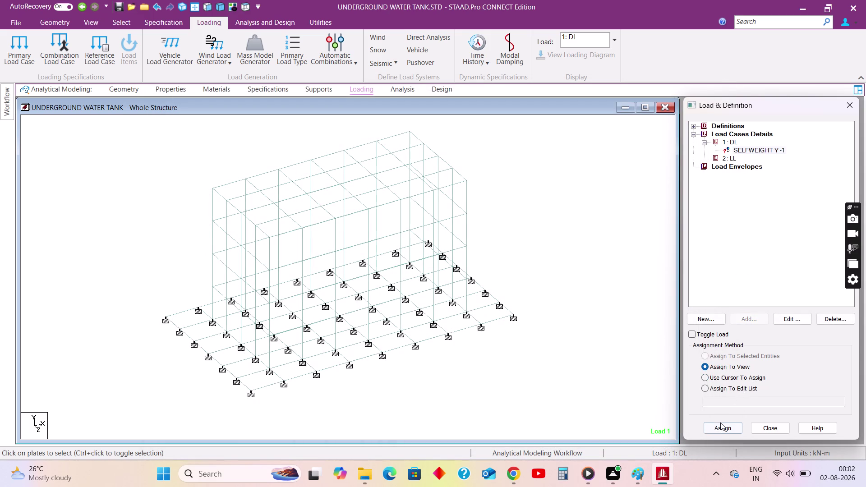
click(720, 427)
click(772, 297)
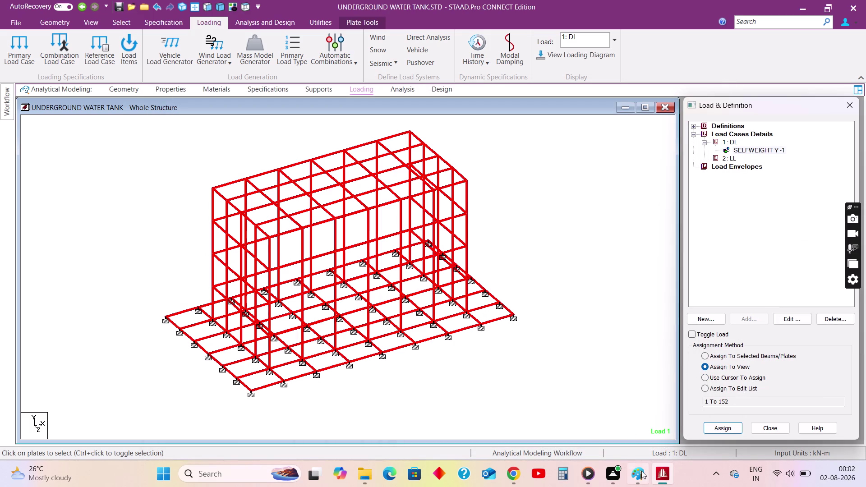
click(640, 473)
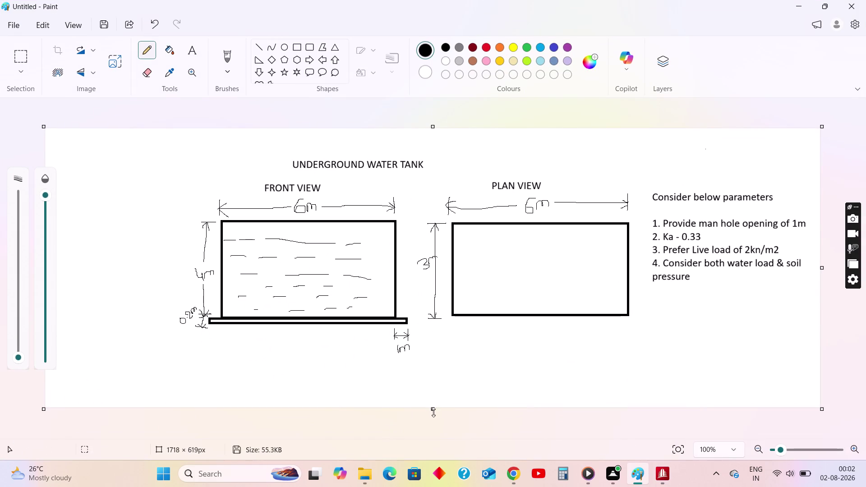
Extend the Paint canvas downward to make room below the tank sketch.
drag(433, 412, 441, 447)
scroll(down, 3)
drag(433, 425, 436, 448)
scroll(down, 3)
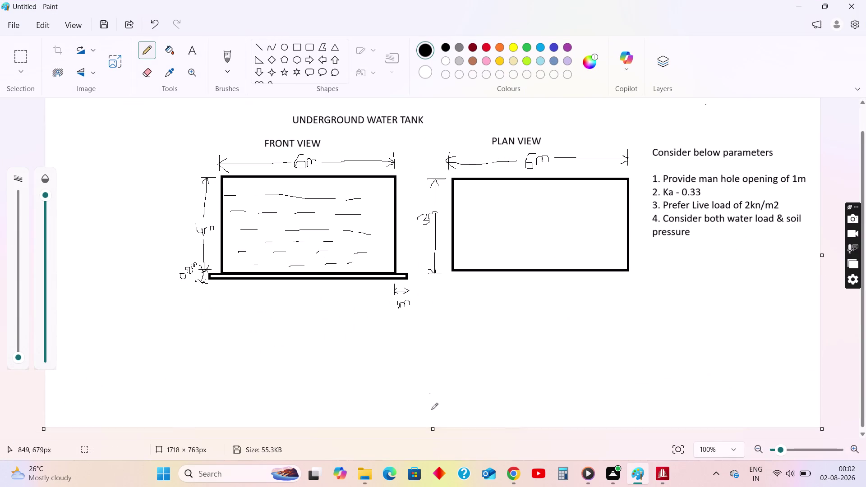
drag(434, 425, 436, 451)
scroll(down, 3)
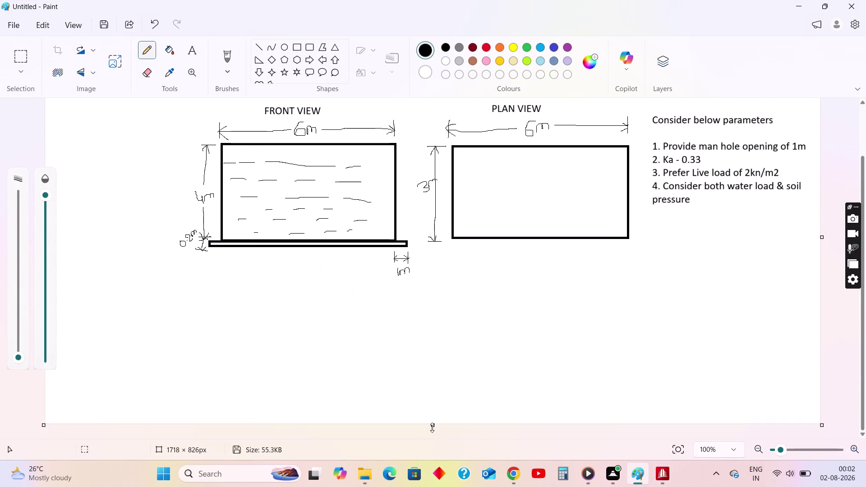
drag(432, 427, 432, 453)
scroll(down, 3)
drag(434, 428, 437, 452)
scroll(down, 3)
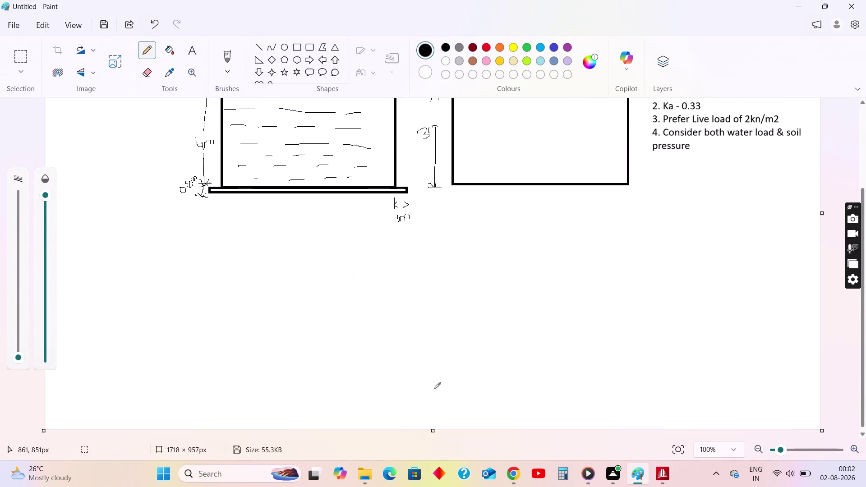
drag(432, 427, 435, 452)
scroll(down, 3)
drag(434, 426, 436, 445)
Add a text box below the sketch reading 'Water load = Density x volume'.
click(194, 53)
drag(152, 219, 514, 335)
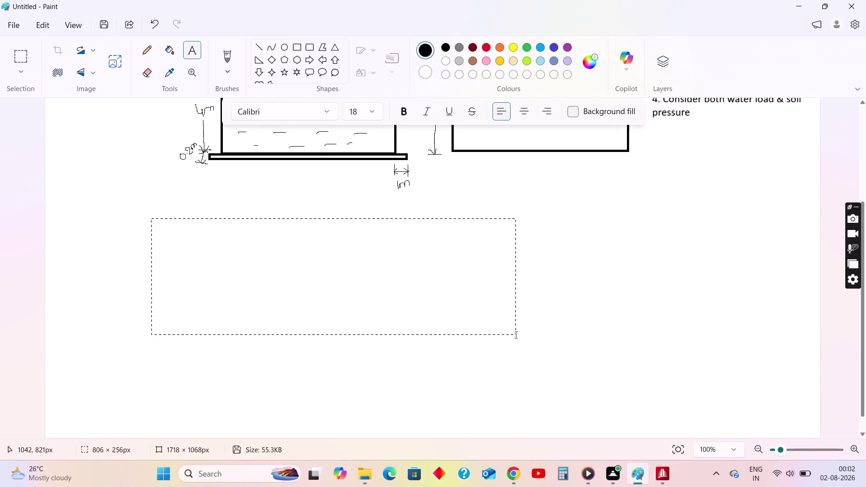
drag(514, 334, 516, 335)
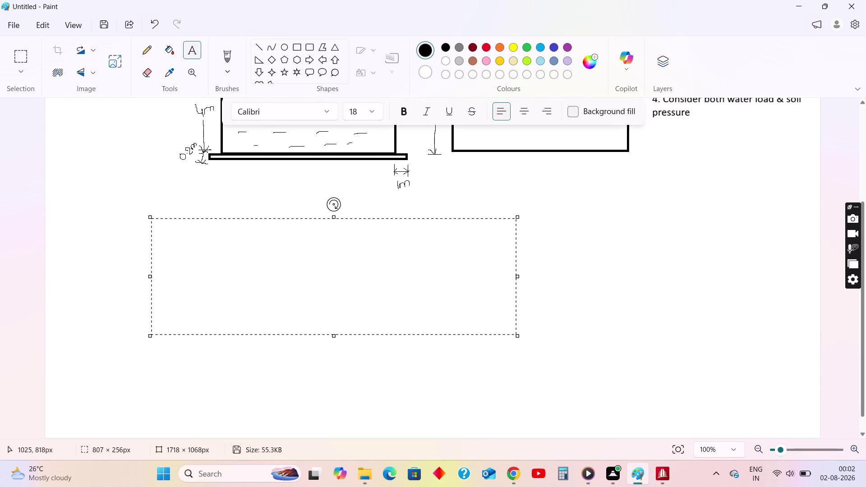
key(a)
text(ter)
key(space)
text(load)
key(space)
text(=)
key(space)
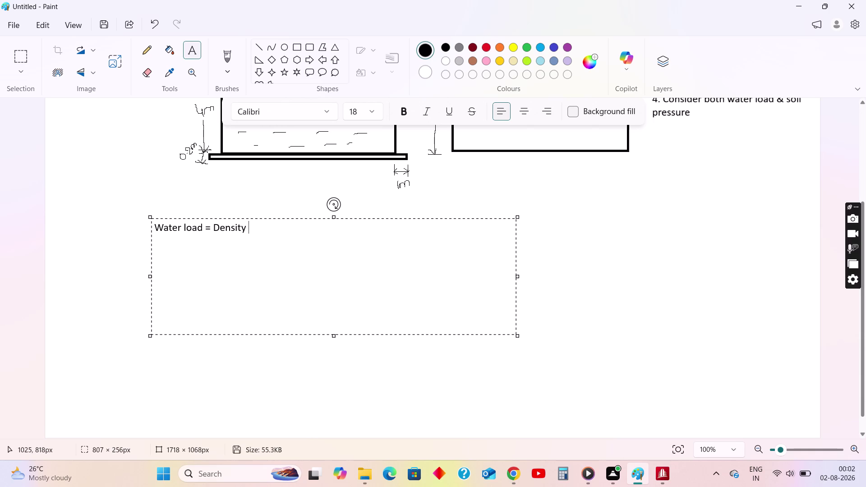
text(x vo)
text(lume)
Write the indented second line '10kn/m3 x 4m'.
key(Return)
key(space)
key(space)
key(space)
key(BackSpace)
key(BackSpace)
text(10)
text(kn/m3)
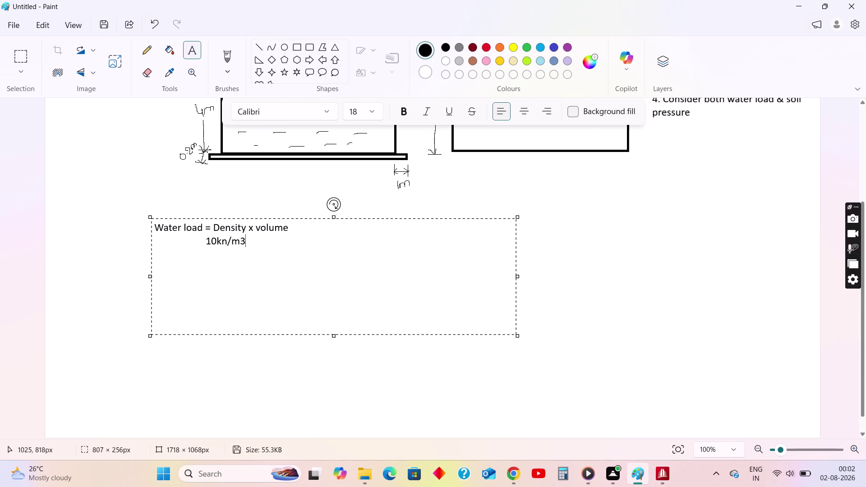
key(space)
text(x)
key(space)
scroll(up, 3)
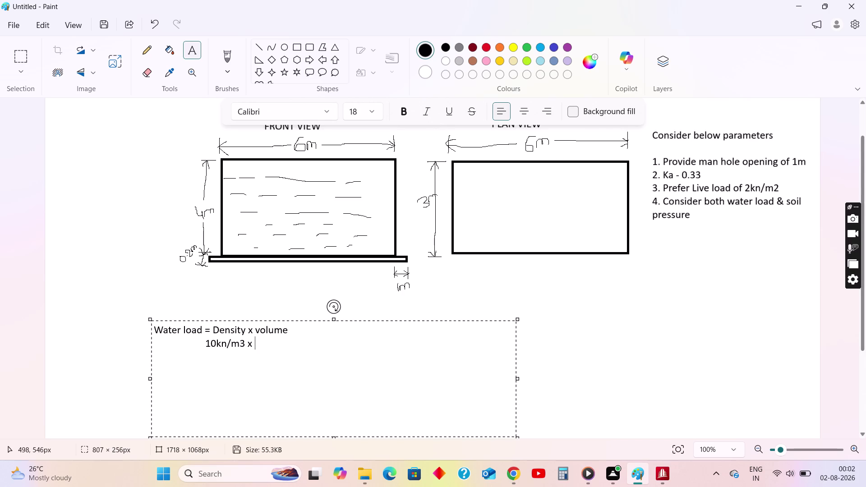
text(4m)
scroll(down, 3)
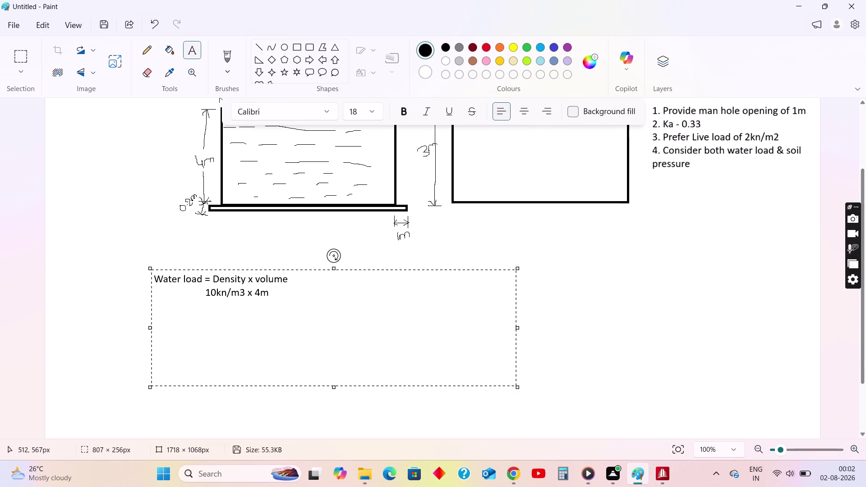
Write the indented result line '= 40kn/m2'.
key(Return)
key(space)
key(space)
key(space)
key(space)
key(space)
key(space)
key(space)
text(=)
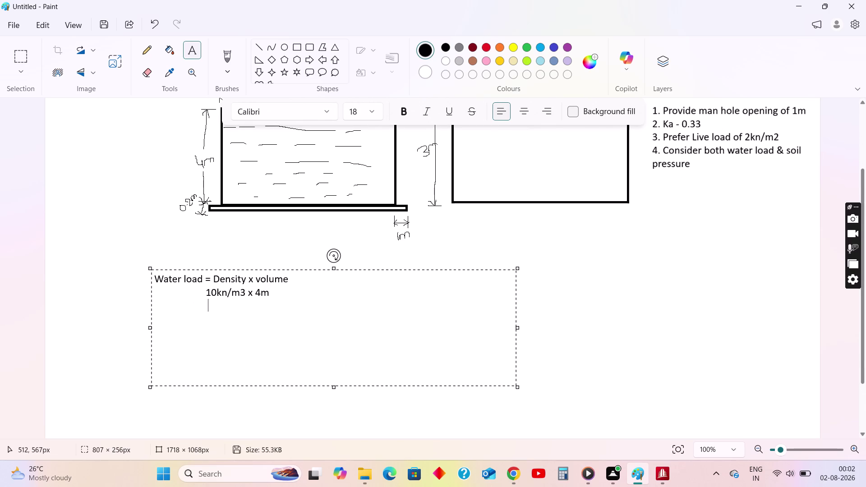
key(space)
text(40k)
text(n/m2)
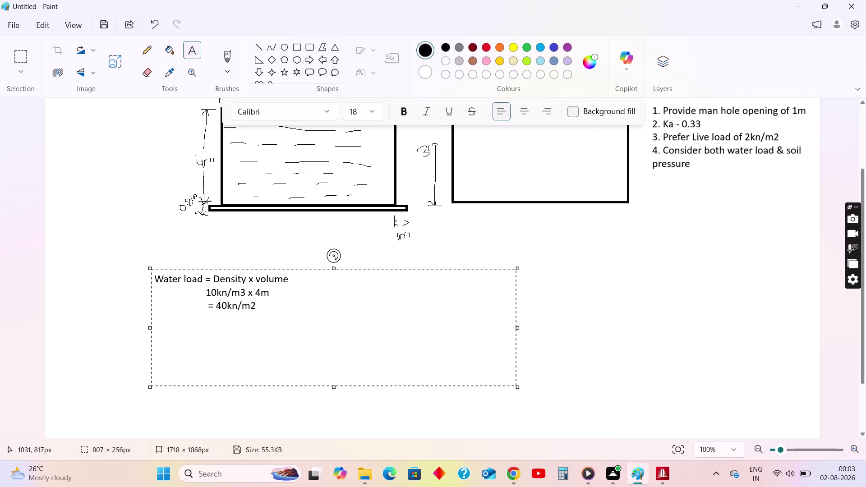
Leave a blank line and begin the 'Soil p' line.
key(Return)
key(Return)
key(Return)
key(BackSpace)
text(oil)
key(space)
text(p)
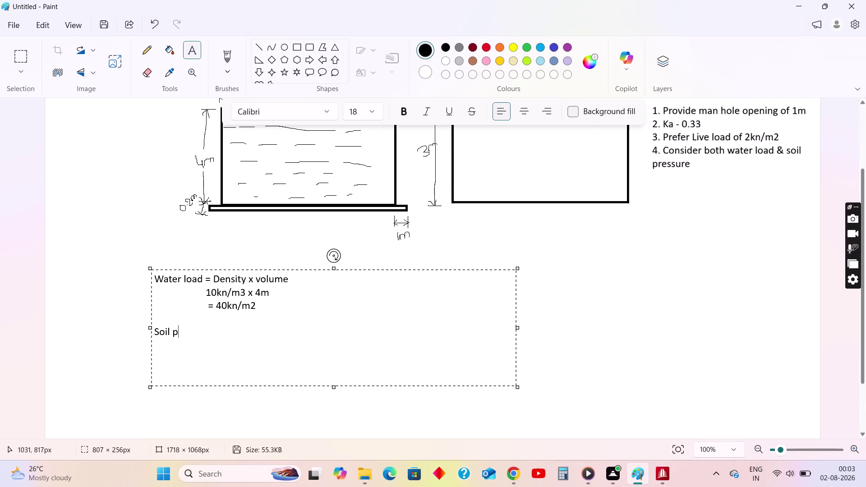
Finish the line 'Soil pressure = Density x volume x Ka'.
text(ressure)
key(space)
text(=)
key(space)
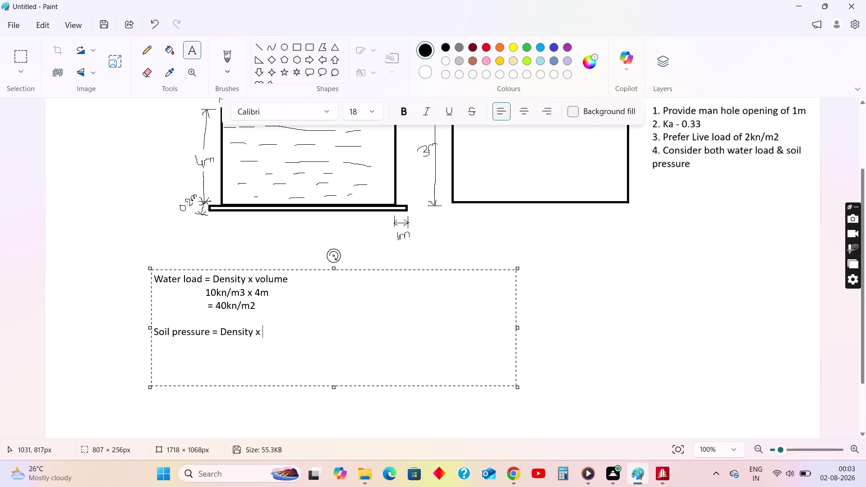
key(v)
text(o)
text(lume x)
key(space)
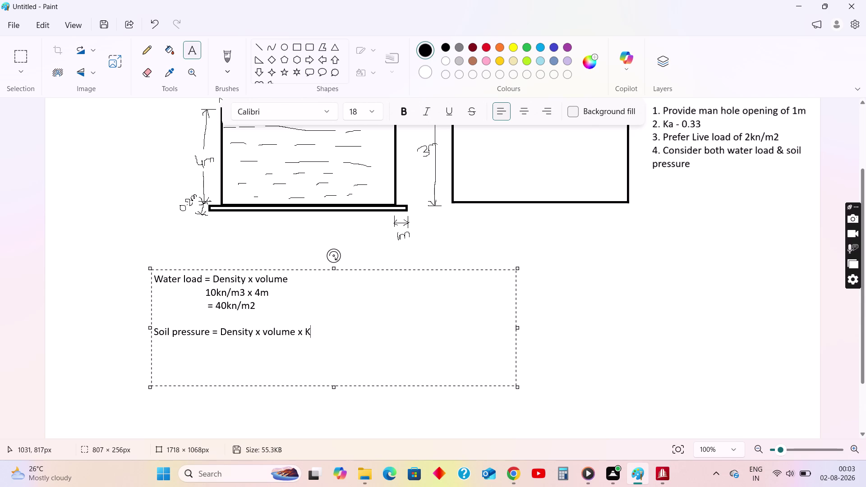
key(a)
Start an indented '=' line beneath the soil pressure formula.
key(Return)
key(space)
key(space)
key(space)
key(space)
key(space)
key(space)
key(space)
text(=)
key(space)
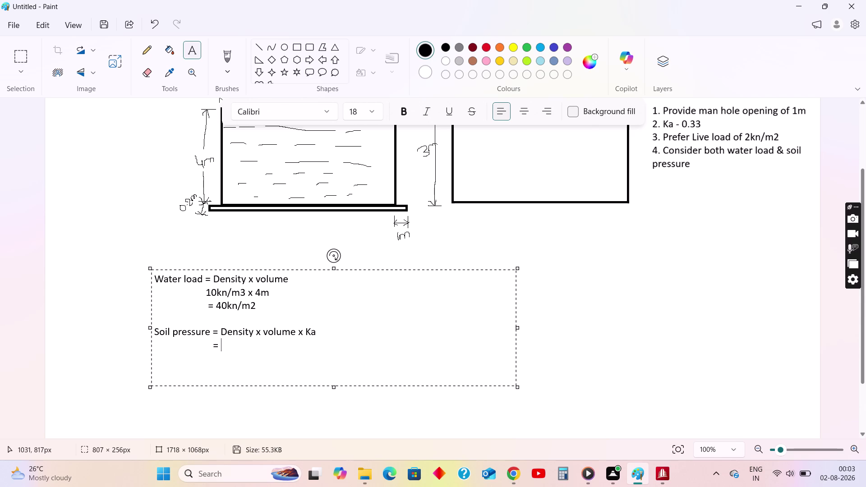
click(568, 473)
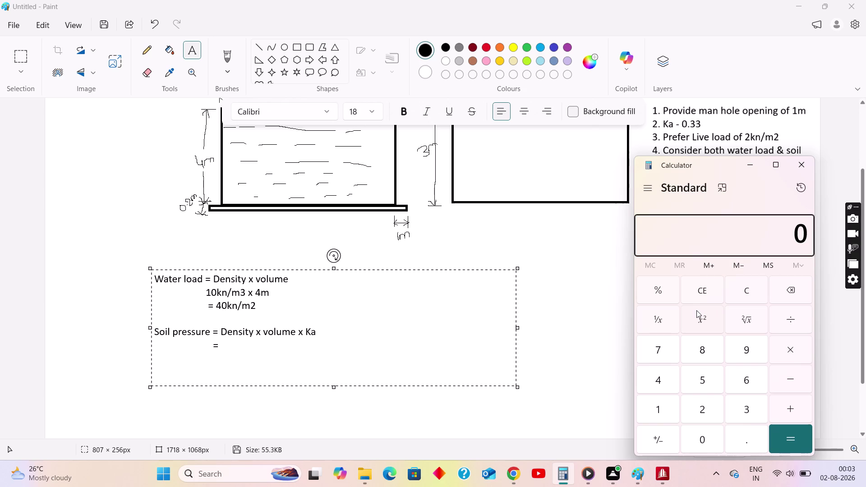
click(711, 407)
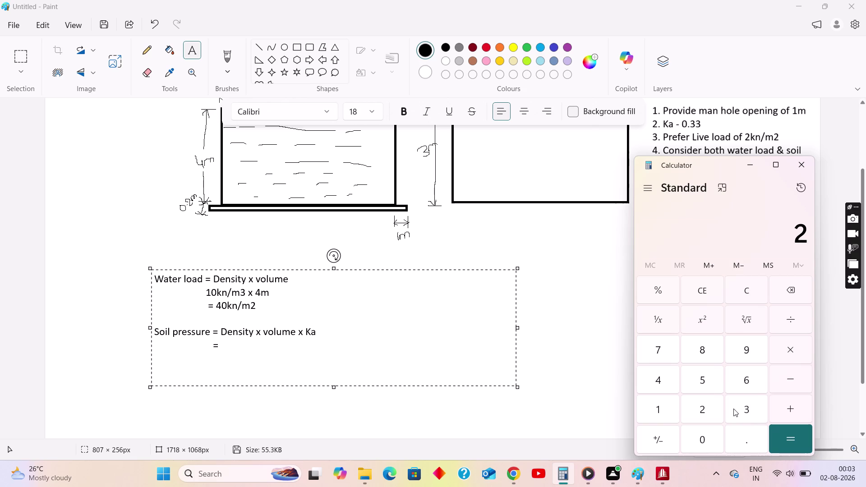
click(713, 436)
drag(797, 320, 796, 314)
click(710, 437)
click(749, 436)
click(747, 405)
click(748, 402)
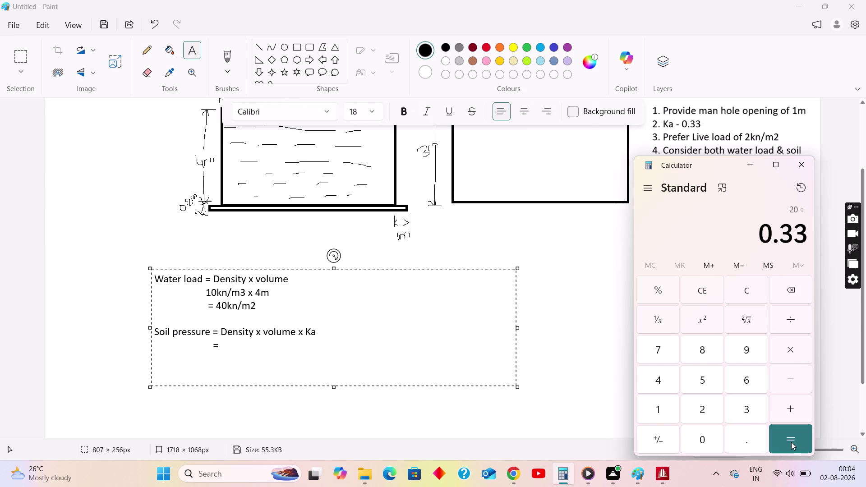
click(791, 442)
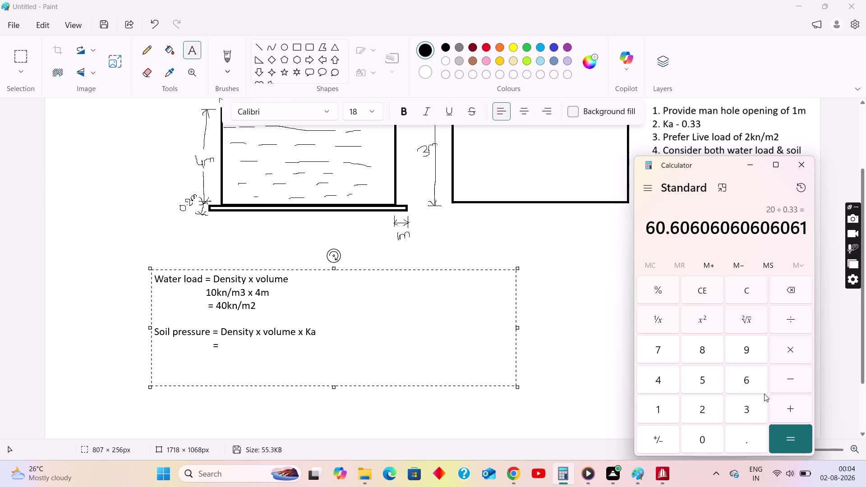
click(805, 165)
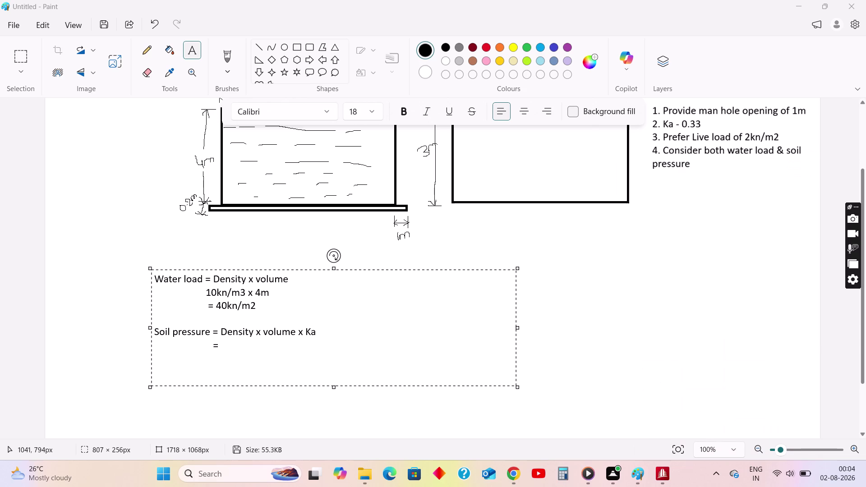
click(516, 472)
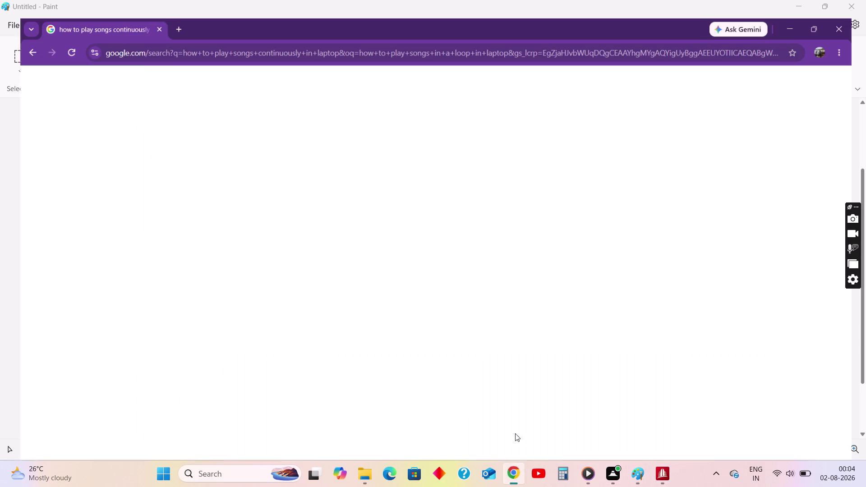
Search Google in a new tab for 'soil density' and read the overview.
click(165, 12)
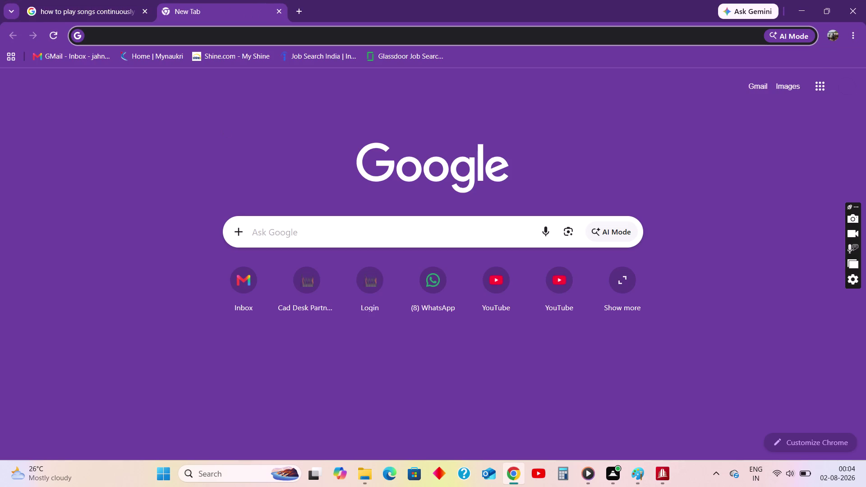
text(soil dens)
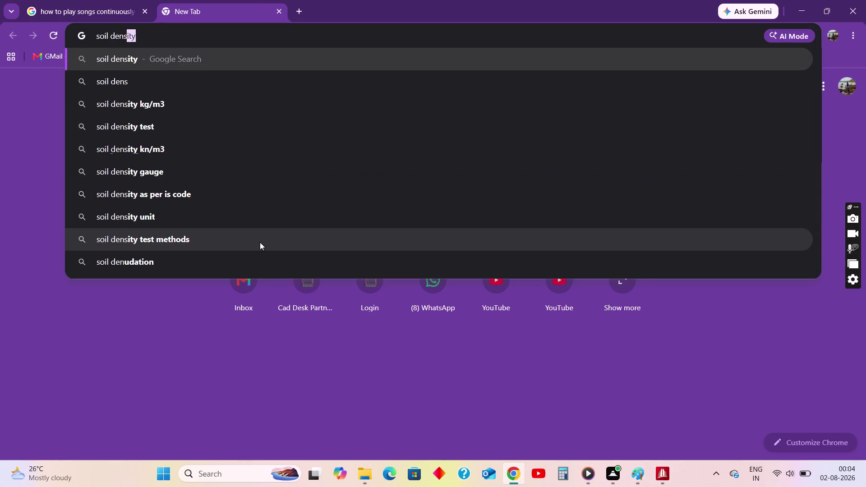
text(ity)
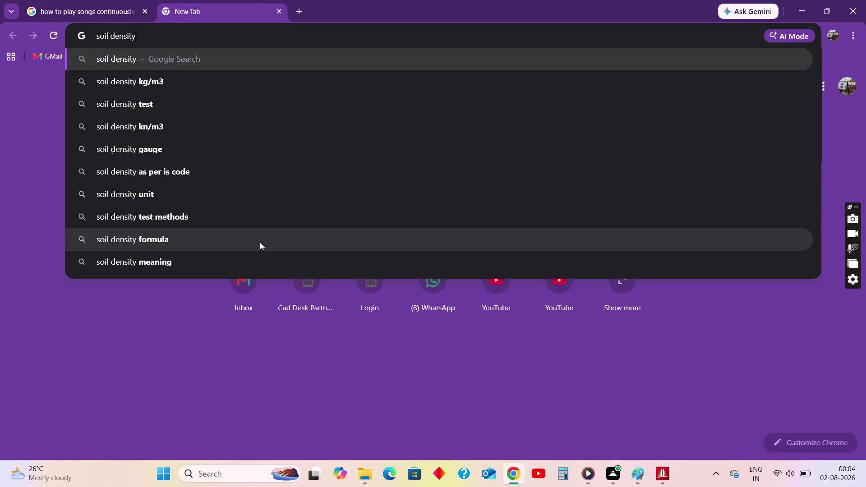
key(Return)
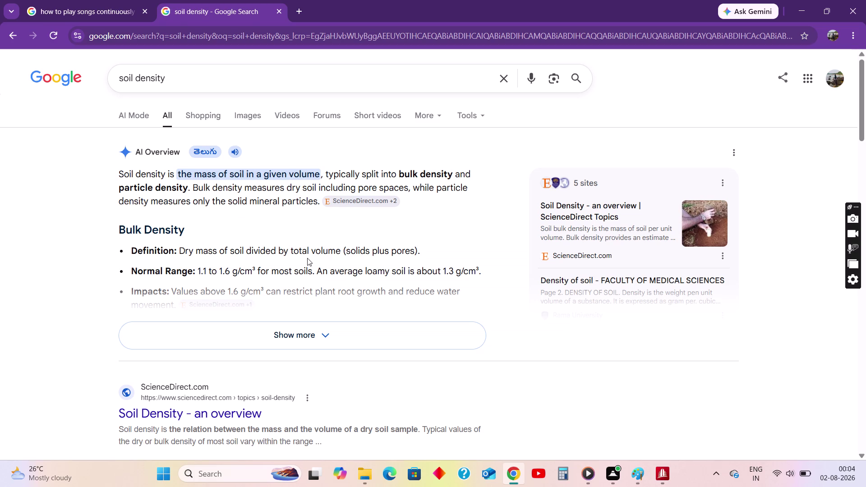
click(318, 334)
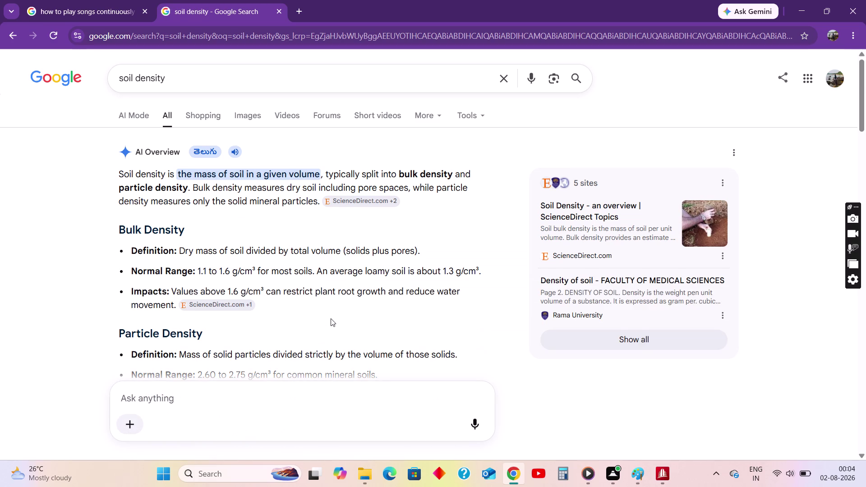
scroll(down, 3)
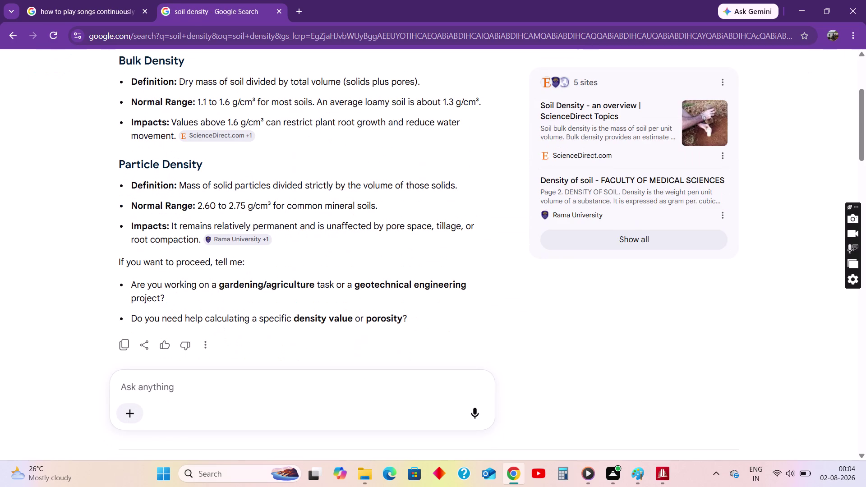
scroll(down, 3)
scroll(down, 3)
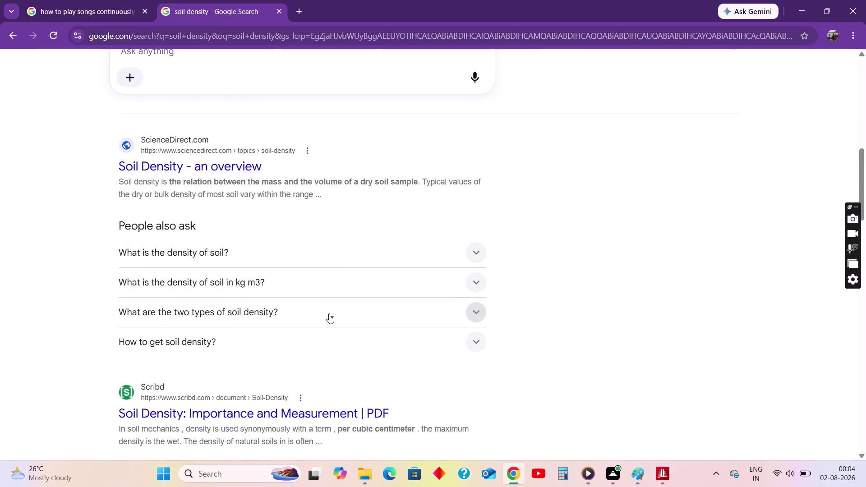
scroll(up, 3)
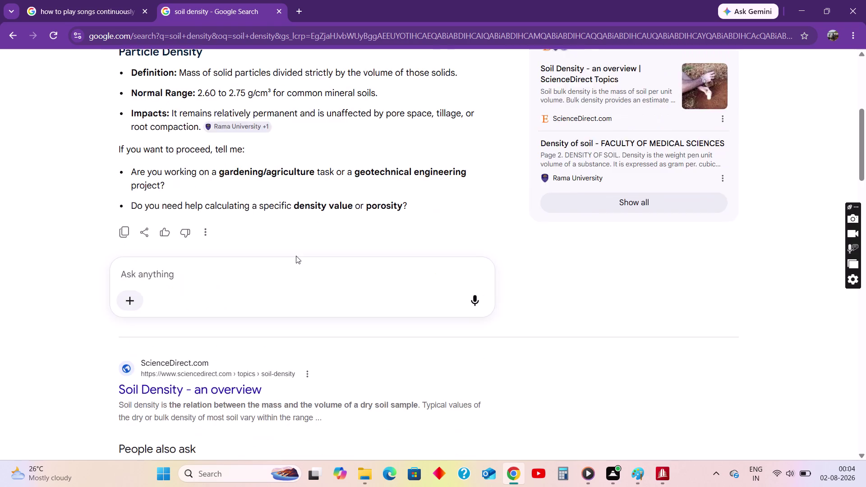
scroll(up, 3)
Refine the search to 'soil density in kn/m3', showing unit weights of 14–22 kN/m³.
click(213, 82)
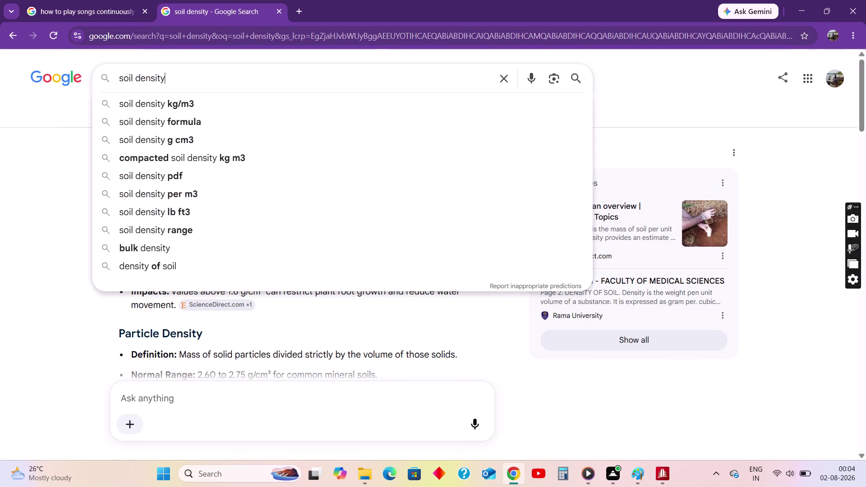
text(in)
key(space)
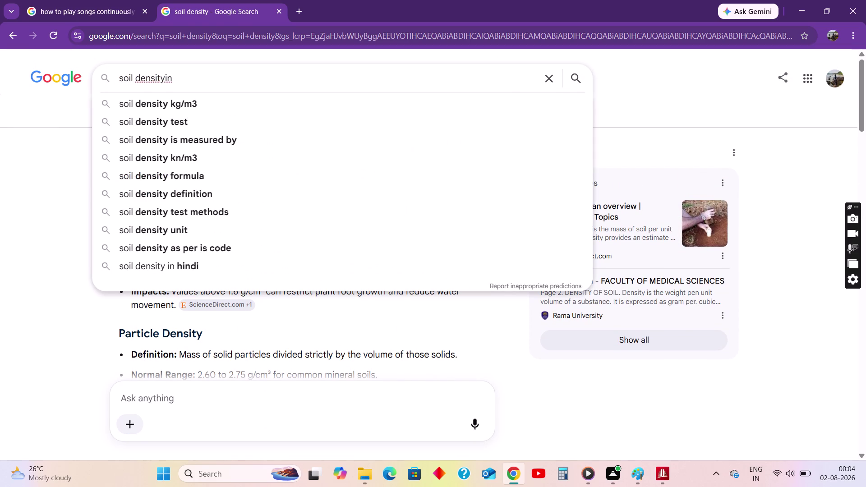
key(BackSpace)
key(BackSpace)
key(BackSpace)
key(space)
text(in)
key(space)
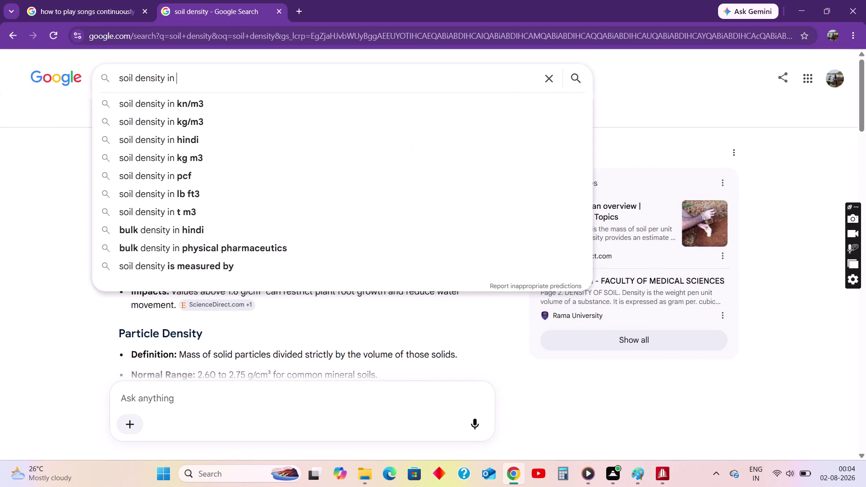
click(222, 108)
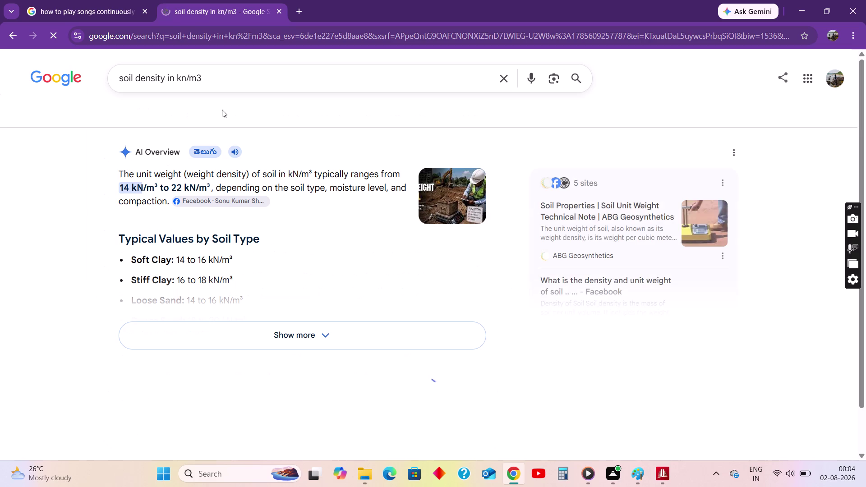
click(323, 331)
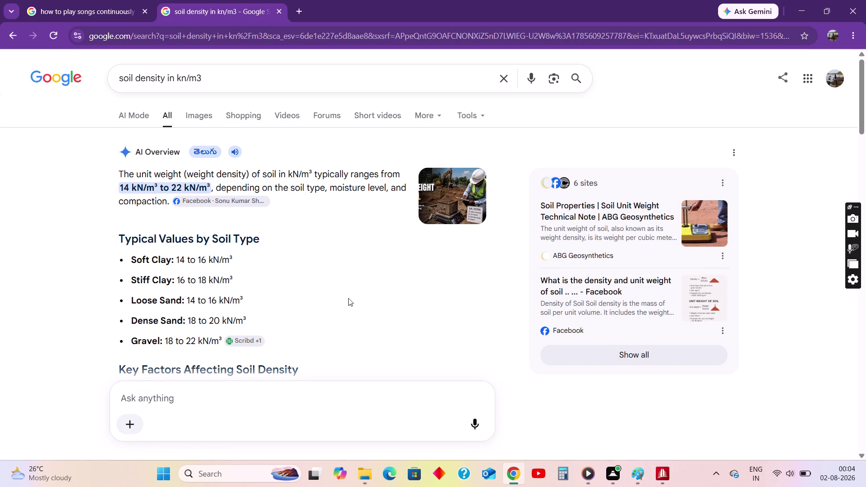
click(805, 11)
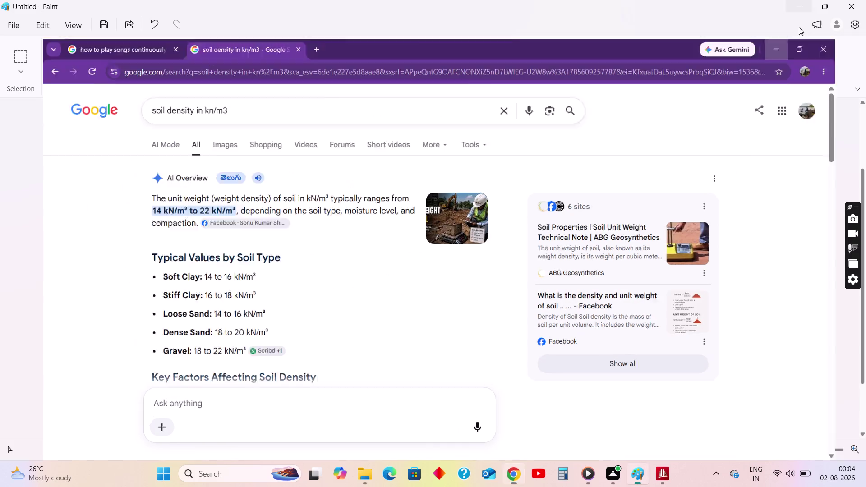
Enter '20kn/m3 x 4m x 0.33' after the equals sign on the soil pressure line.
text(20)
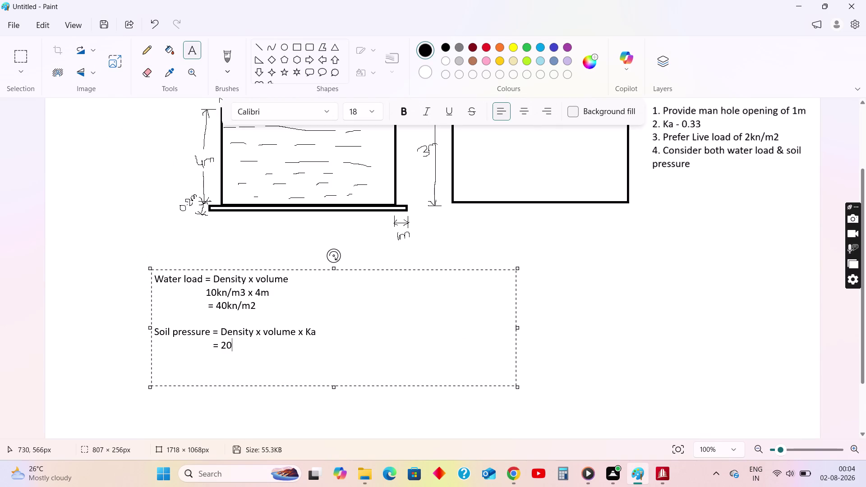
text(kn.)
key(BackSpace)
text(/m3)
key(space)
text(x)
key(space)
key(4)
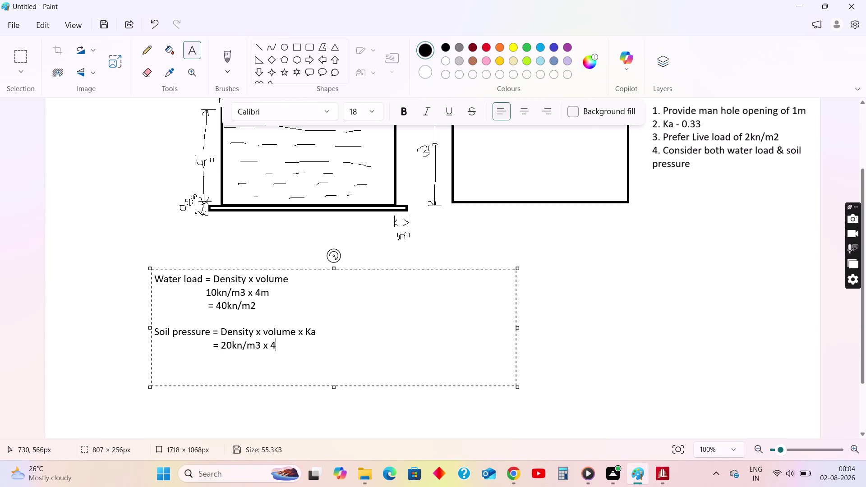
text(m x)
key(space)
key(0)
text(.3)
text(3)
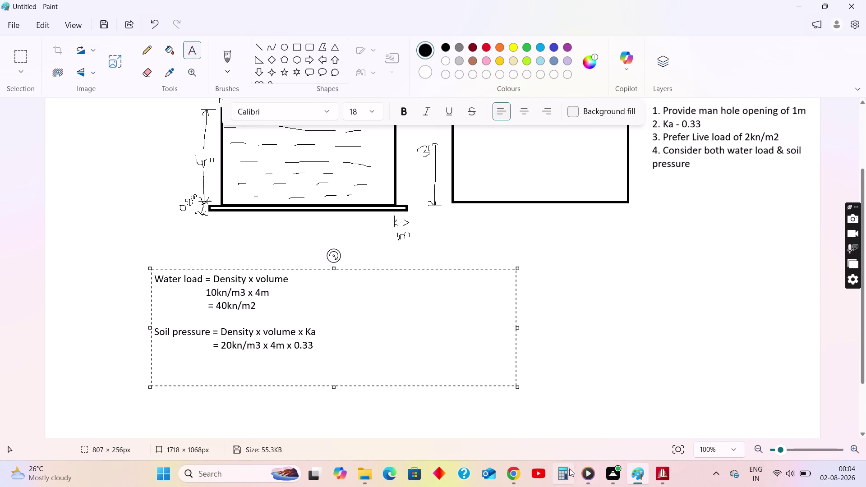
Compute the soil pressure 20 × 4 × 0.33 in Calculator.
click(564, 468)
click(698, 408)
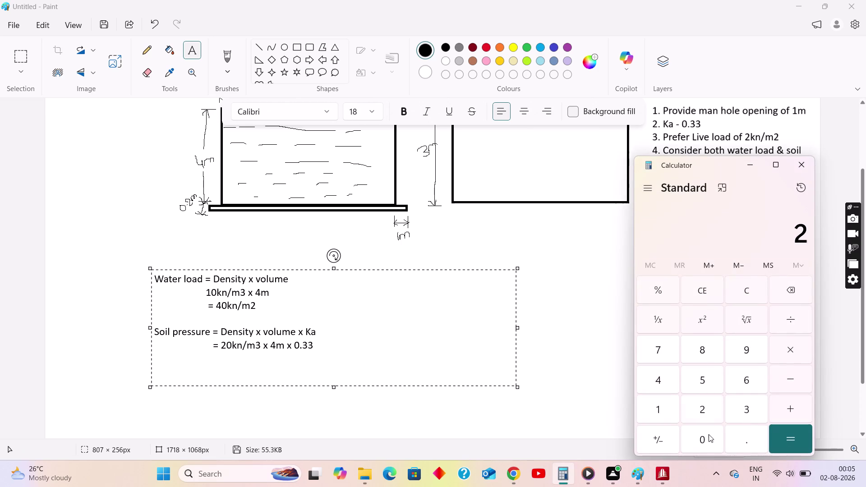
click(709, 435)
click(785, 346)
click(645, 379)
click(777, 436)
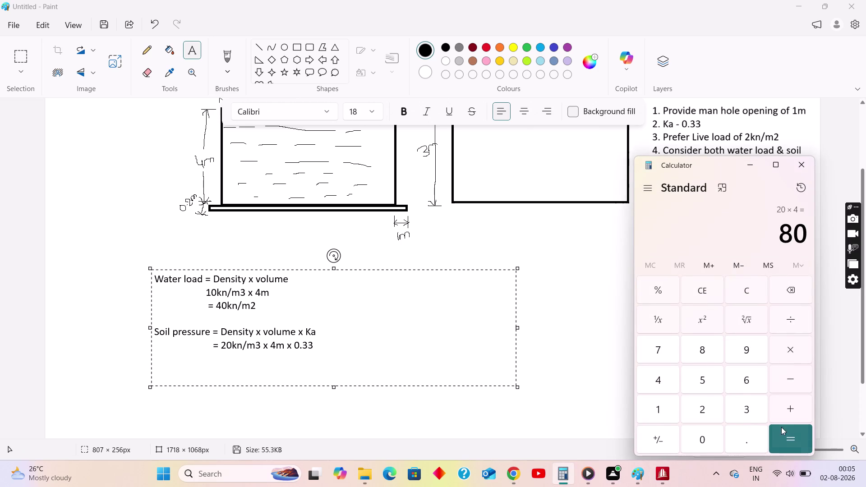
click(792, 350)
click(700, 434)
click(749, 441)
double_click(746, 414)
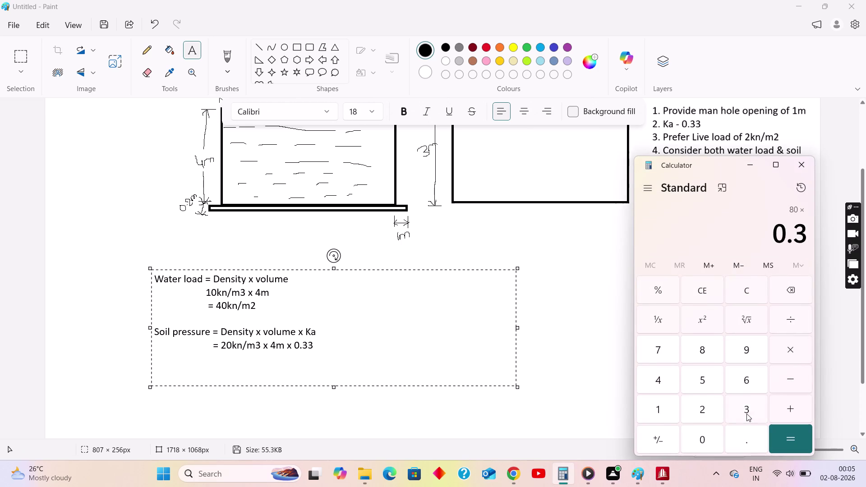
click(788, 437)
click(744, 162)
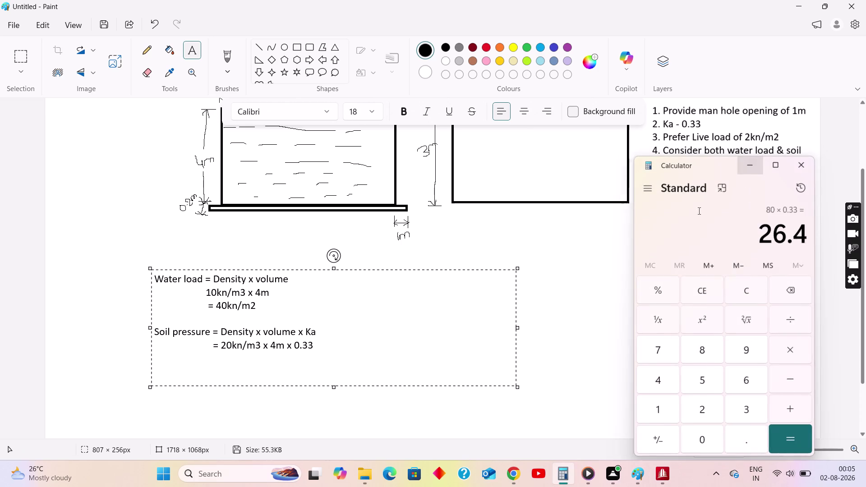
Write '= 26.5kn/m2' on an indented line below the formula in Paint.
key(Return)
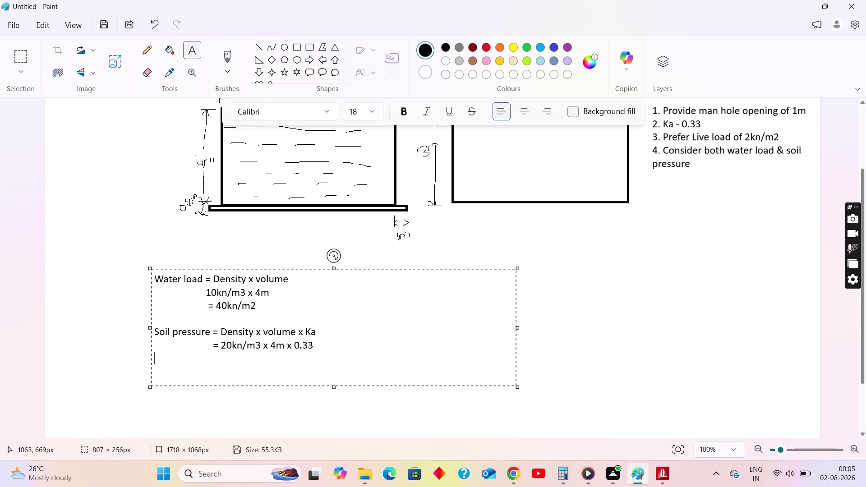
key(space)
key(space)
key(space)
key(BackSpace)
key(BackSpace)
key(BackSpace)
key(BackSpace)
text(=)
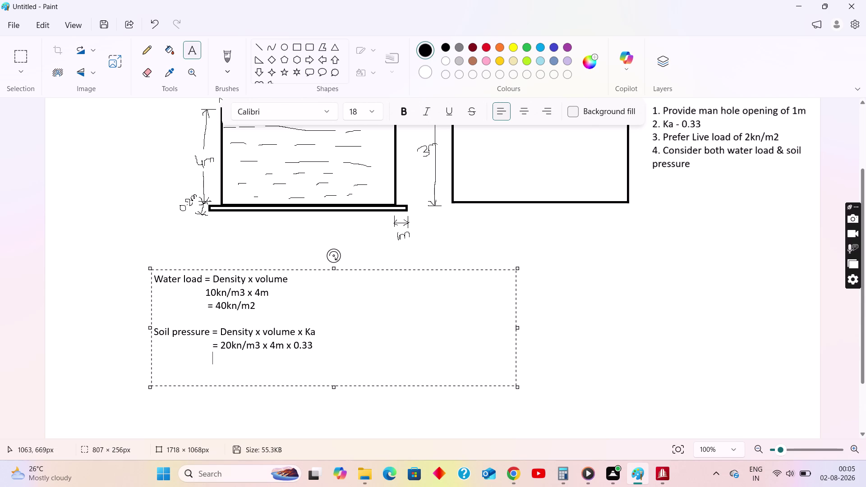
key(space)
text(26.)
text(5kn)
key(slash)
text(m)
text(2)
click(382, 319)
click(561, 322)
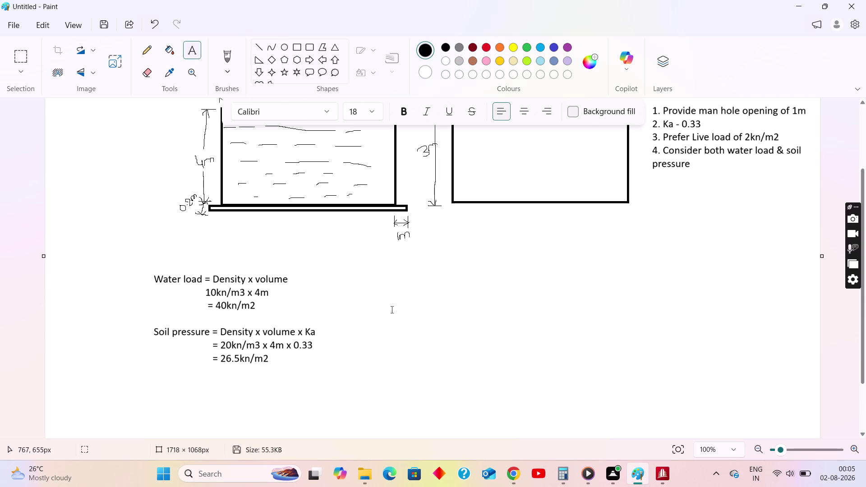
click(664, 472)
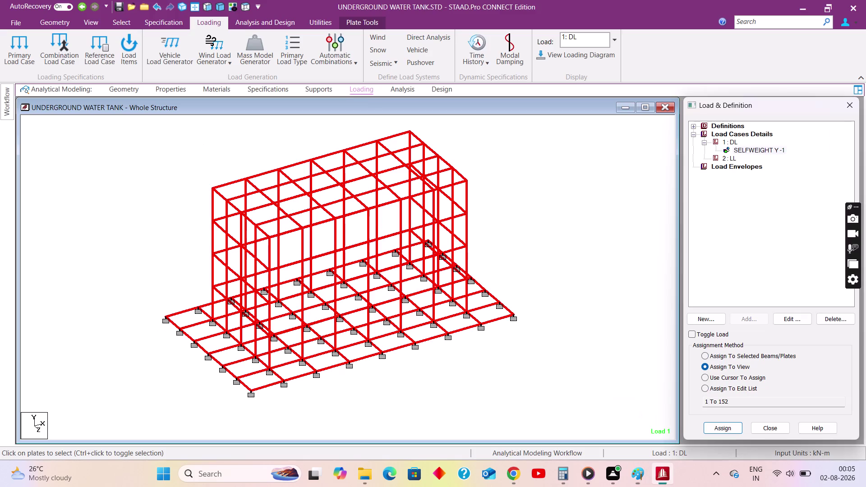
Add a Pressure on Full Plate load with W1 = -40 in direction GY to load case 1: DL.
click(510, 248)
click(735, 142)
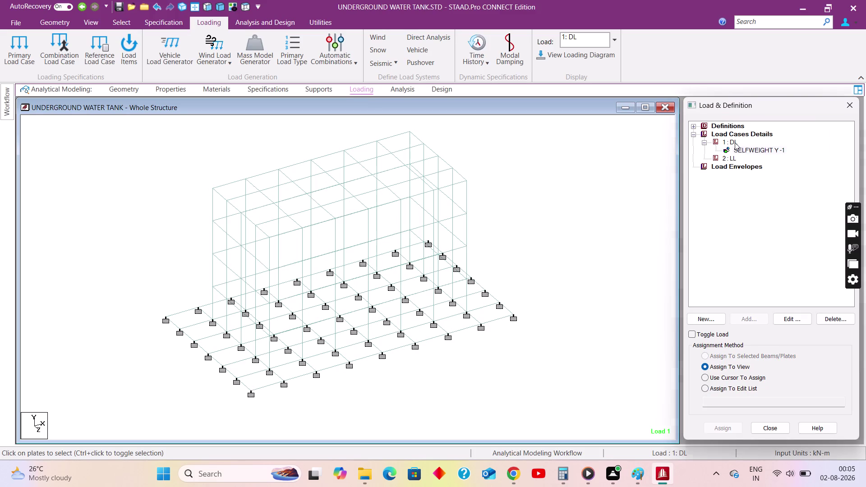
click(759, 318)
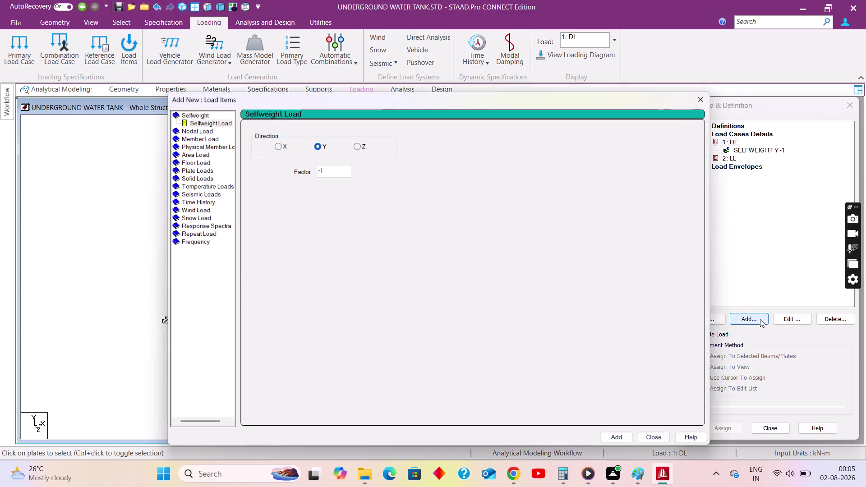
click(190, 167)
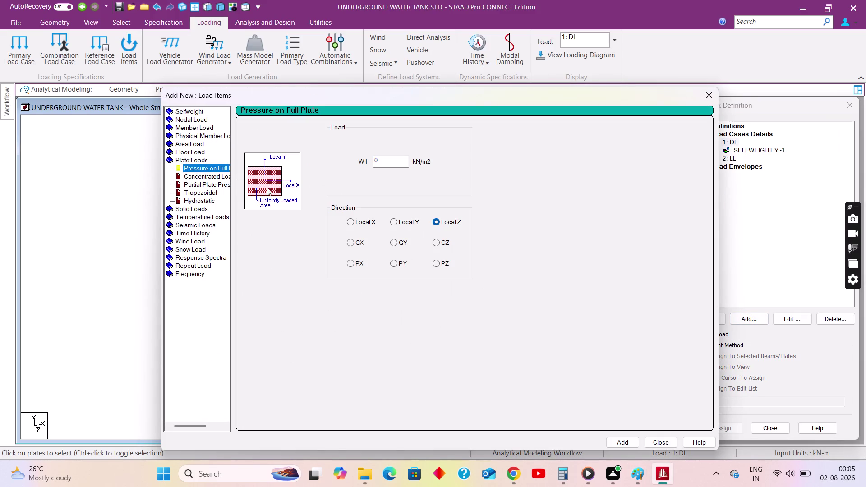
drag(397, 162, 355, 162)
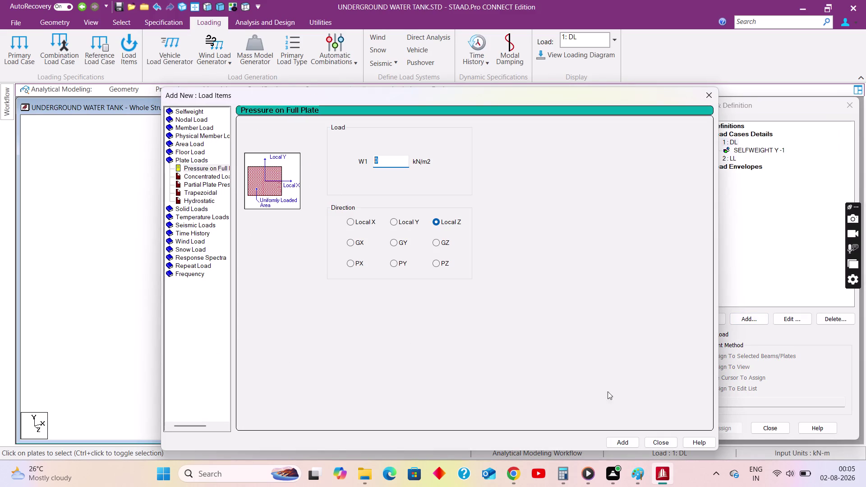
click(643, 473)
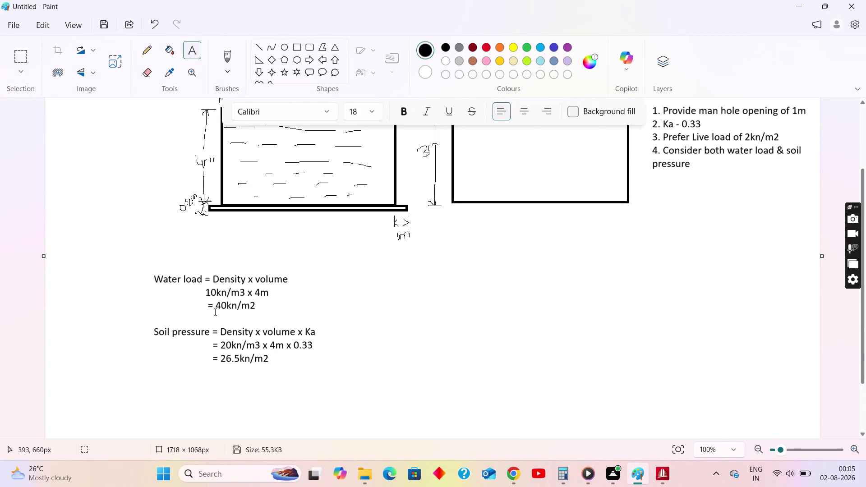
click(664, 473)
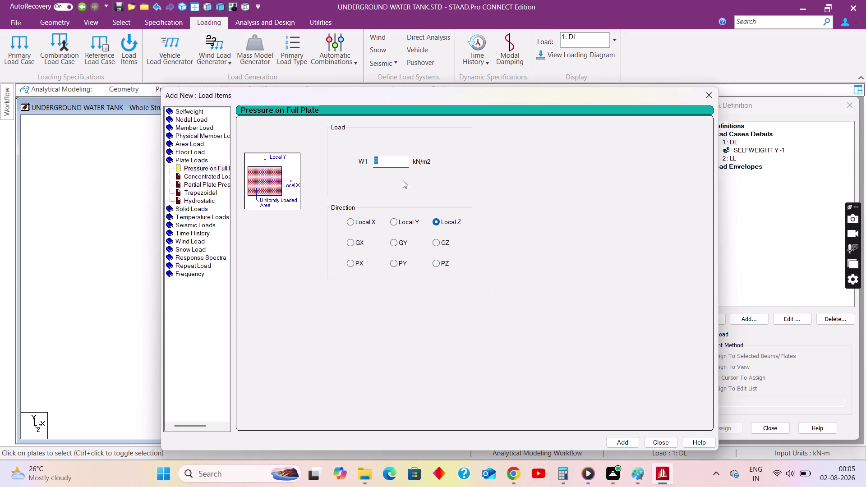
text(-40)
click(401, 243)
click(628, 440)
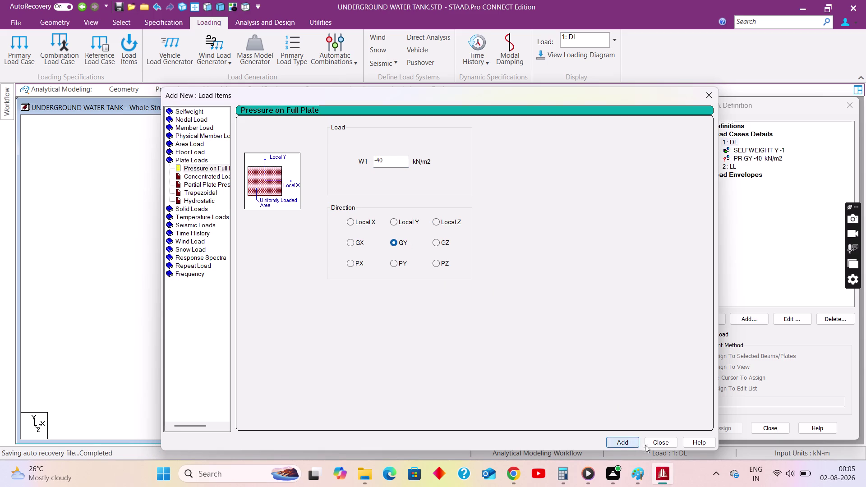
click(652, 444)
click(768, 162)
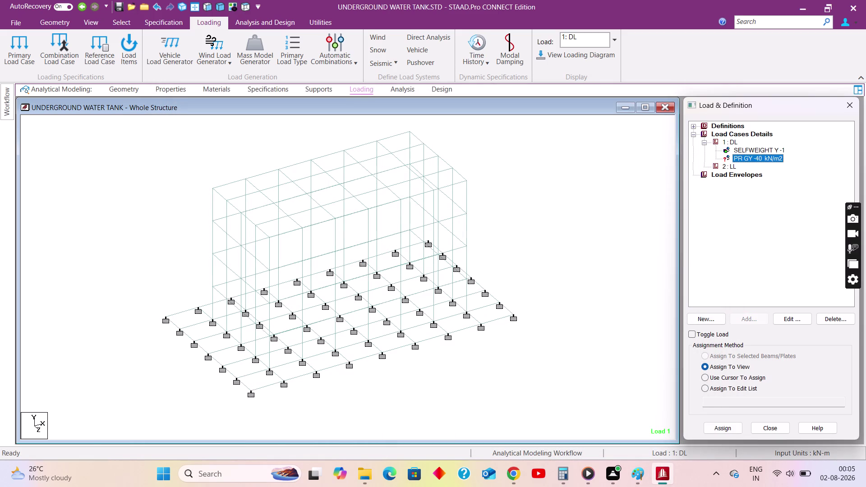
click(209, 5)
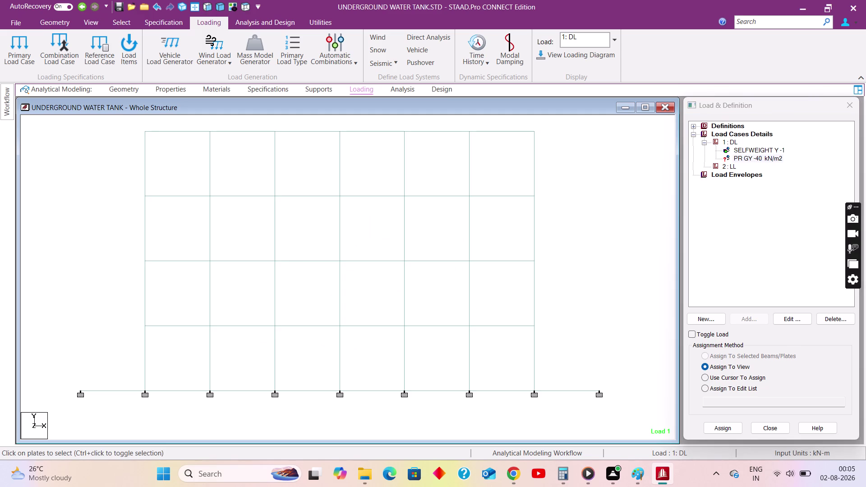
click(765, 157)
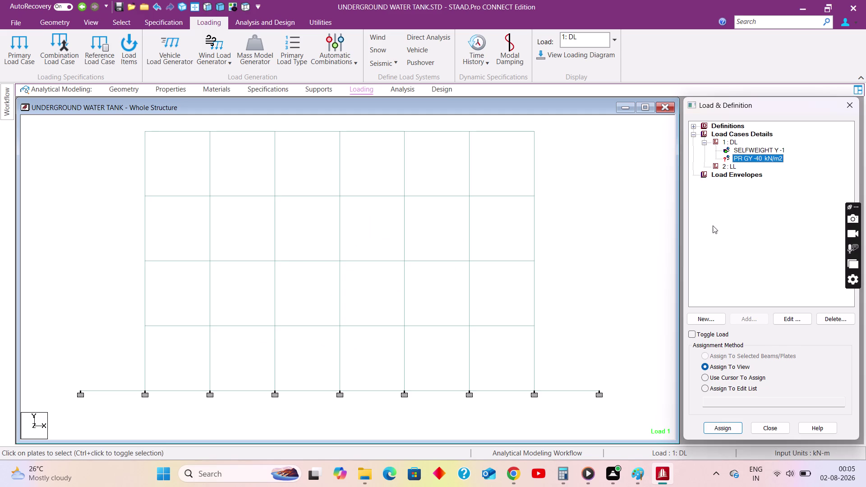
drag(132, 377, 551, 402)
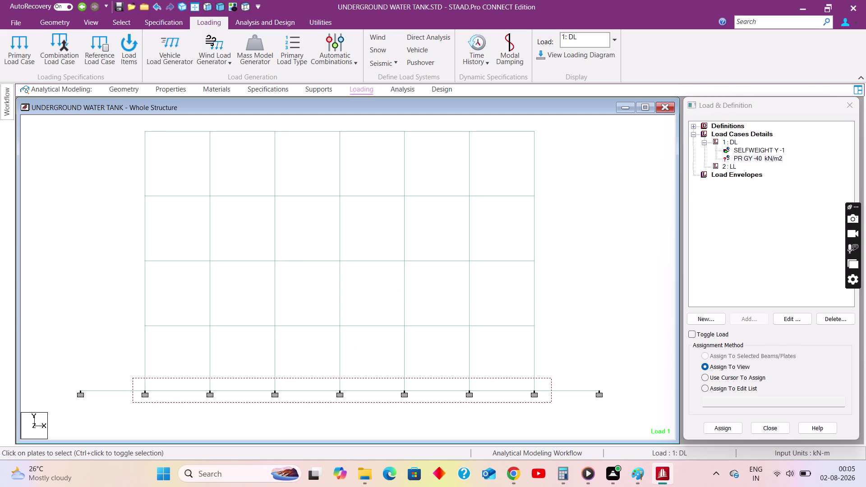
click(222, 4)
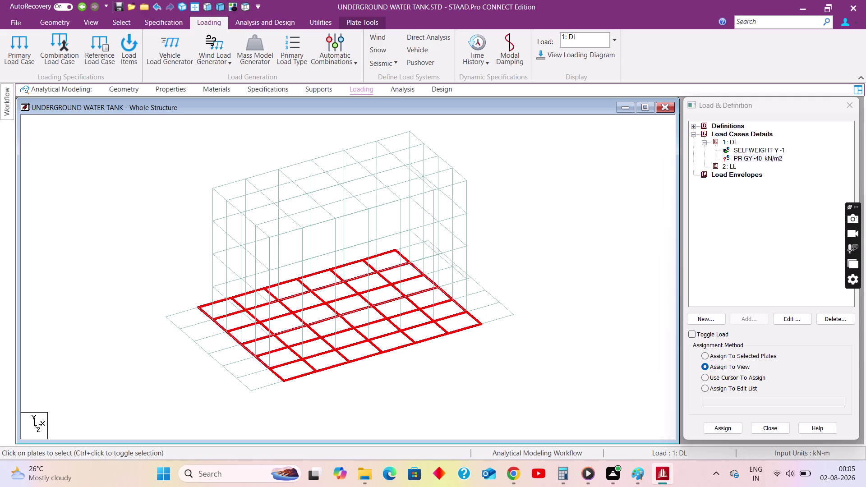
click(737, 359)
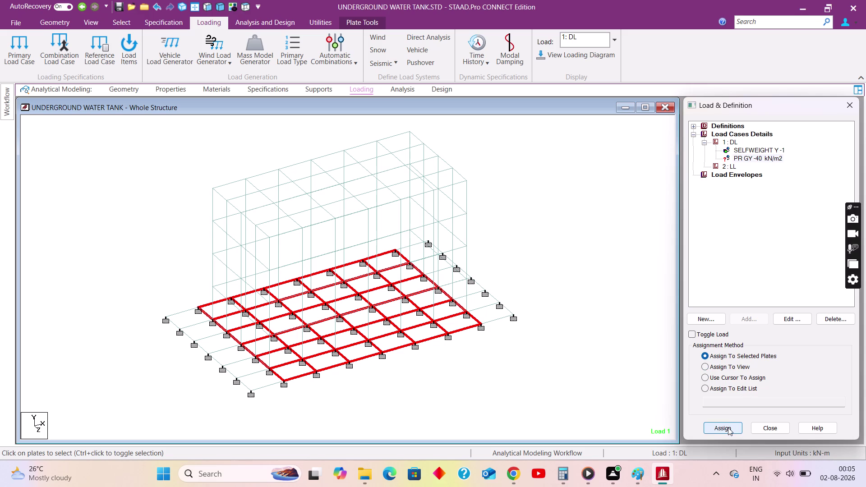
click(247, 7)
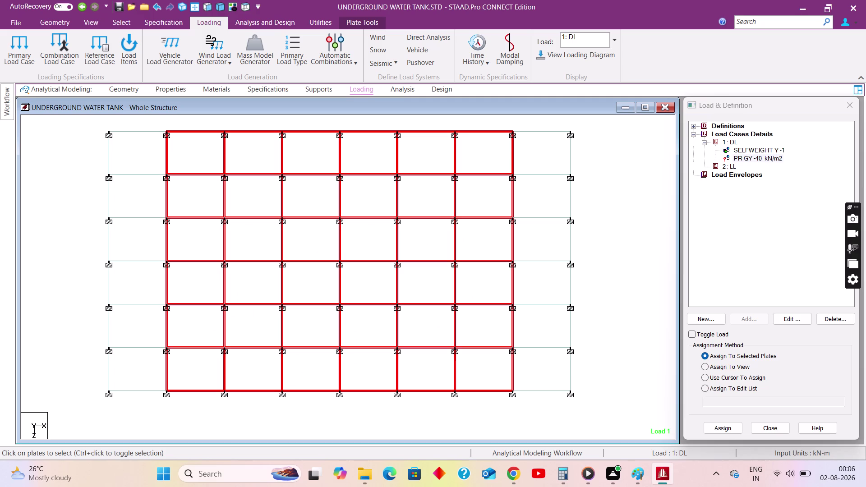
drag(149, 122, 514, 173)
drag(514, 173, 535, 167)
drag(526, 160, 139, 119)
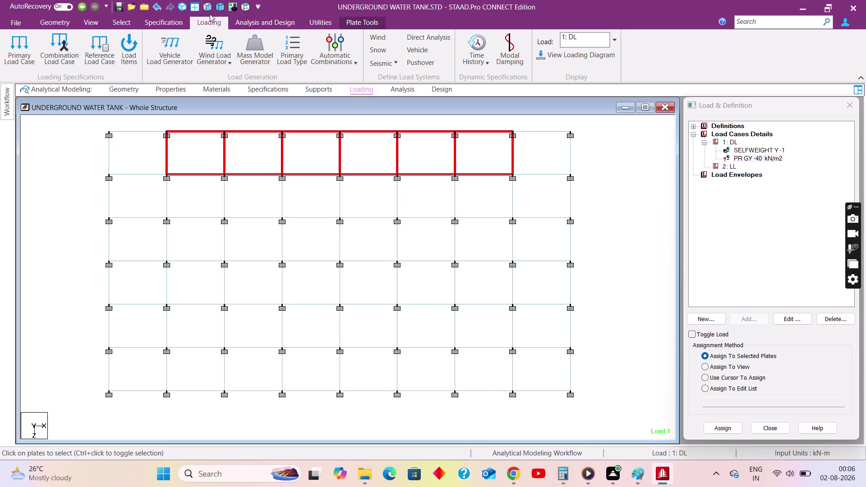
click(218, 6)
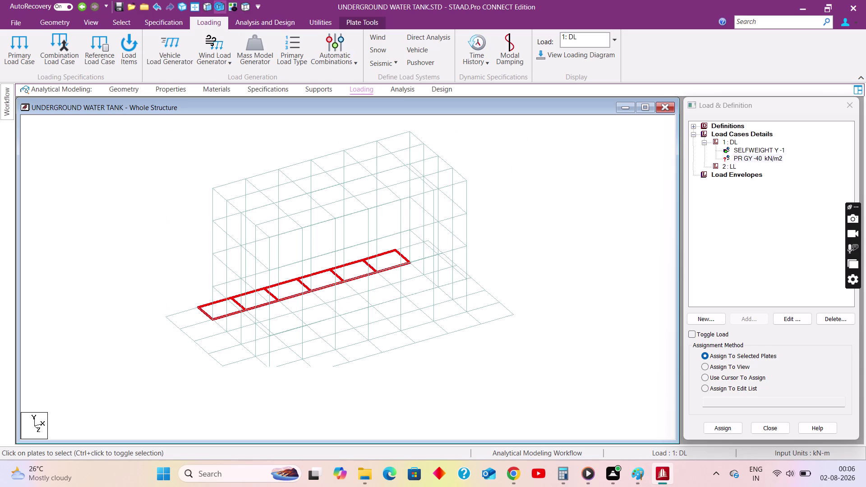
click(205, 6)
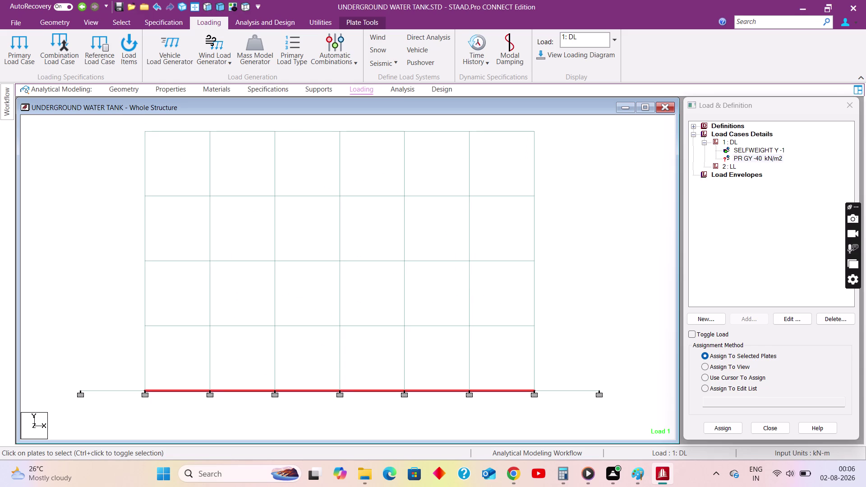
drag(58, 384, 173, 395)
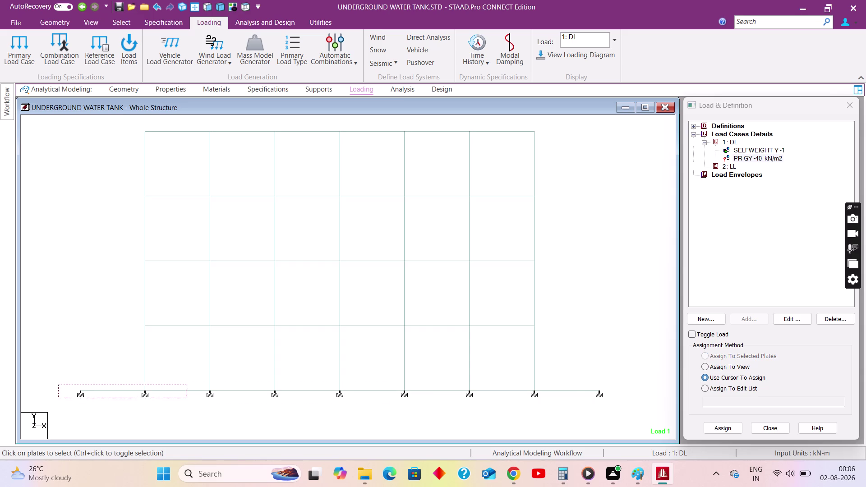
drag(173, 396, 639, 402)
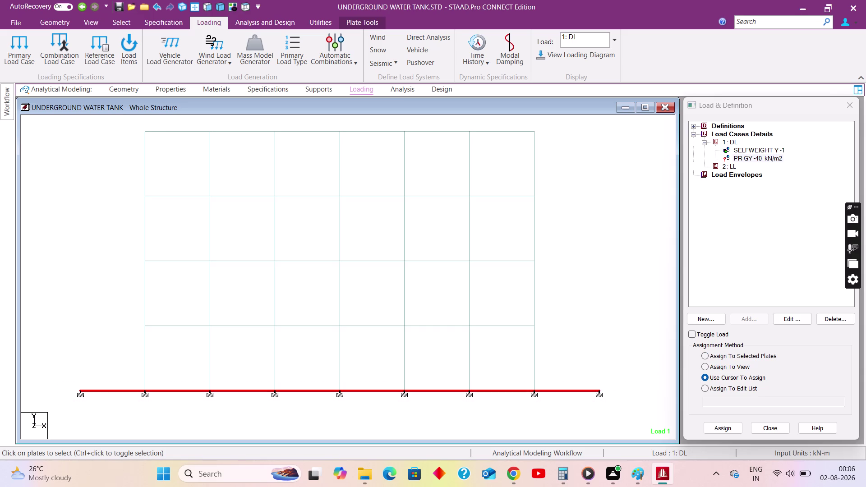
click(236, 8)
click(245, 6)
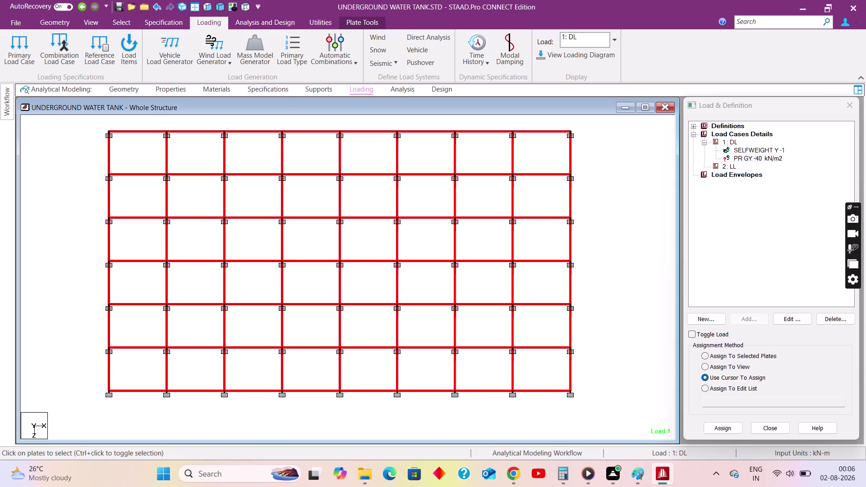
drag(156, 161, 366, 264)
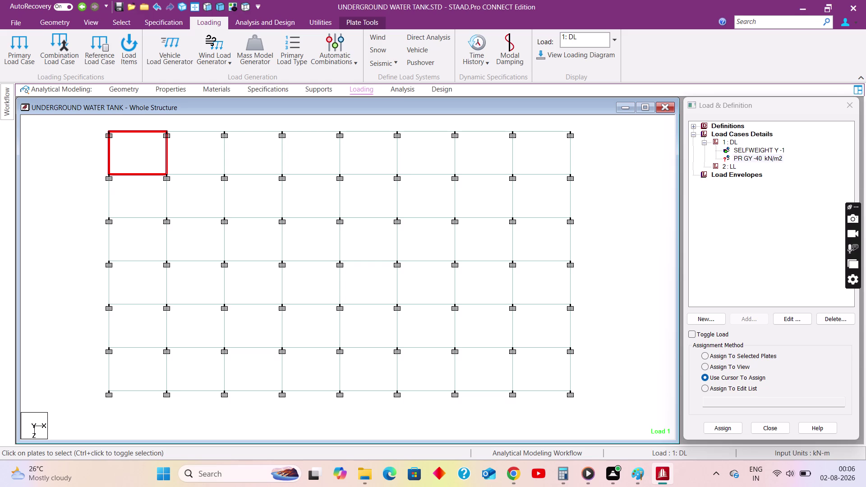
drag(155, 159, 299, 225)
click(218, 8)
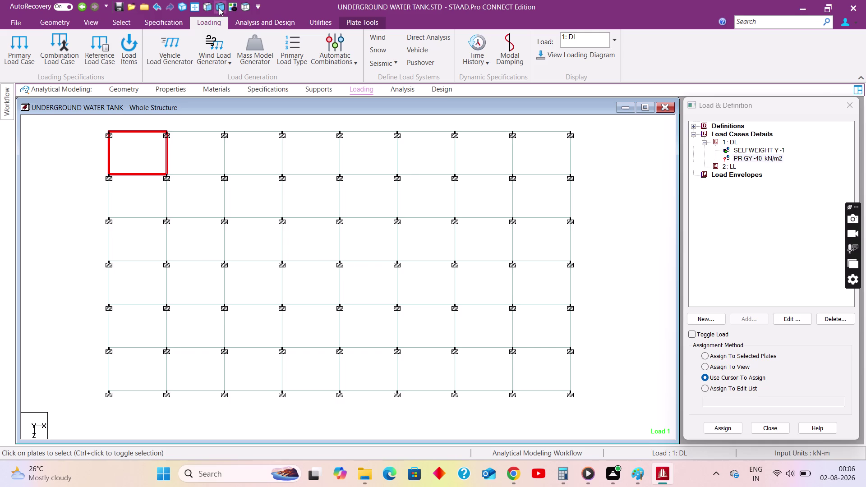
click(210, 8)
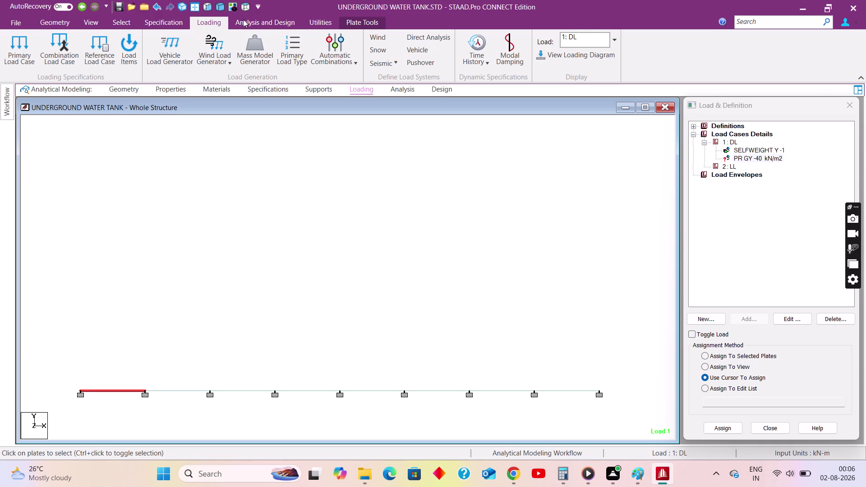
click(194, 7)
click(134, 284)
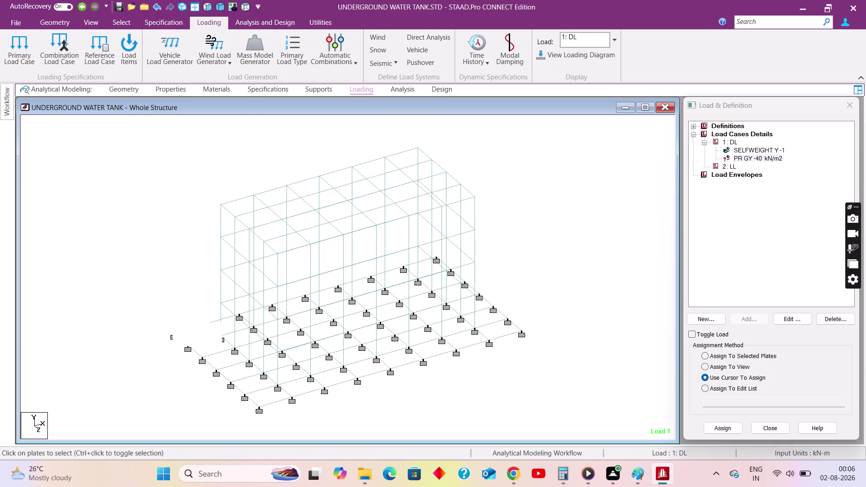
click(210, 9)
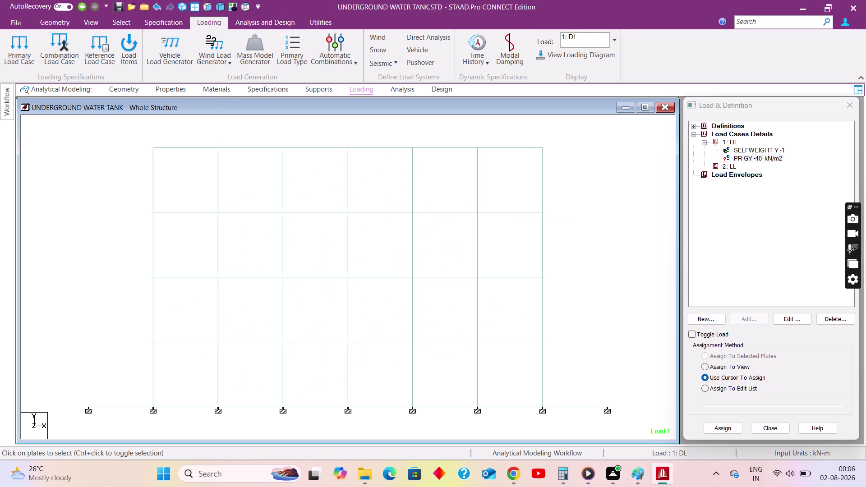
Box-select the inner four rows of base plates in Top view.
drag(144, 399, 559, 418)
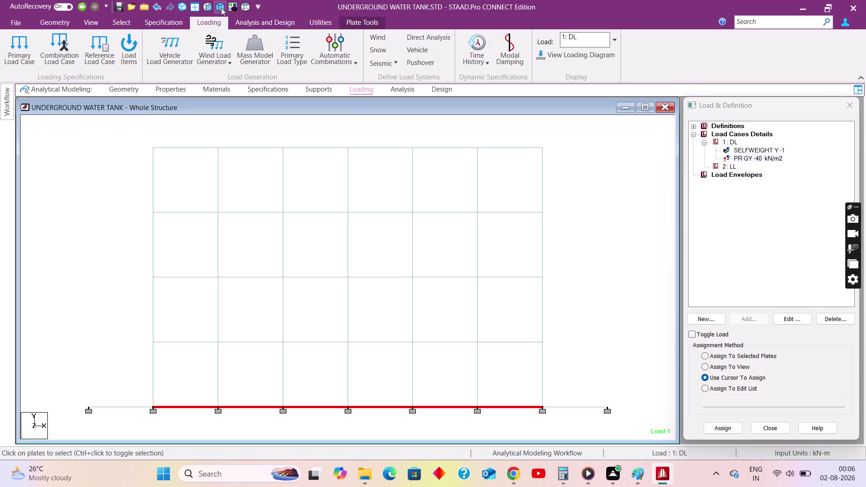
click(221, 8)
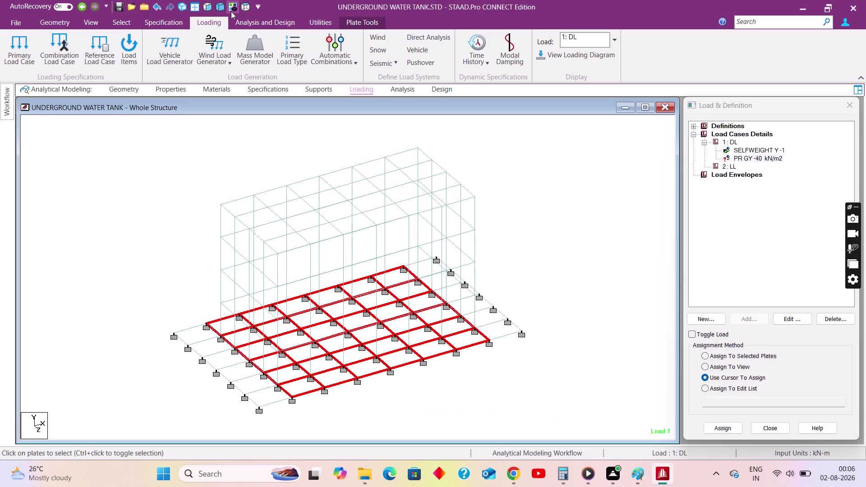
click(231, 13)
click(245, 4)
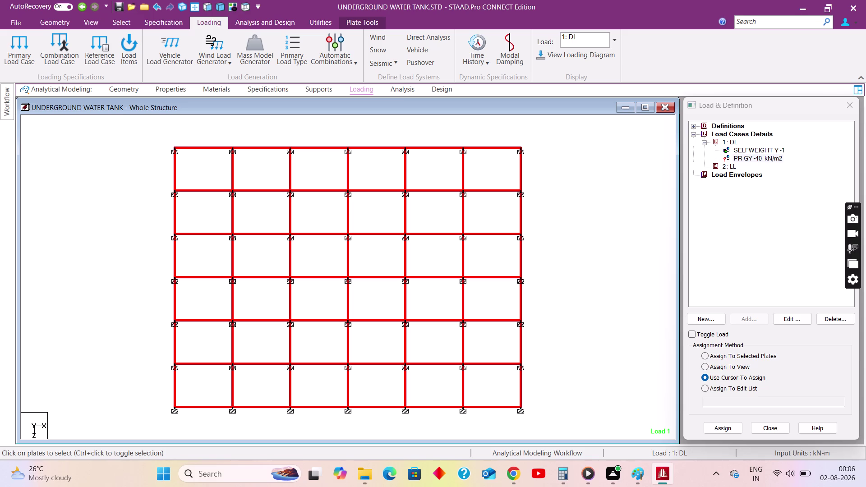
drag(164, 186, 535, 368)
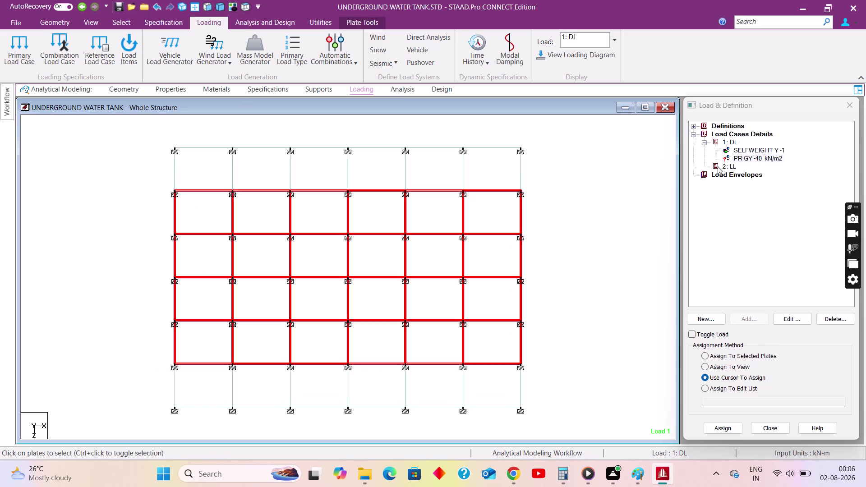
Assign PR GY -40 kN/m² to the selected base plates 81–104 and check it isometrically.
click(743, 159)
click(743, 354)
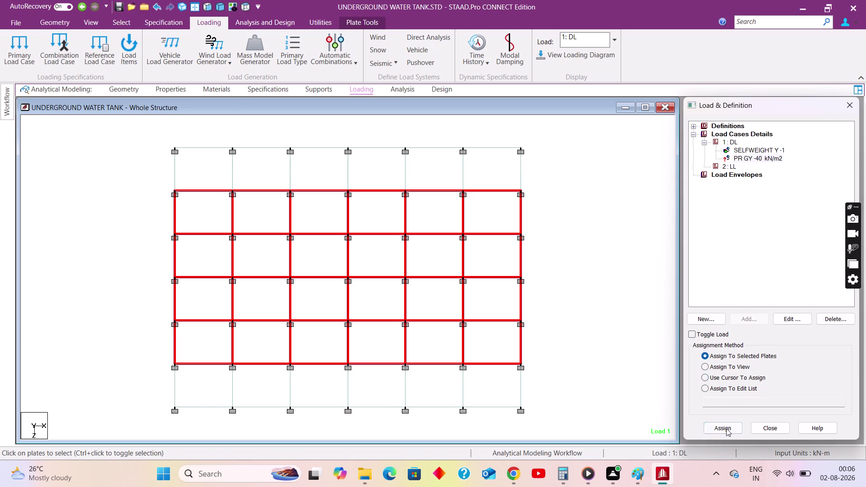
click(725, 429)
click(780, 303)
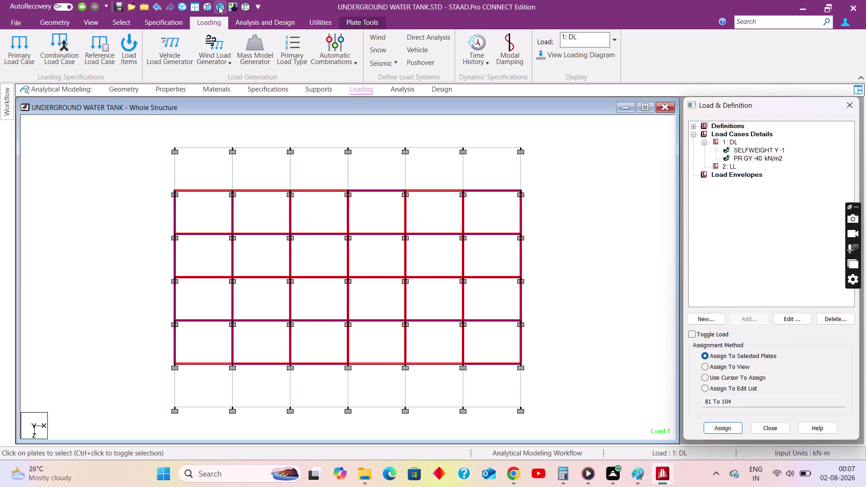
click(219, 6)
click(192, 8)
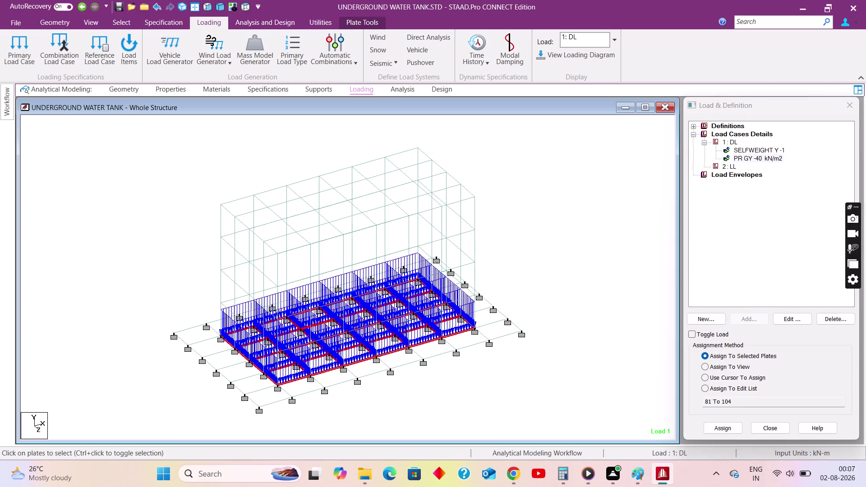
click(535, 252)
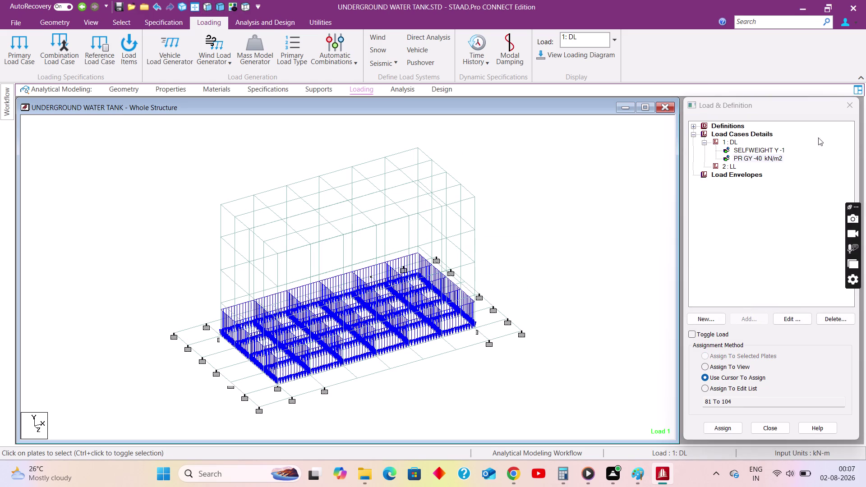
click(736, 141)
Start a hydrostatic plate load and select the side wall plates in front view.
click(755, 320)
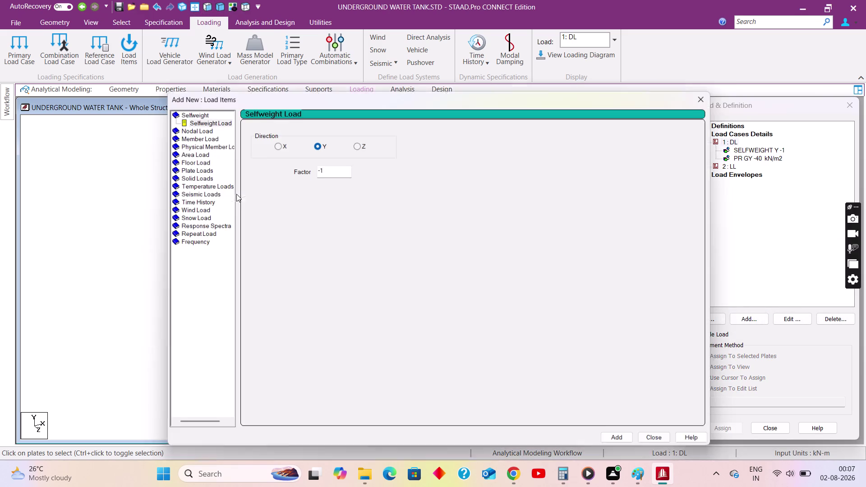
click(194, 167)
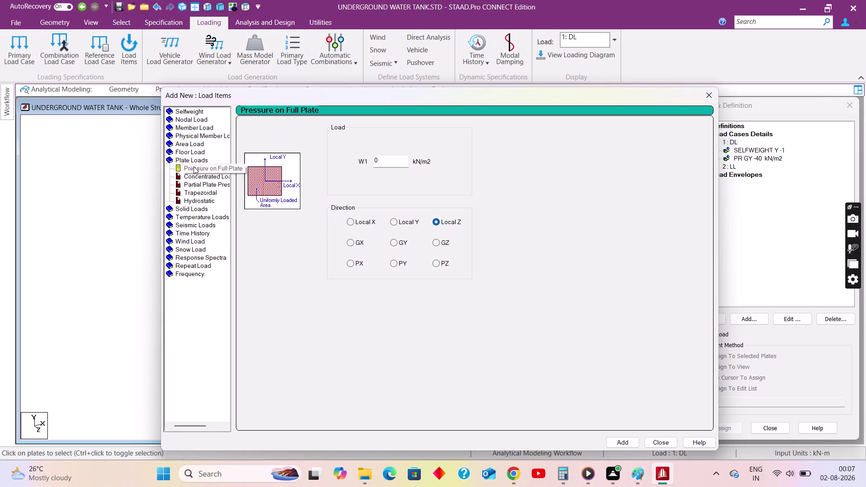
click(196, 199)
drag(385, 98, 693, 123)
click(754, 261)
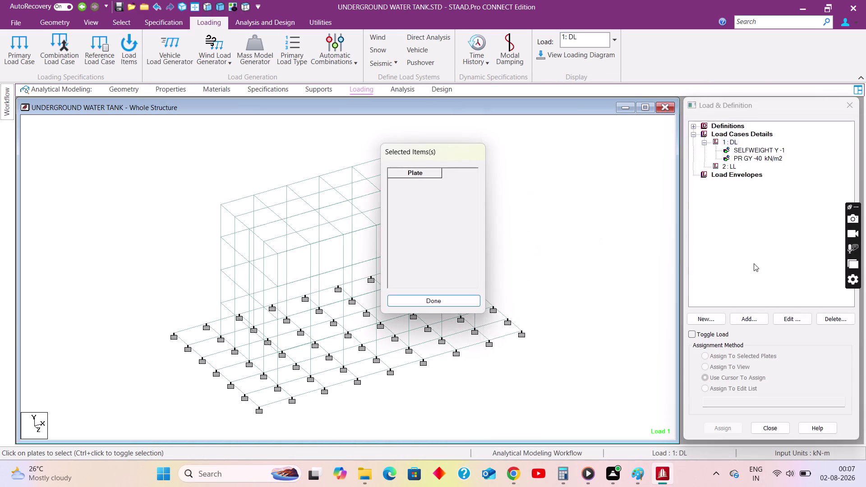
drag(437, 149, 529, 162)
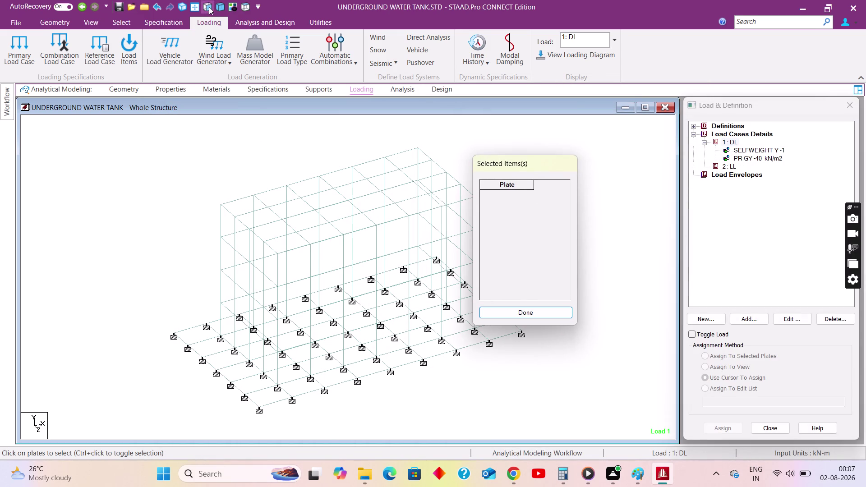
click(208, 6)
drag(148, 140, 164, 424)
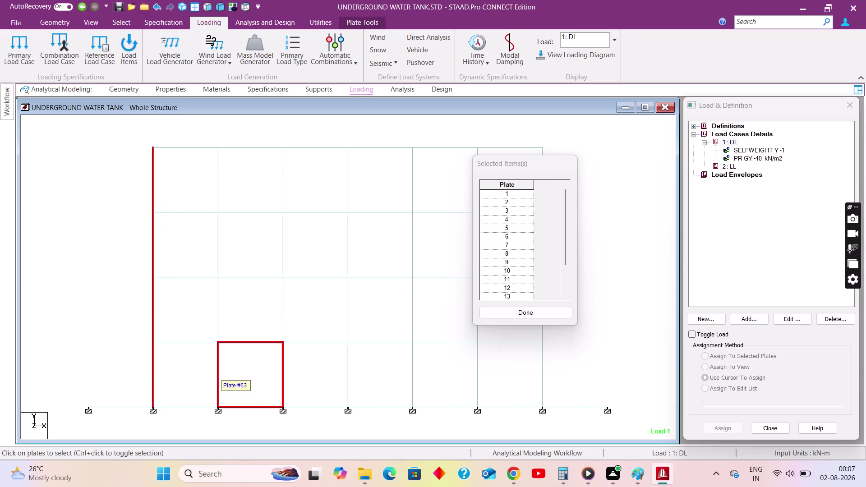
key(shift+t)
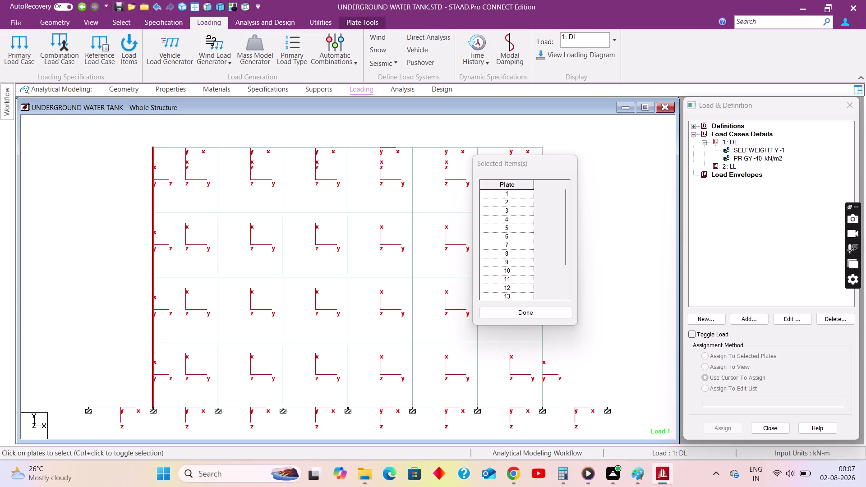
Set the hydrostatic load to interpolate along global Y and begin entering W1 as 26.
click(557, 312)
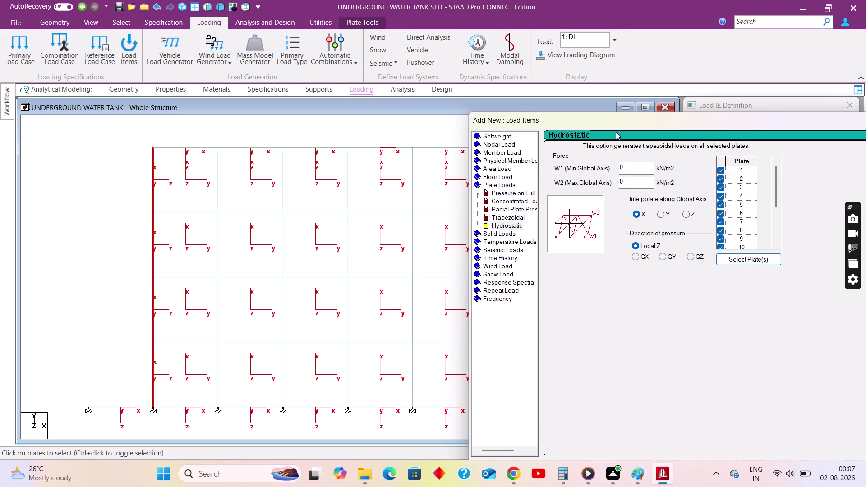
drag(614, 121, 259, 78)
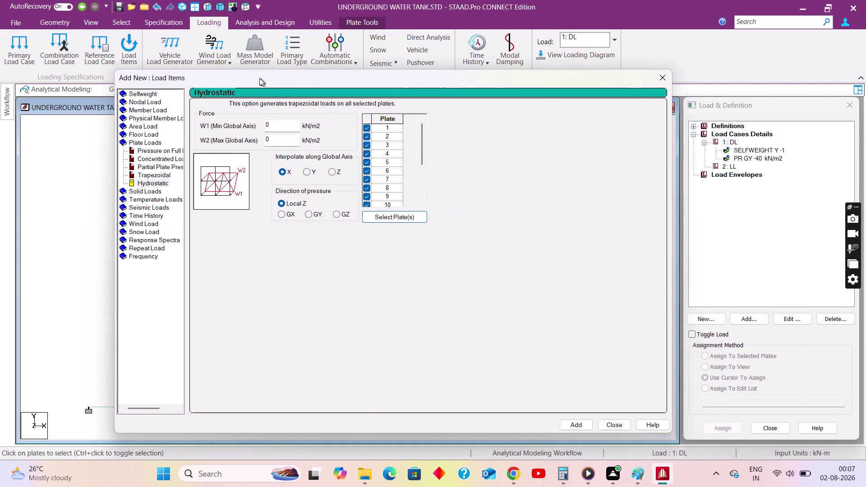
drag(259, 78, 276, 87)
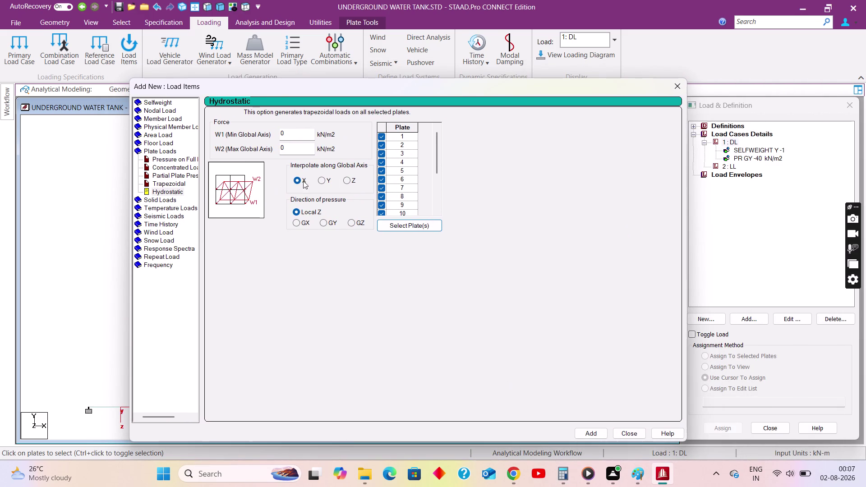
click(320, 180)
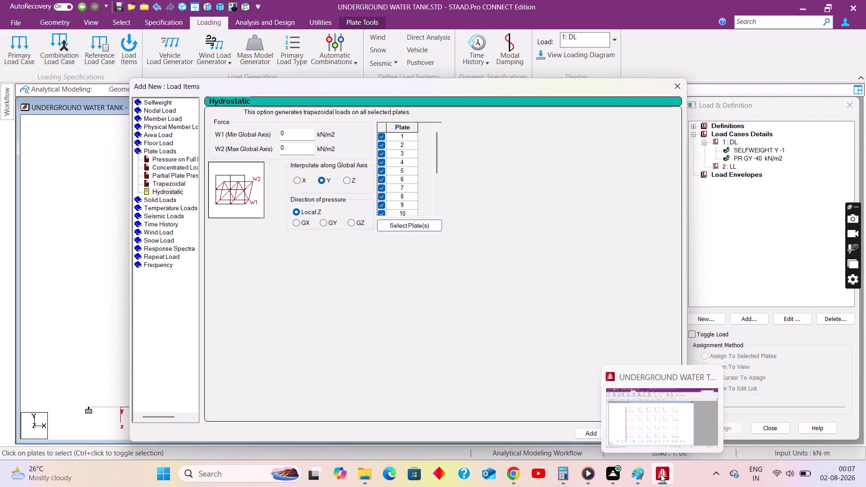
click(636, 470)
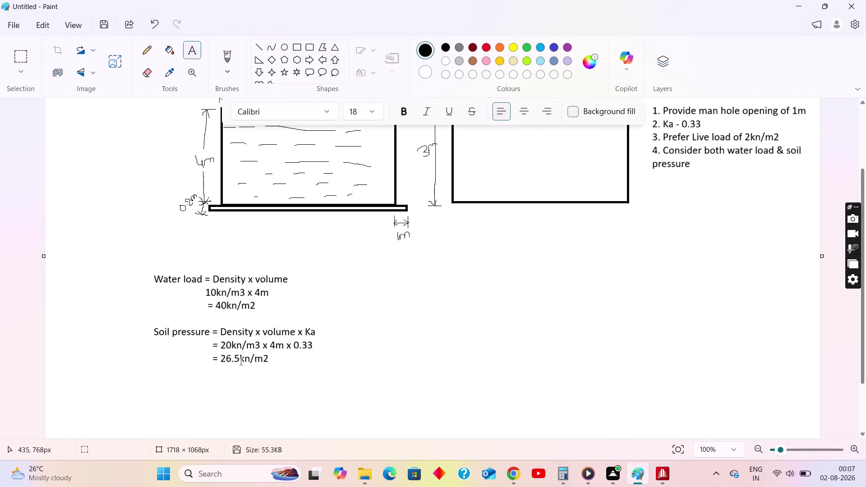
click(792, 5)
drag(288, 134, 272, 133)
text(26.)
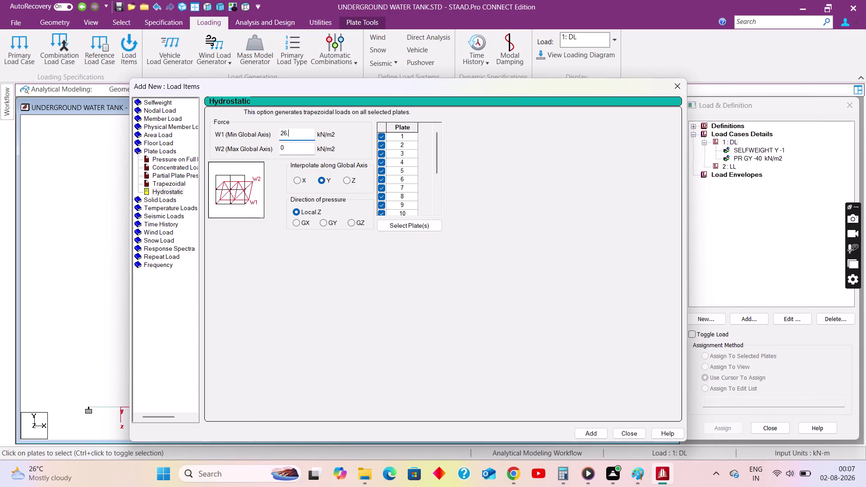
Add hydrostatic loads with W1 = 26.5 and W1 = -40, then close Load Items.
key(5)
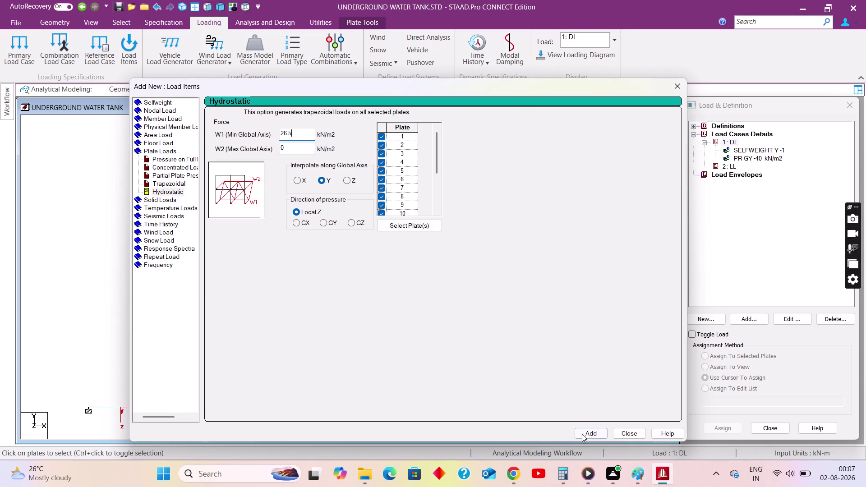
click(582, 432)
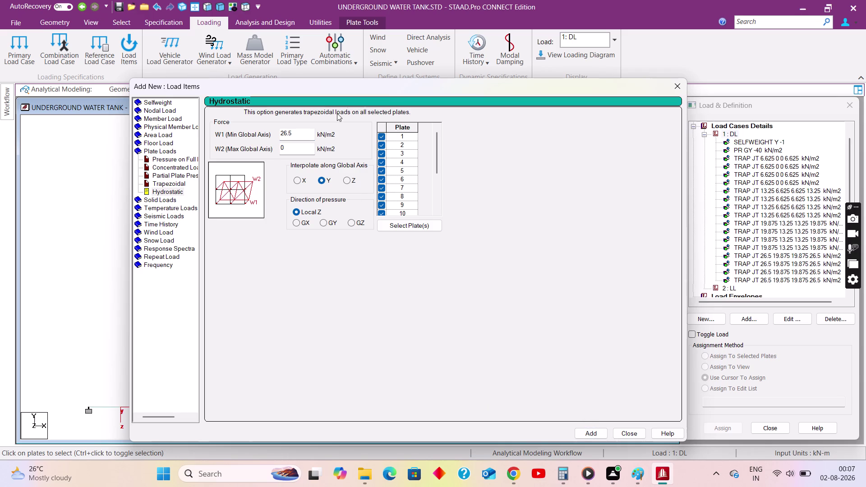
drag(306, 134, 234, 120)
text(-)
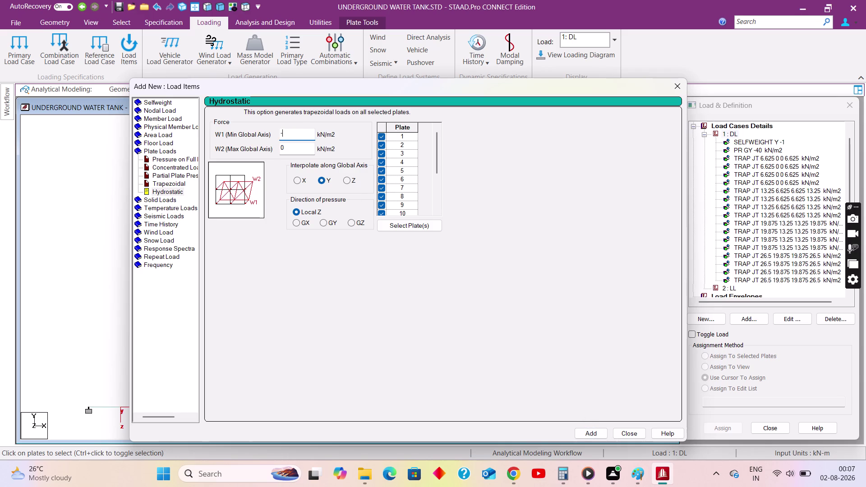
text(40)
click(596, 432)
click(620, 433)
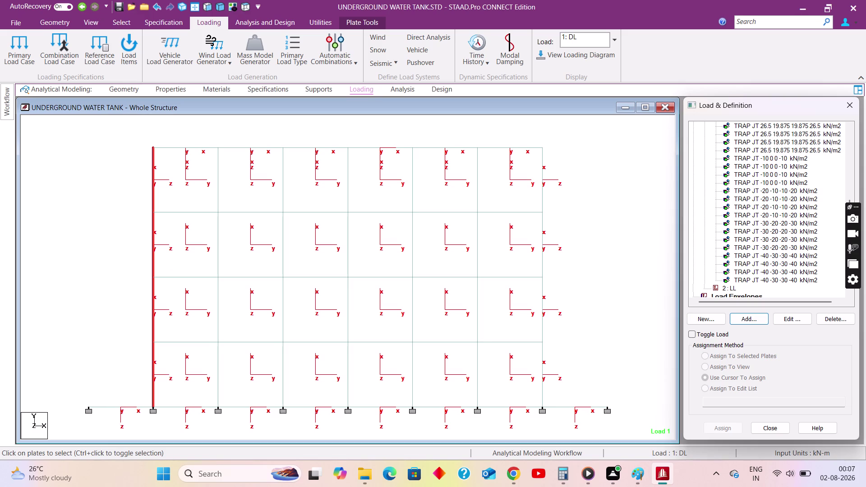
click(222, 8)
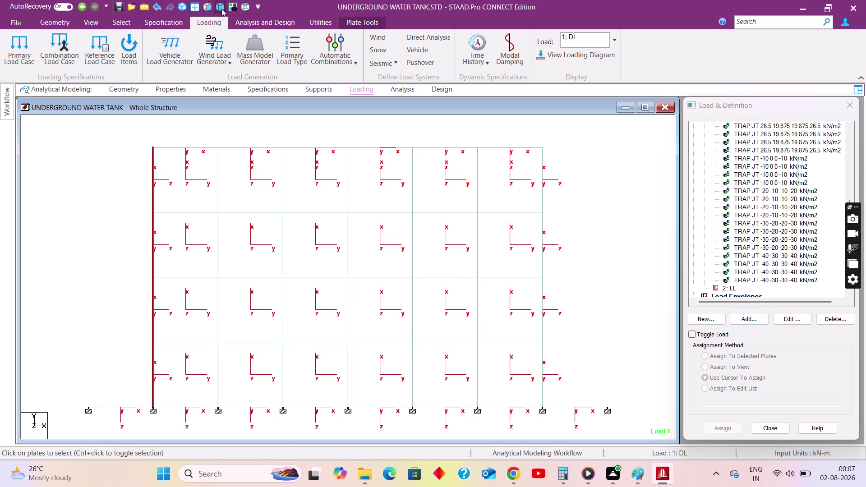
Preview the TRAP hydrostatic entries in isometric, top and front views, then Add to 1: DL.
click(257, 161)
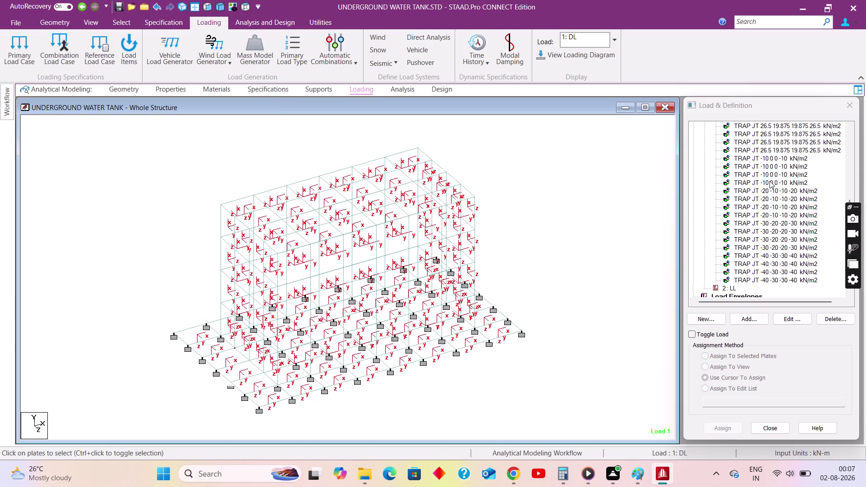
click(770, 167)
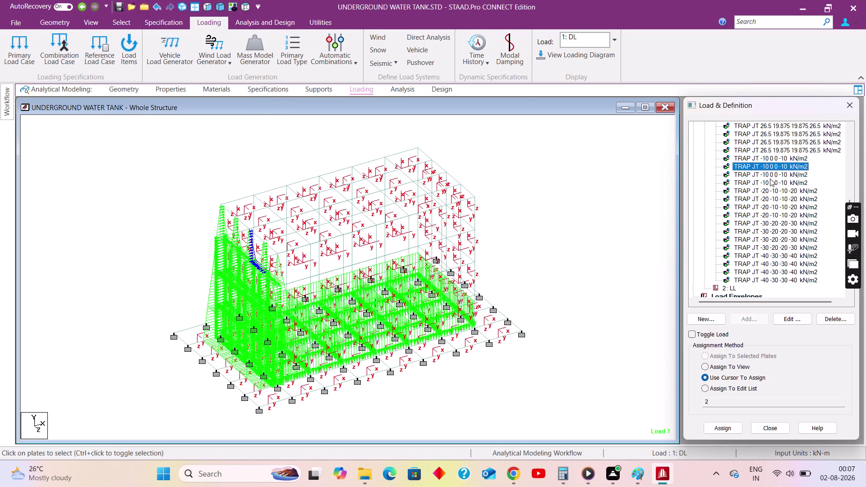
click(247, 4)
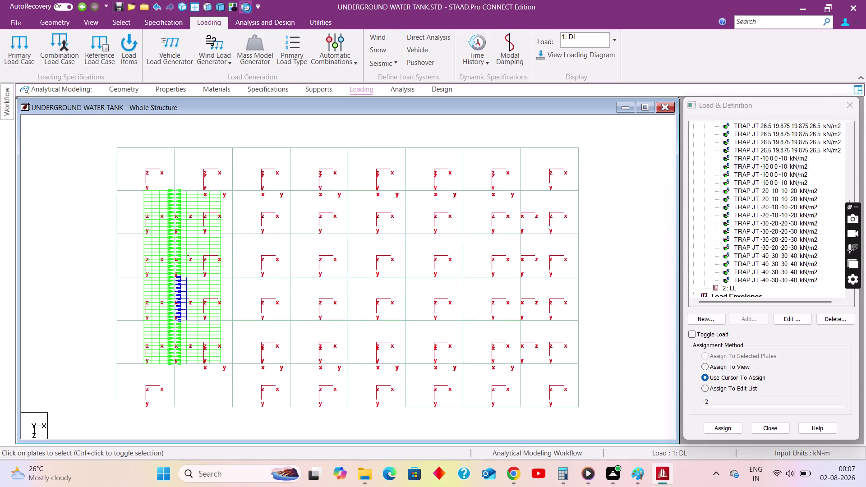
click(84, 197)
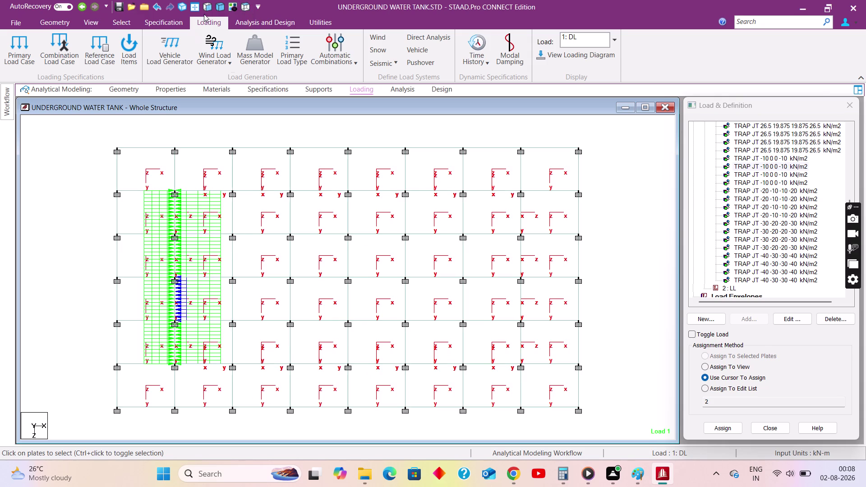
click(205, 6)
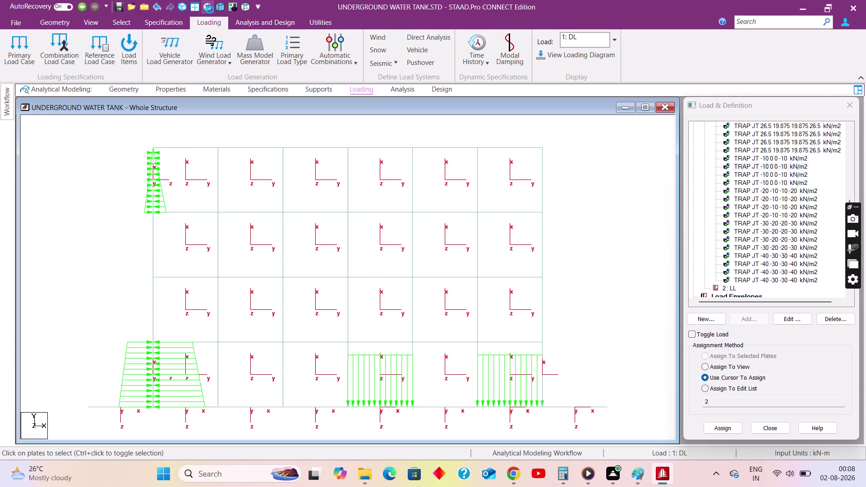
click(106, 177)
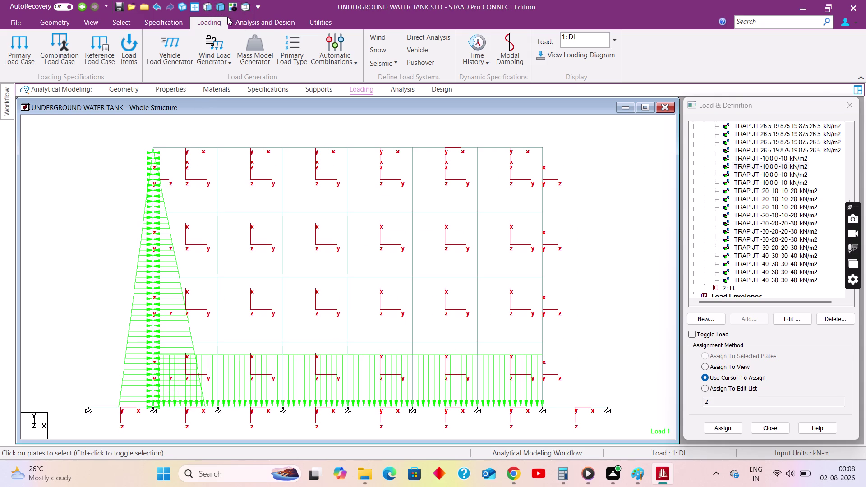
scroll(up, 3)
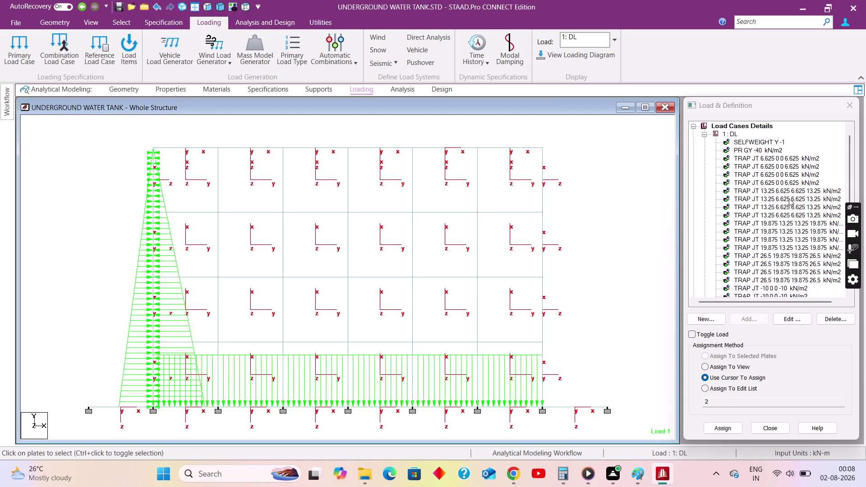
scroll(up, 3)
click(729, 141)
click(756, 322)
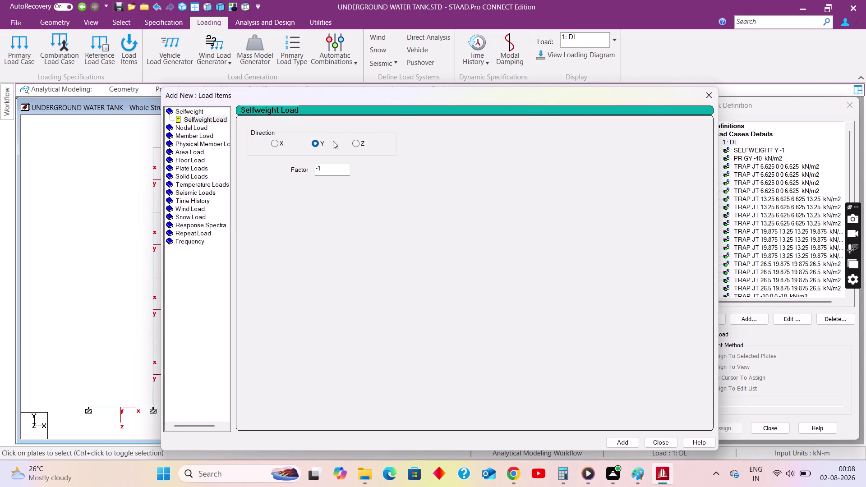
Start a hydrostatic plate load and window-select the right-hand wall plates from 65.
click(189, 168)
click(200, 202)
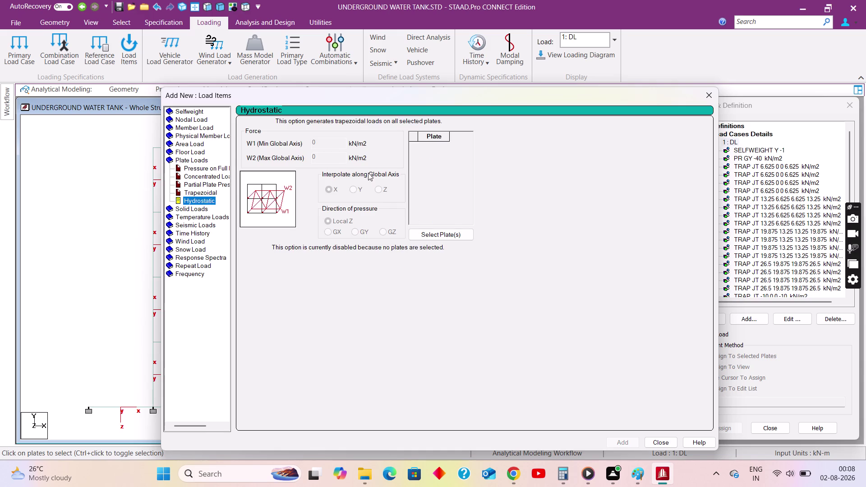
click(456, 234)
drag(458, 154, 629, 180)
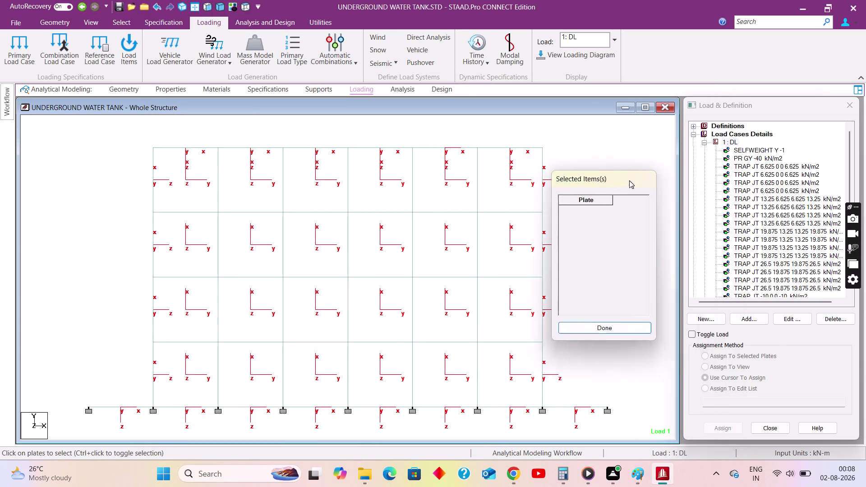
drag(629, 180, 727, 194)
drag(535, 139, 555, 420)
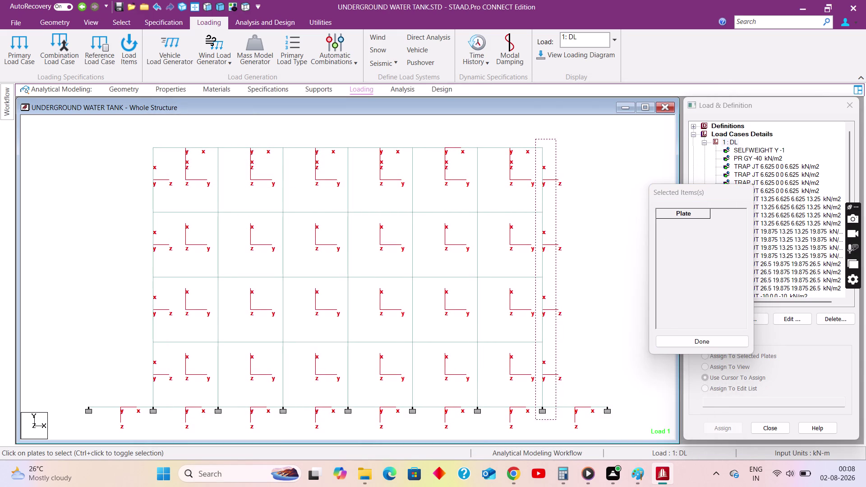
drag(555, 420, 556, 423)
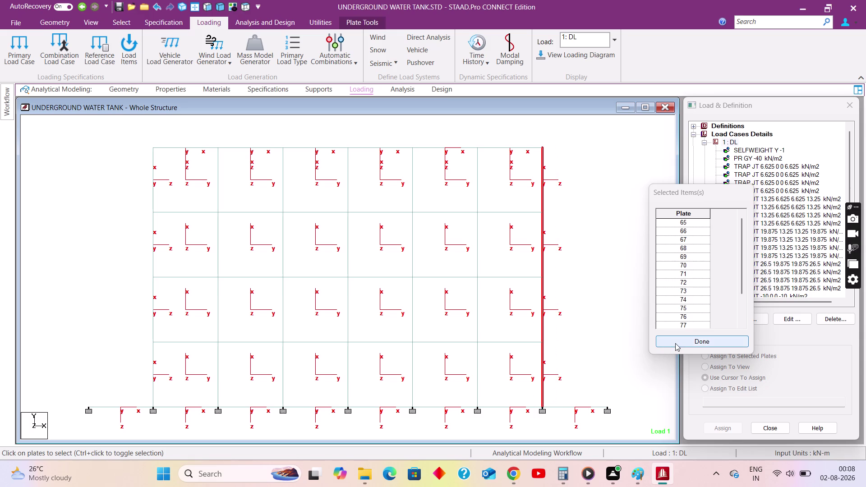
click(677, 344)
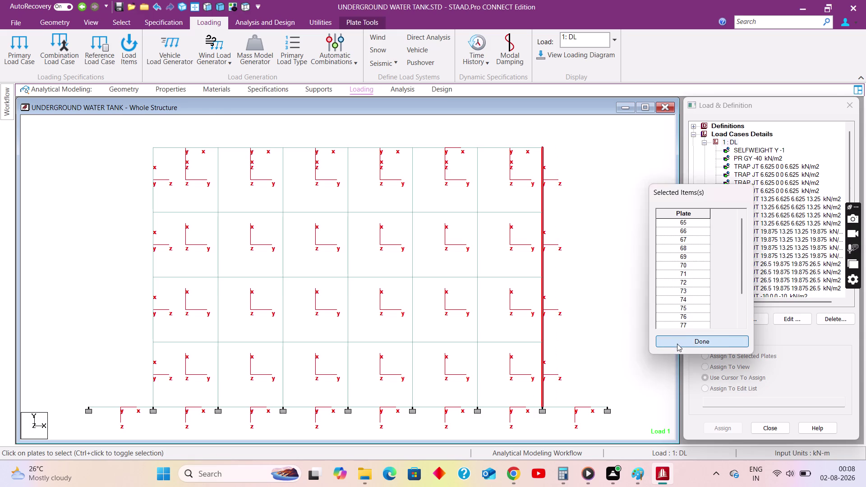
Add hydrostatic loads with W1 = -26.5 and W1 = 40, then close the window.
click(352, 190)
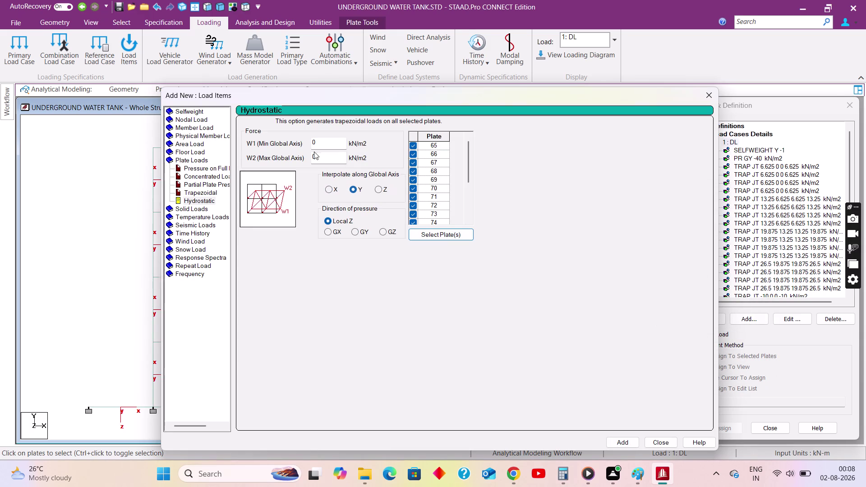
drag(322, 144, 303, 144)
text(-2)
text(6.5)
click(616, 443)
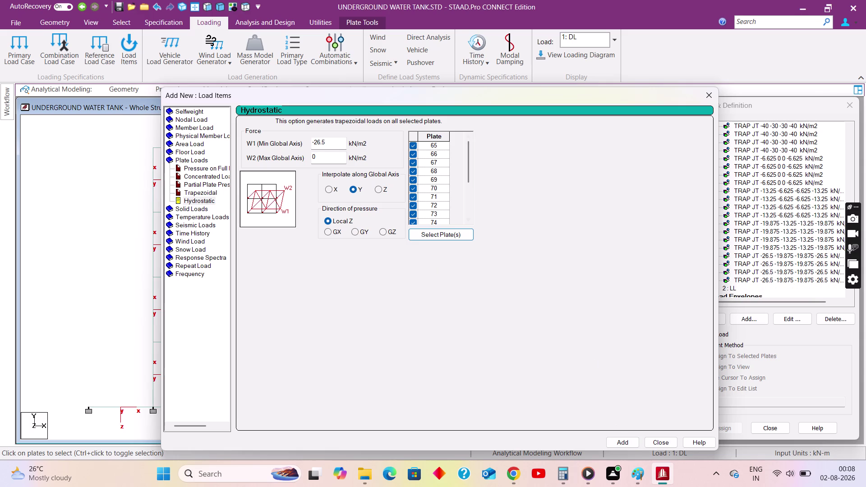
drag(333, 145, 279, 139)
key(4)
key(0)
click(609, 439)
click(658, 443)
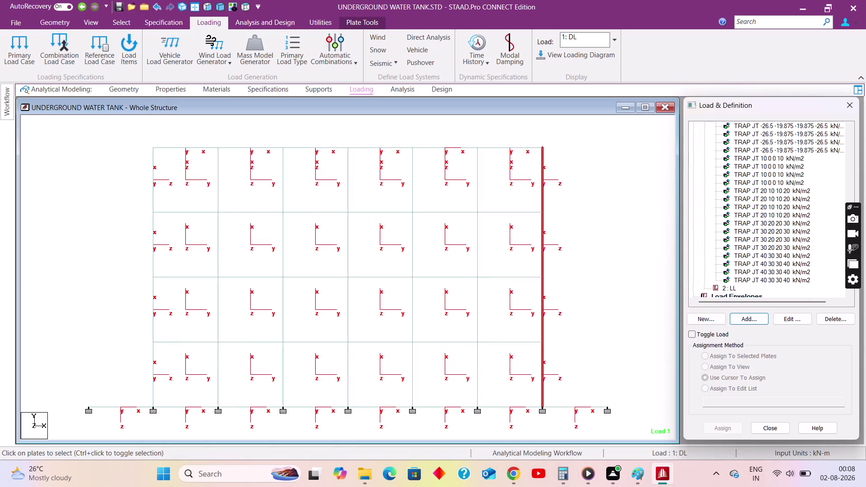
click(241, 6)
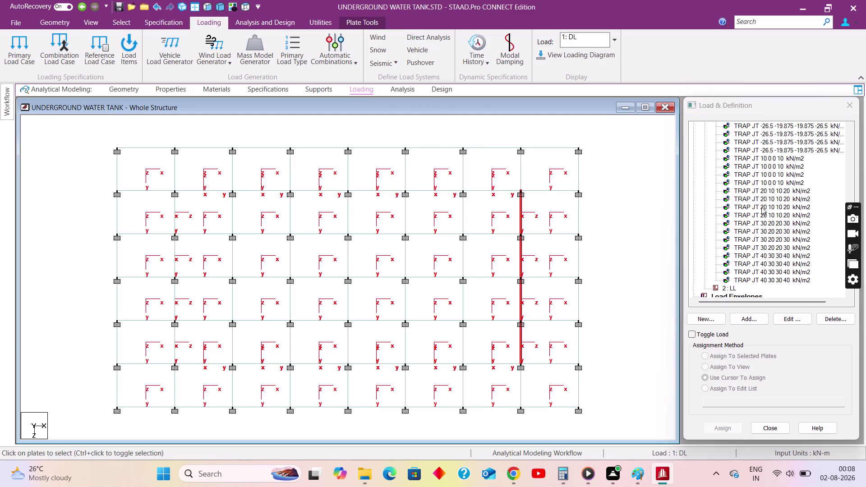
Preview each TRAP hydrostatic load entry to confirm both walls are loaded.
click(761, 208)
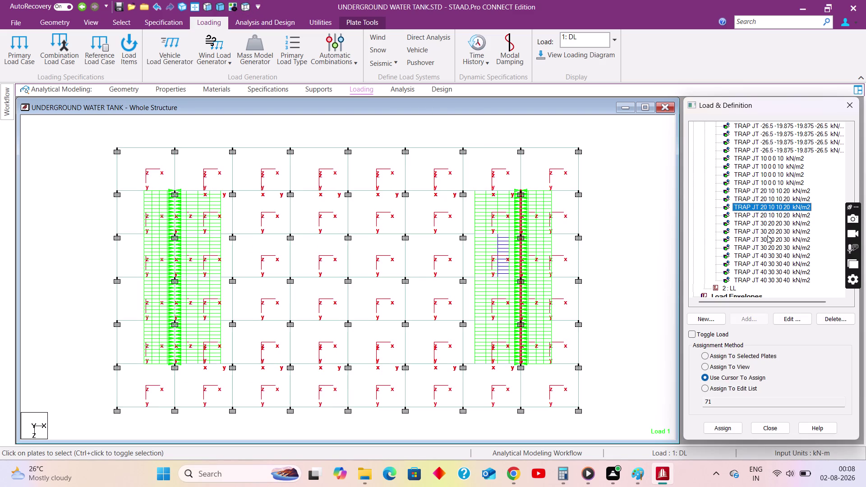
click(767, 235)
click(775, 207)
click(217, 6)
click(519, 182)
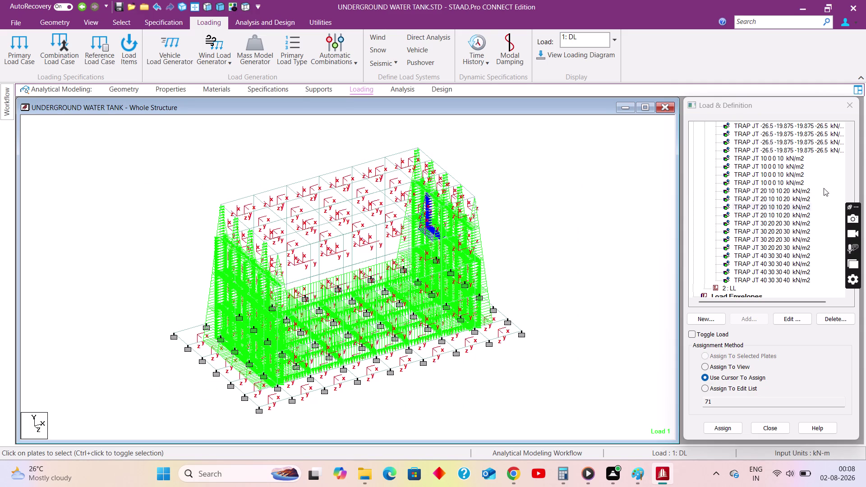
Move the Load & Definition panel and start a new plate load item for 1: DL.
drag(796, 108, 763, 107)
drag(815, 247, 813, 120)
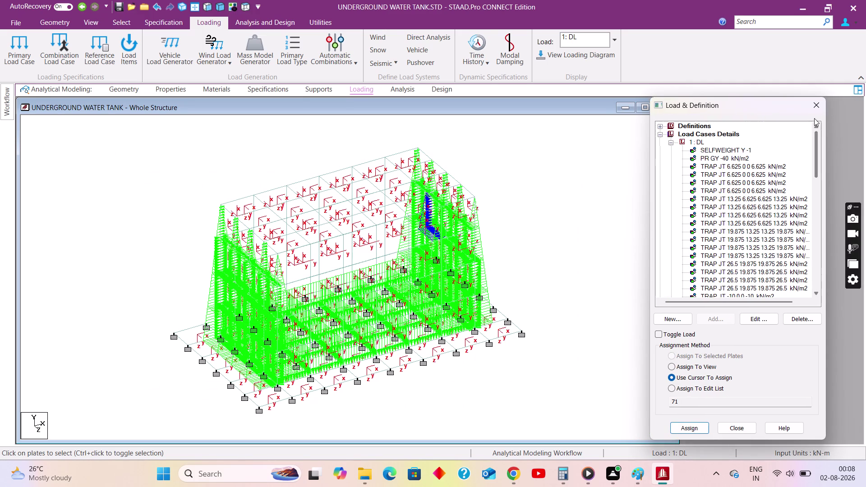
drag(814, 119, 813, 111)
click(696, 142)
click(715, 316)
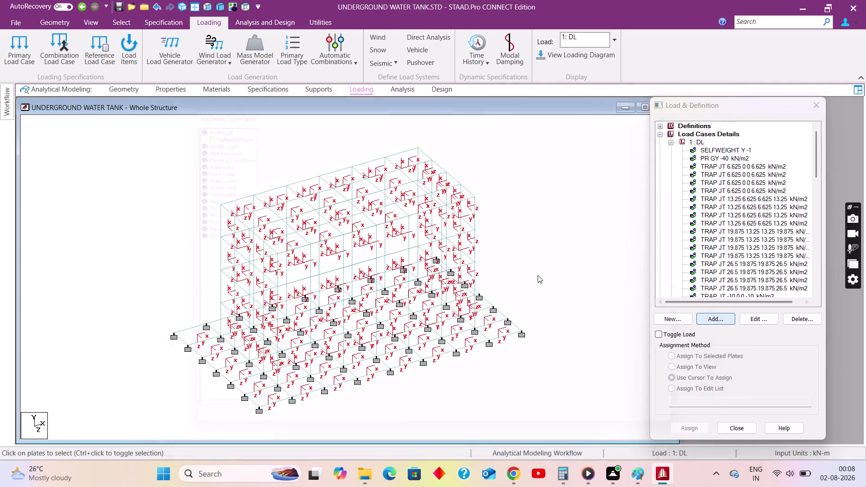
click(184, 168)
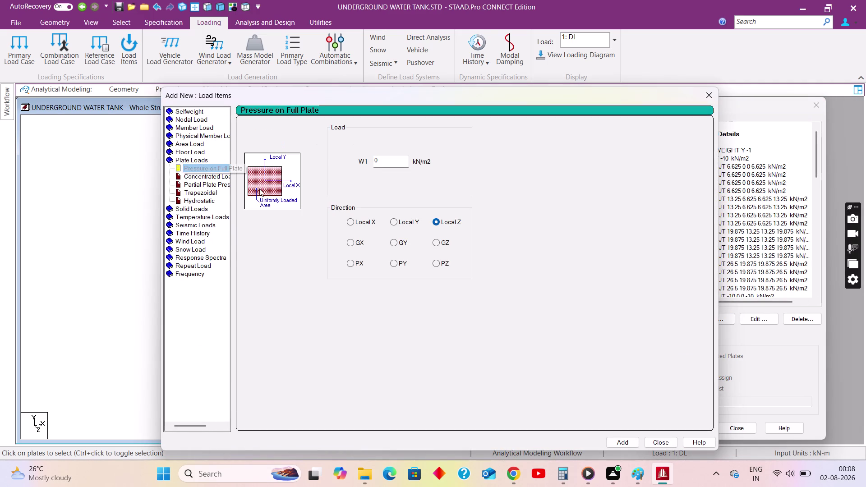
Choose a Hydrostatic plate load and select the wall plates from 17 in top view.
click(201, 200)
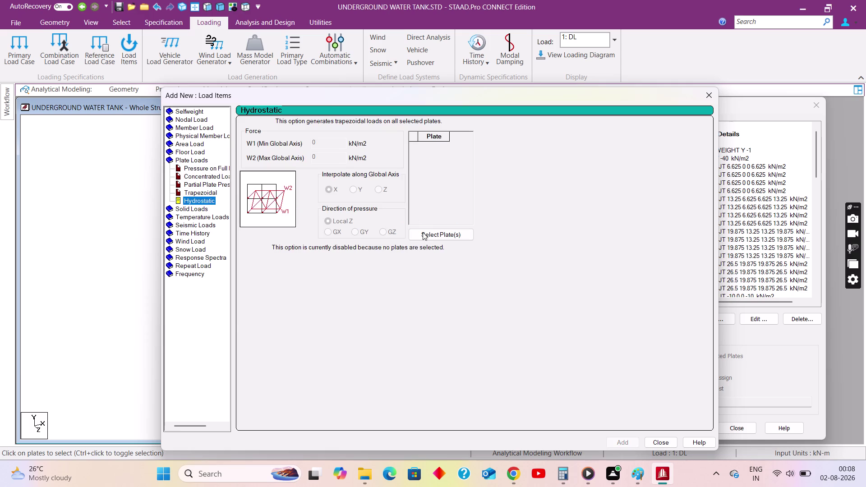
click(448, 236)
drag(442, 154, 556, 174)
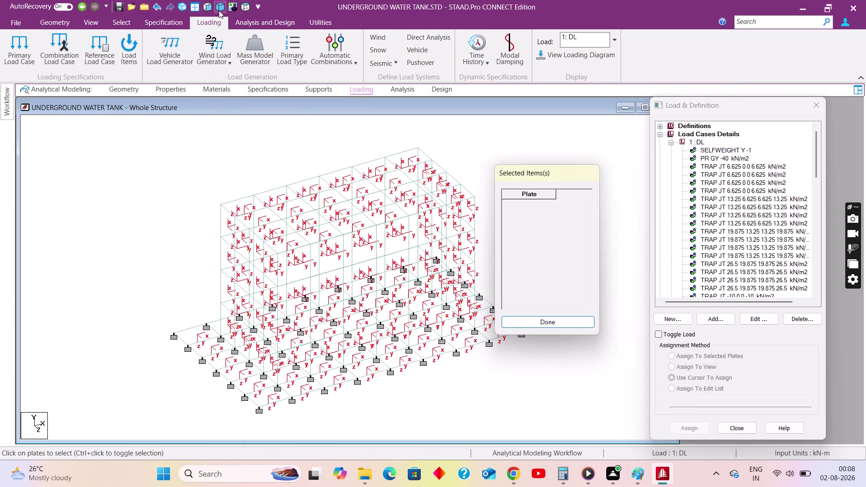
click(245, 6)
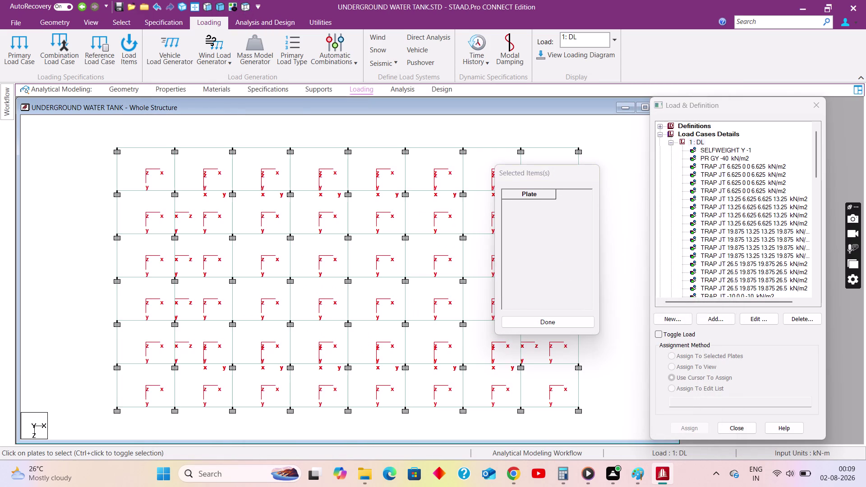
middle_drag(285, 208, 217, 196)
scroll(down, 3)
drag(109, 179, 114, 179)
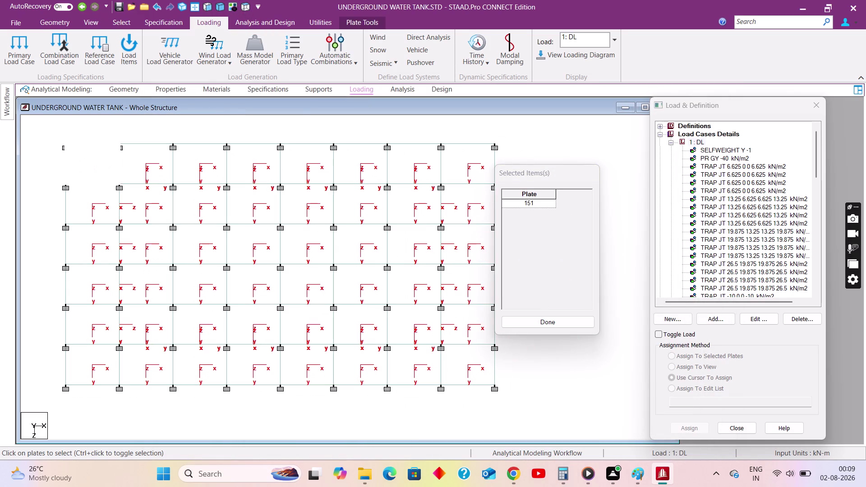
drag(114, 179, 301, 198)
drag(55, 178, 129, 181)
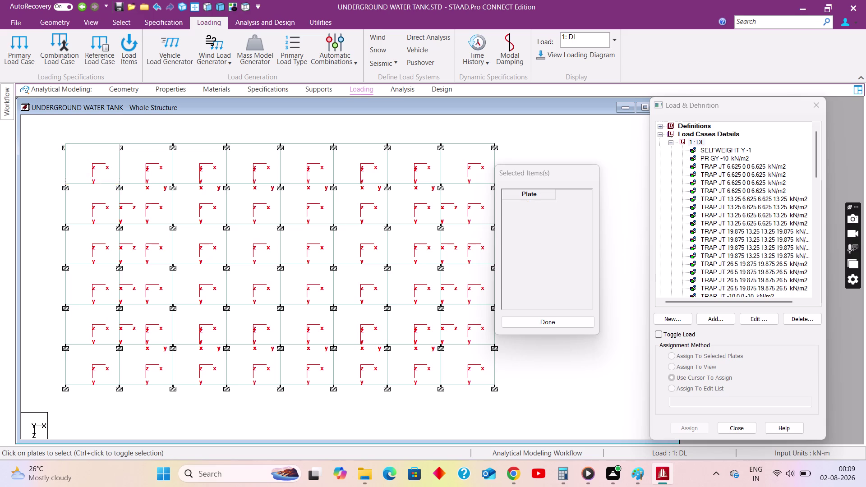
drag(129, 181, 502, 191)
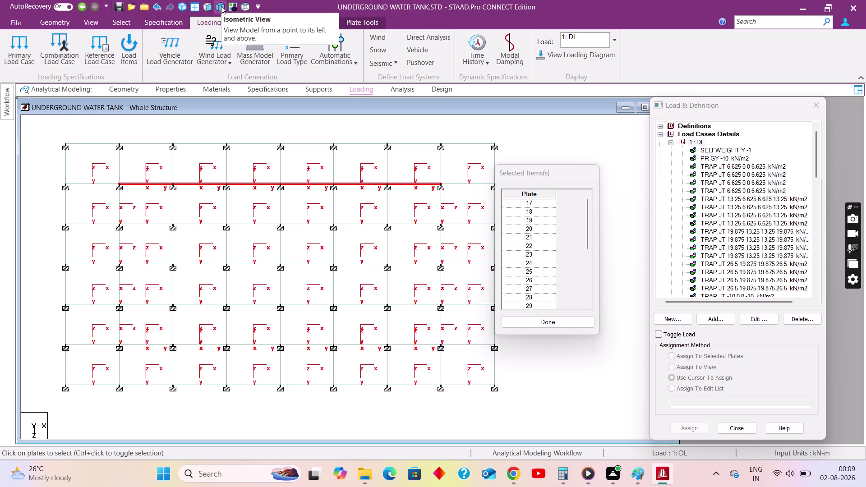
click(555, 323)
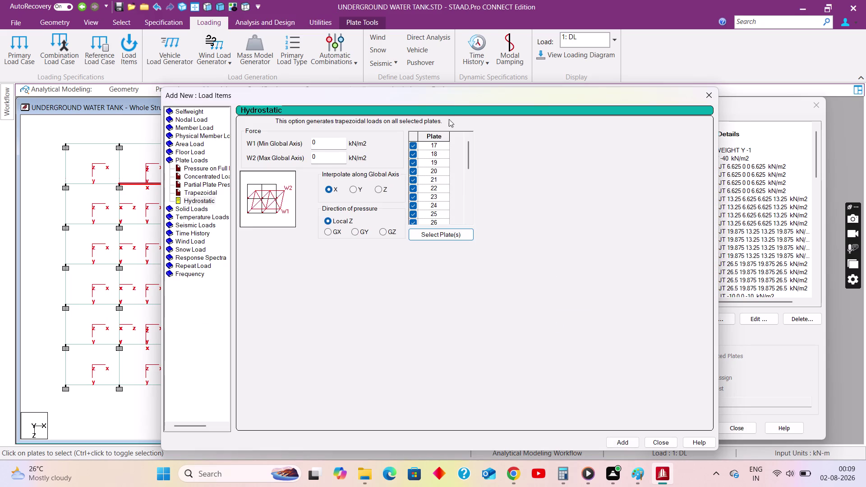
In isometric view, add a 26.5 kN/m² hydrostatic wall load interpolated along global Y, then display it.
drag(455, 98, 610, 122)
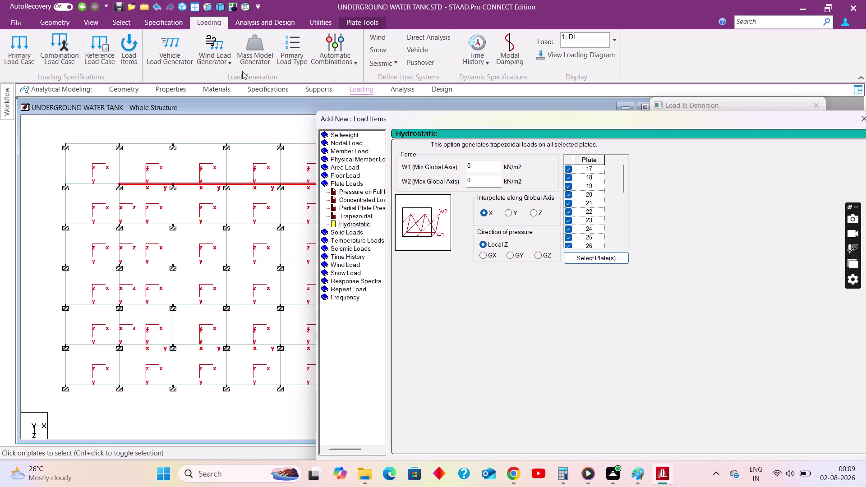
click(222, 8)
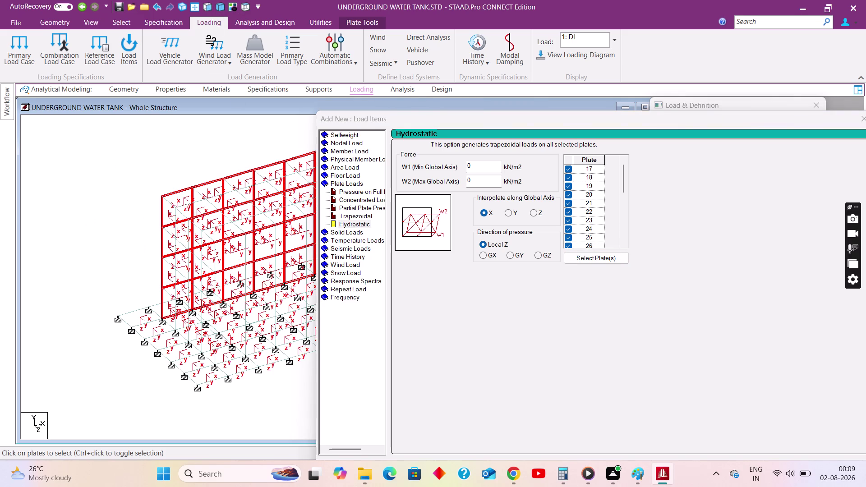
scroll(up, 3)
scroll(up, 3)
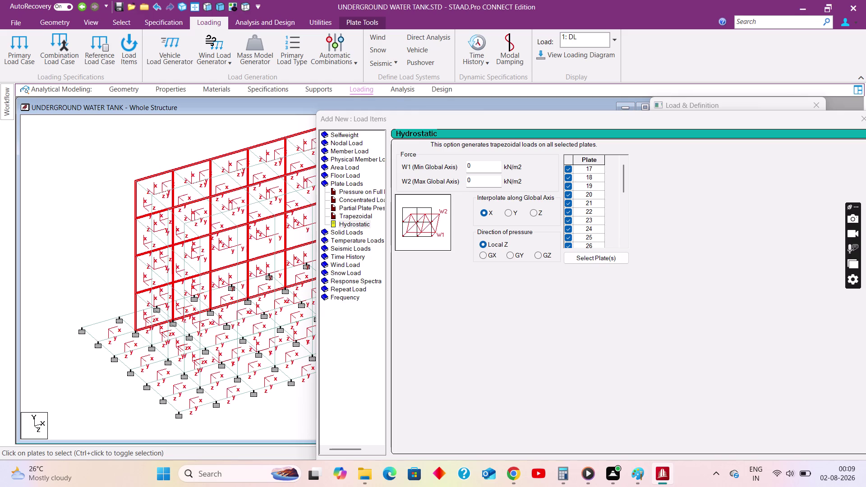
drag(483, 171, 482, 169)
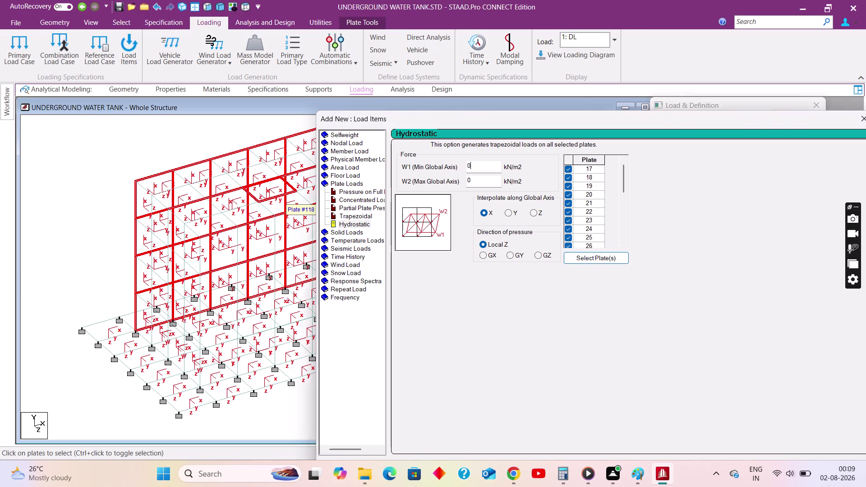
drag(483, 170, 446, 169)
text(26.)
key(5)
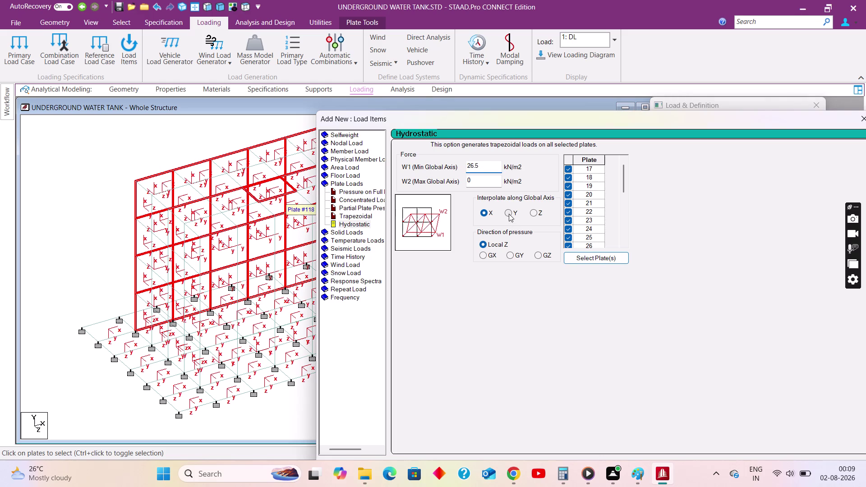
click(509, 212)
drag(511, 120, 396, 80)
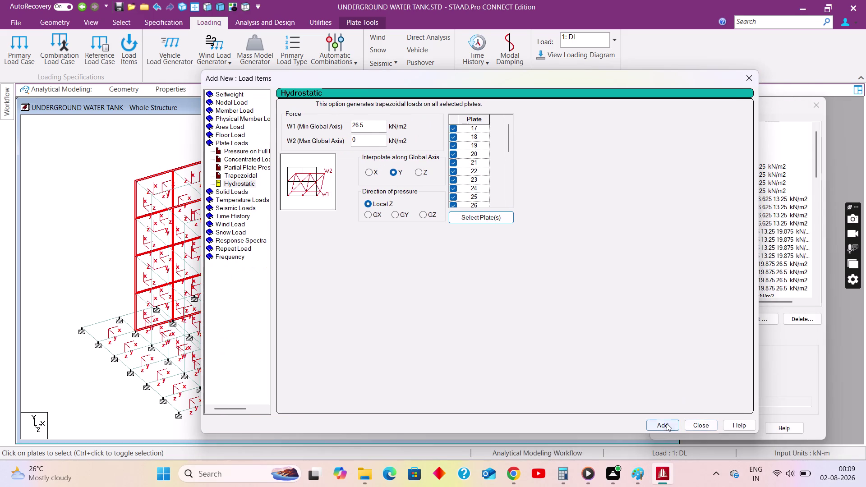
click(666, 423)
click(684, 421)
click(750, 269)
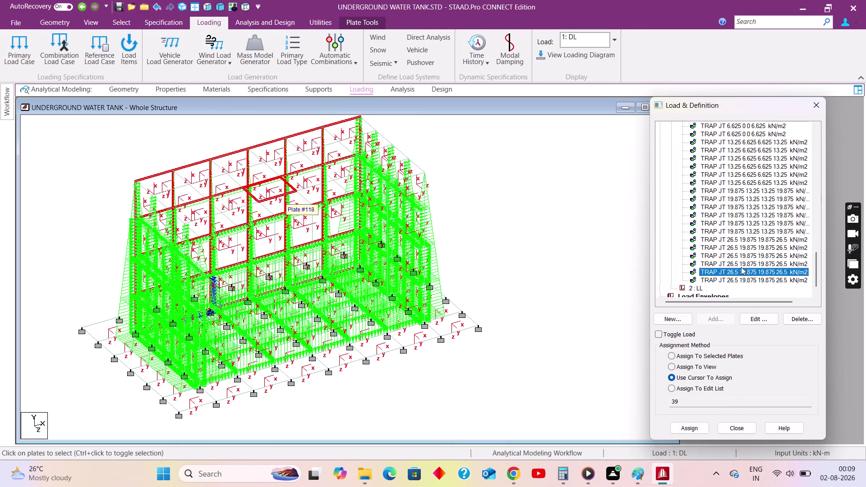
Return to plan view, review the wall load items and delete a 13.25 kN/m² trapezoidal item.
click(250, 7)
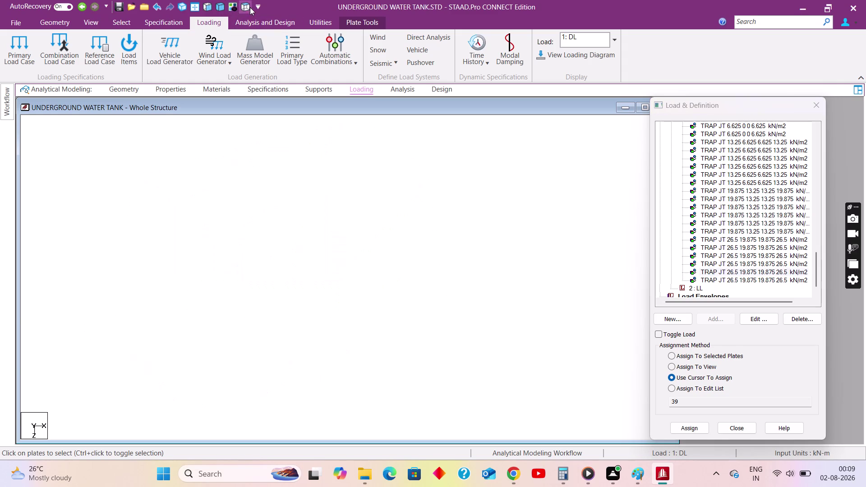
middle_drag(290, 217, 304, 232)
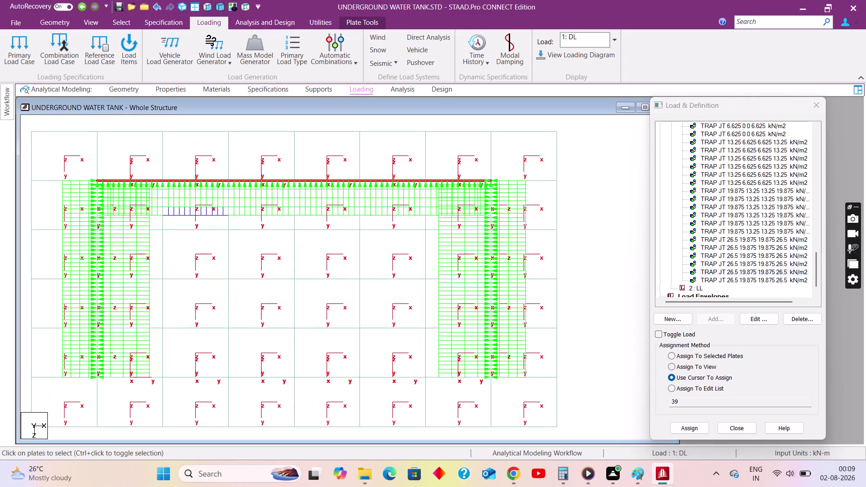
click(760, 275)
click(761, 282)
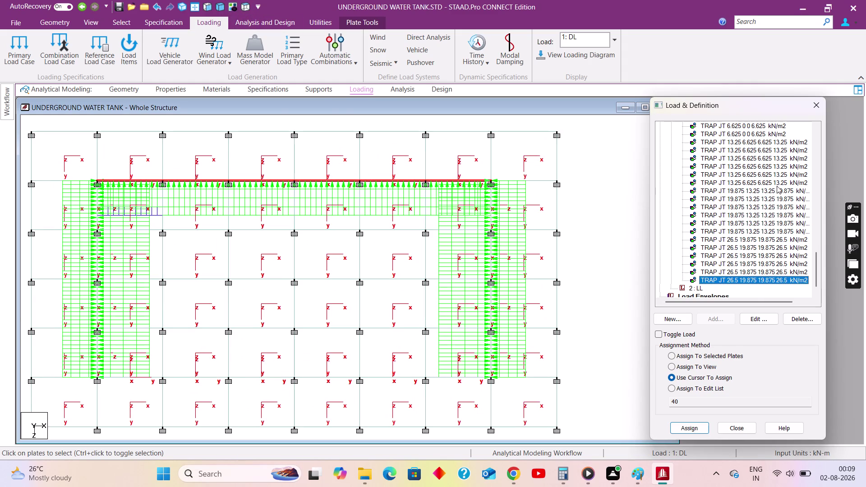
click(756, 142)
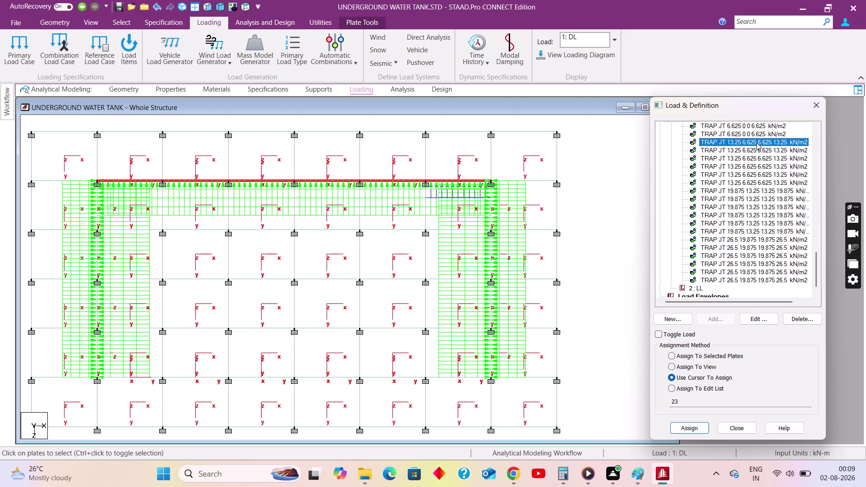
click(742, 279)
click(799, 320)
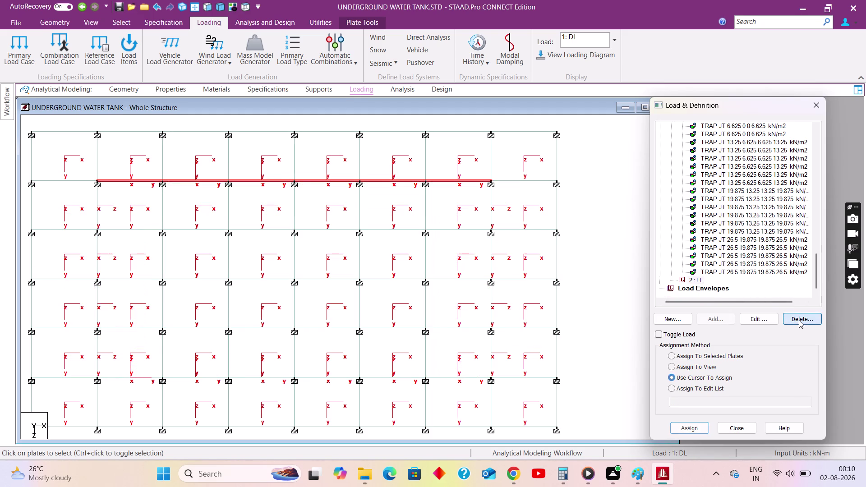
click(799, 321)
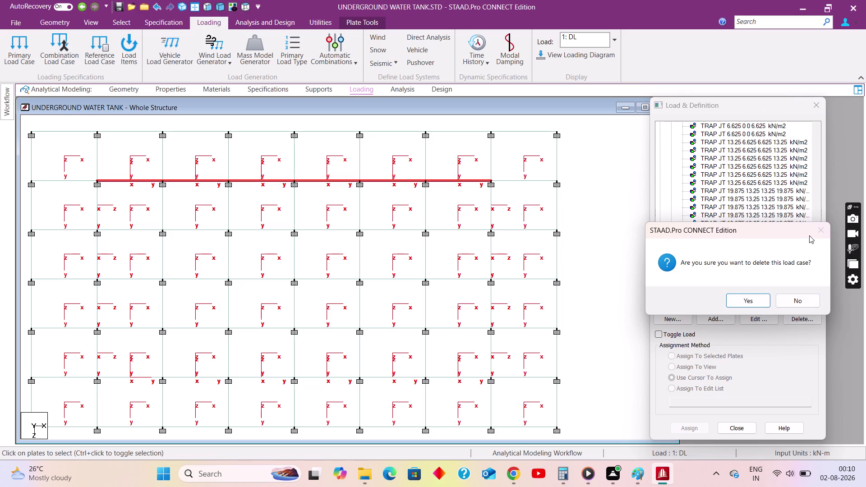
click(793, 303)
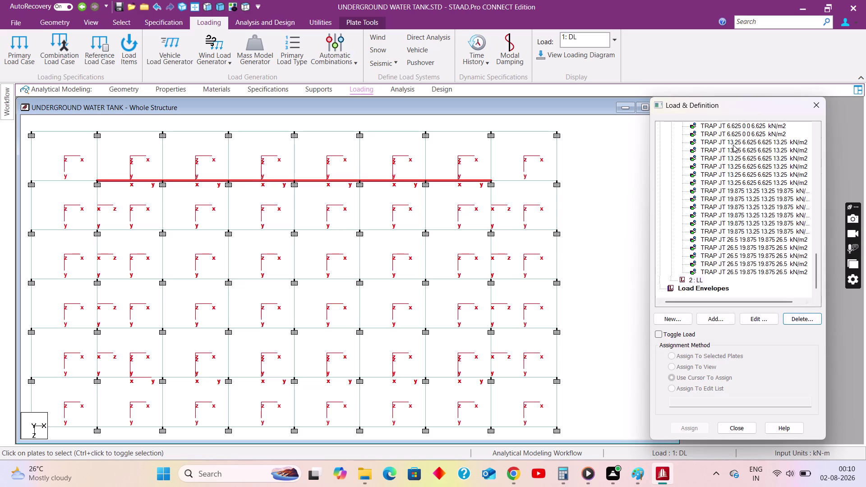
Delete the remaining unwanted TRAP JT wall load items one by one, confirming each.
click(734, 143)
click(794, 319)
click(795, 319)
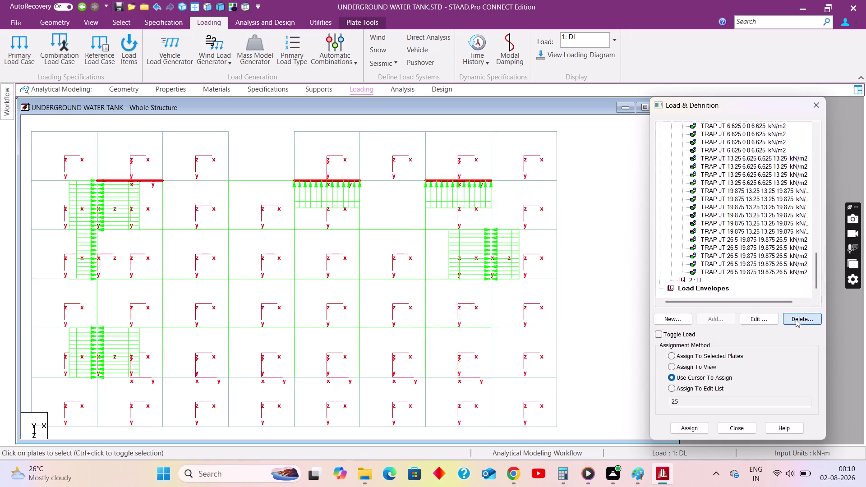
click(795, 319)
click(795, 319)
triple_click(795, 319)
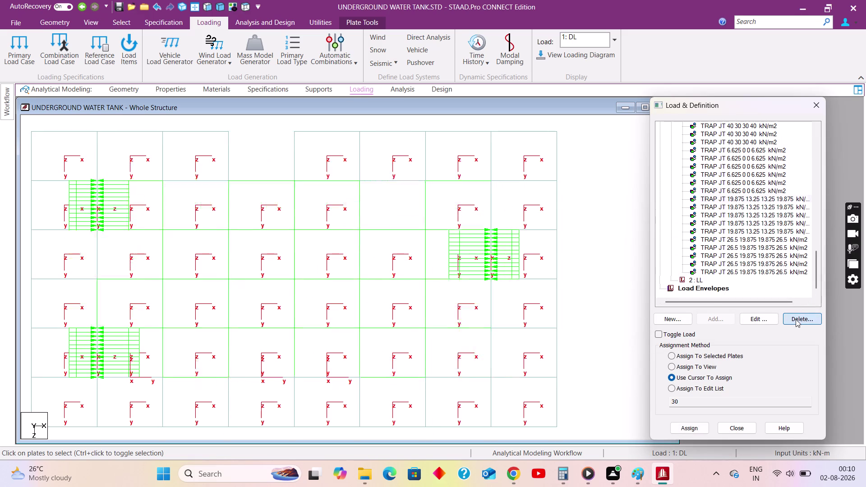
triple_click(795, 319)
triple_click(795, 319)
double_click(796, 318)
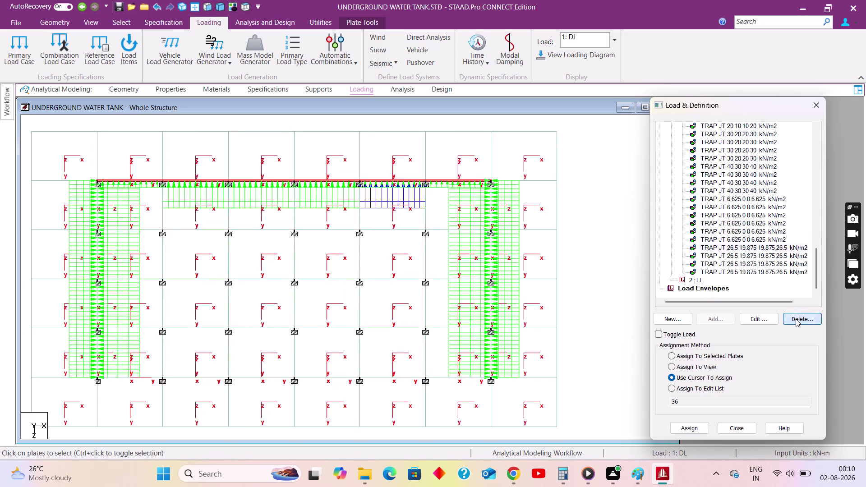
click(795, 319)
click(795, 318)
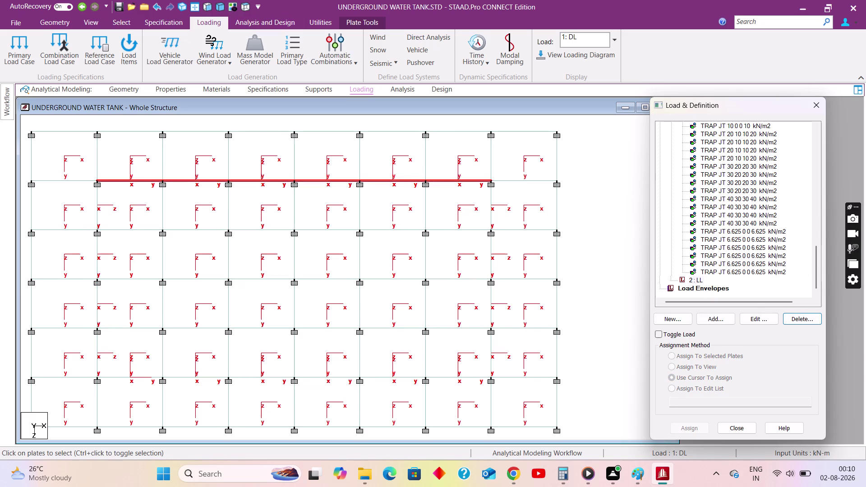
drag(815, 262, 811, 138)
click(697, 142)
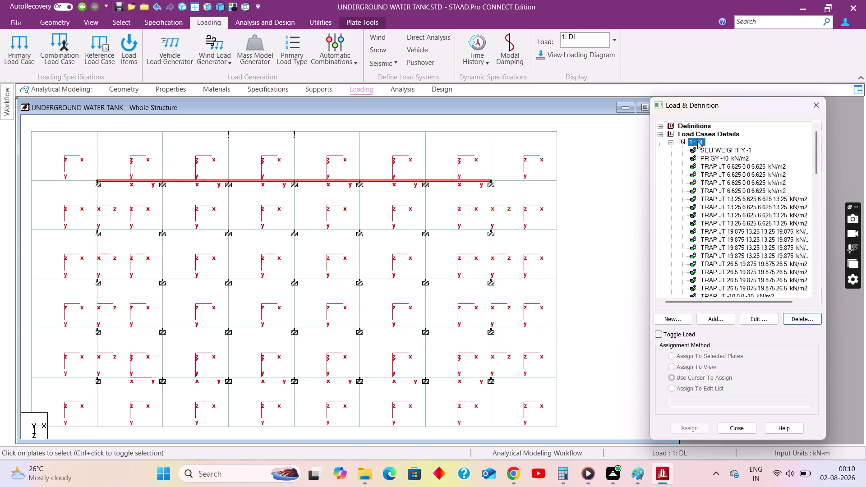
Start a hydrostatic plate load in DL and select the tank wall plates from 17 onward.
click(717, 318)
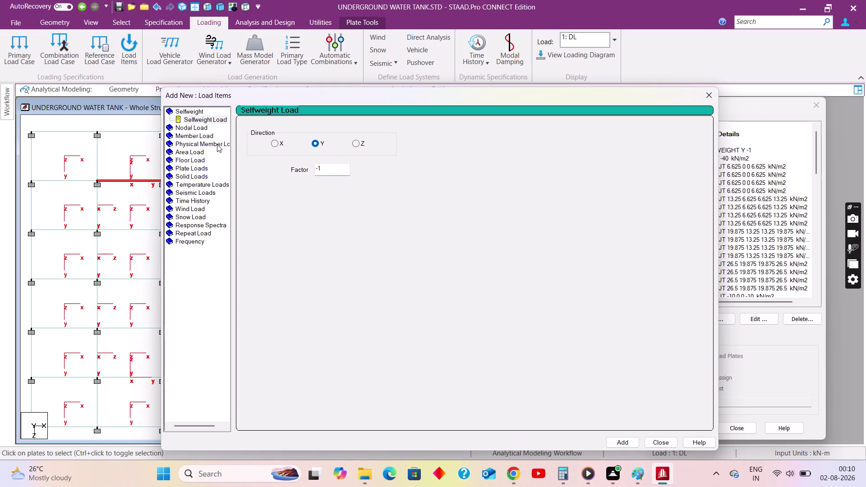
click(188, 170)
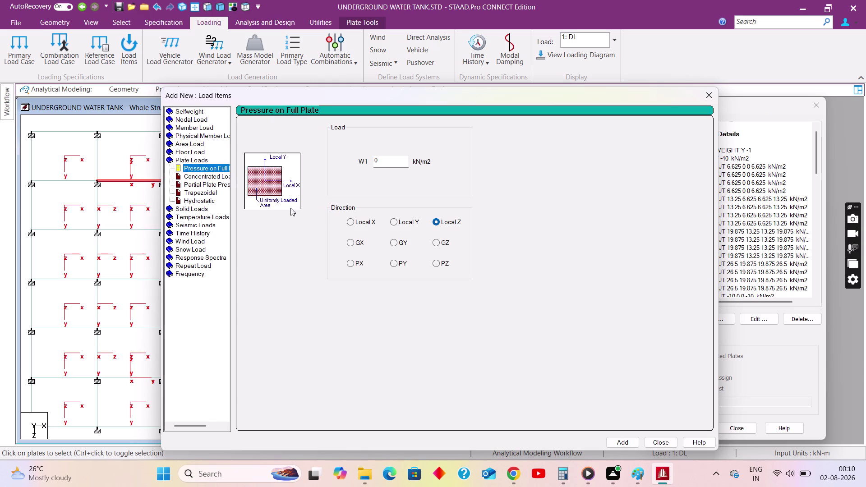
click(206, 200)
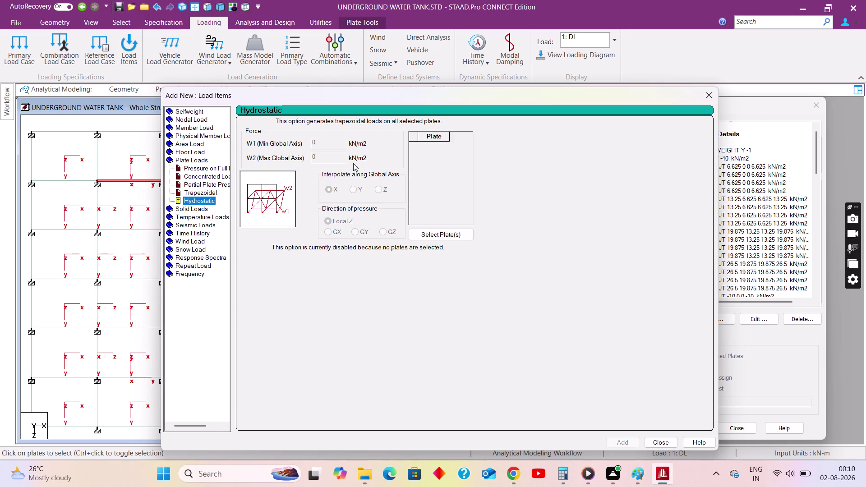
click(445, 233)
drag(439, 155, 441, 154)
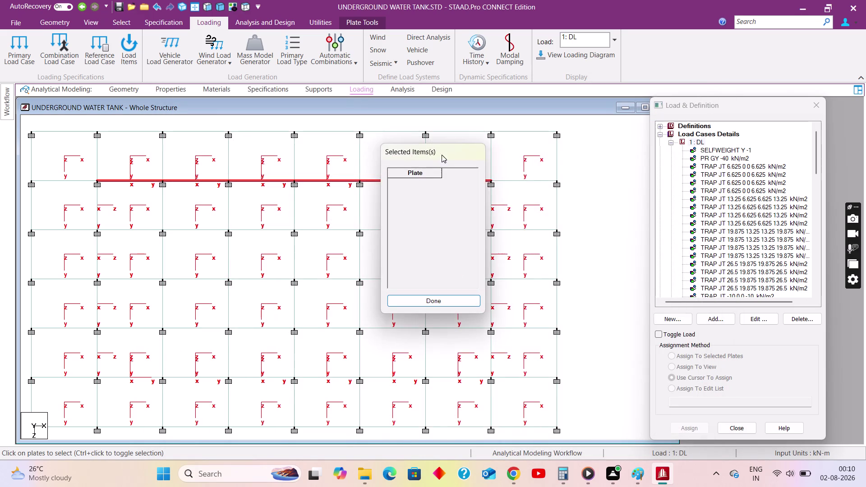
drag(442, 155, 619, 203)
drag(83, 169, 434, 196)
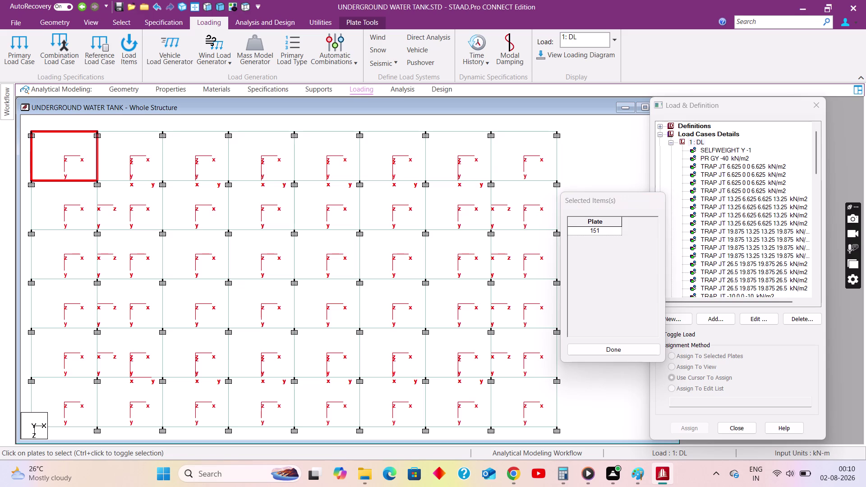
drag(434, 195, 443, 196)
drag(24, 174, 570, 191)
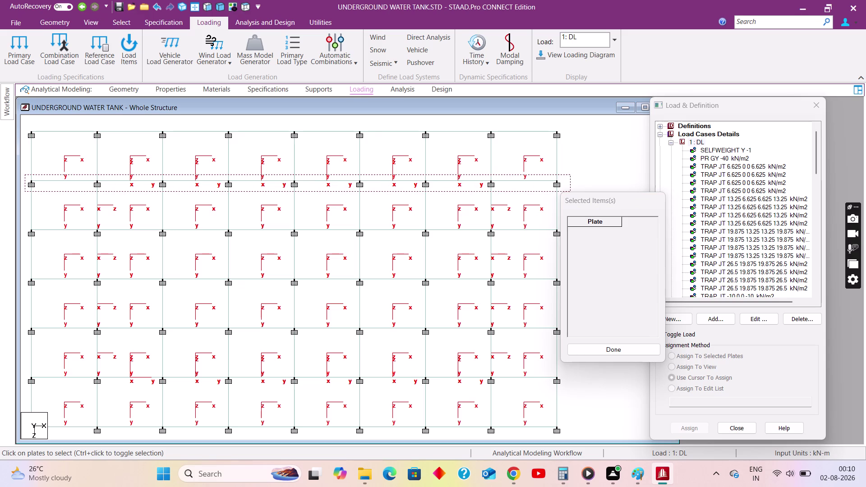
drag(570, 191, 573, 185)
click(219, 6)
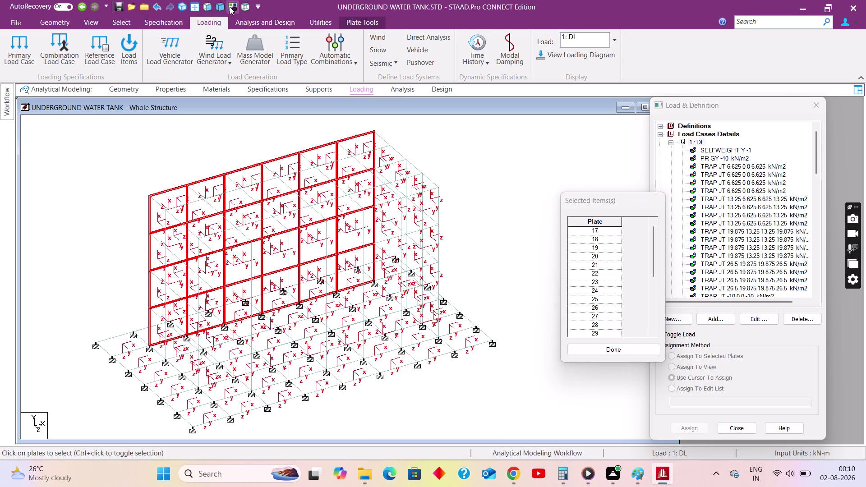
click(230, 7)
scroll(up, 3)
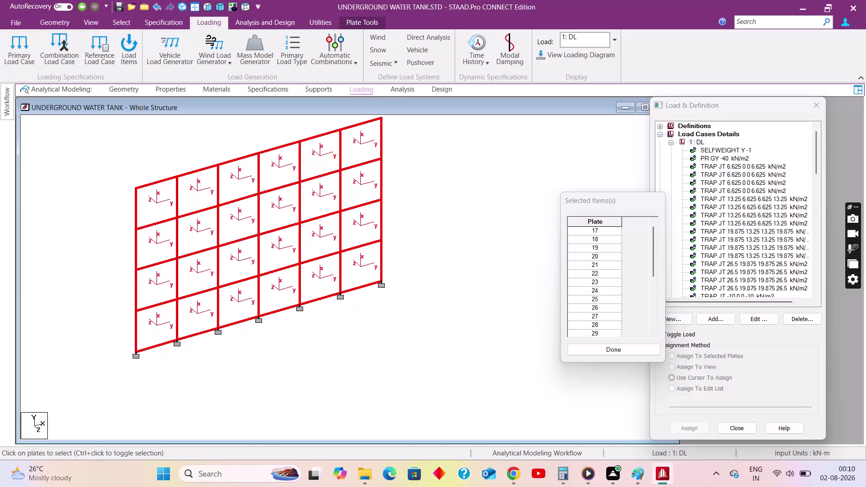
click(633, 353)
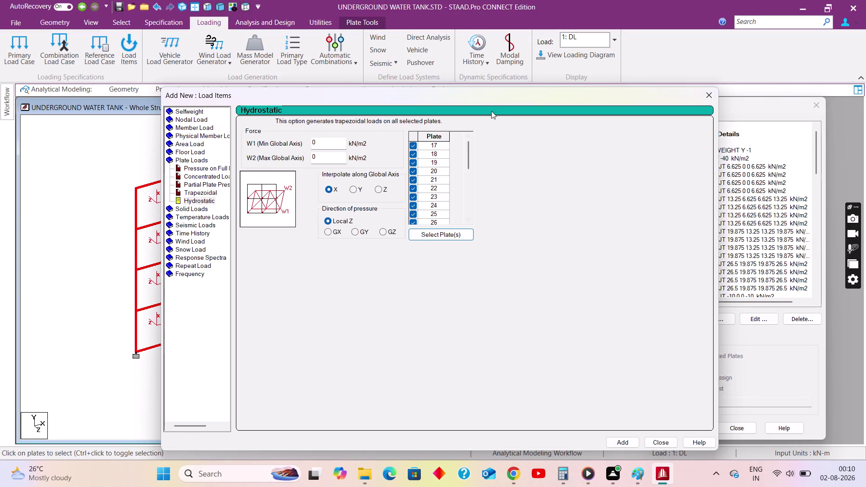
Set the hydrostatic pressure to 40 kN/m², interpolated along global Y, and add it.
drag(465, 100, 680, 159)
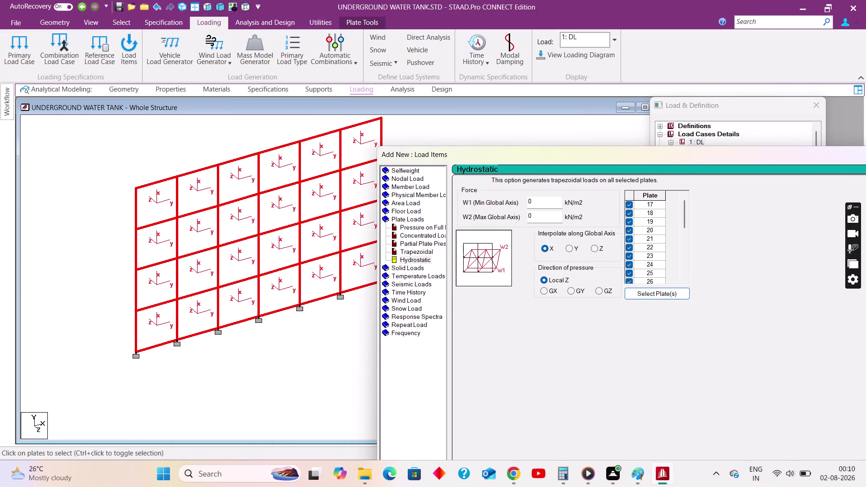
drag(537, 206, 494, 203)
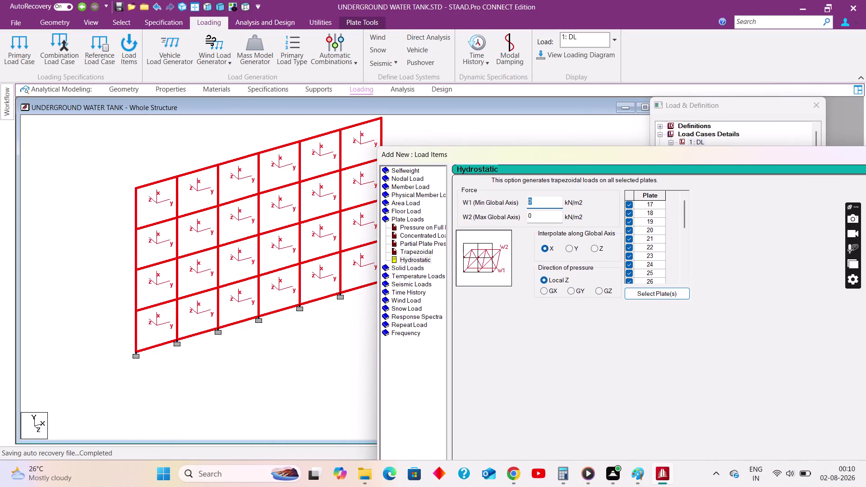
text(-26.)
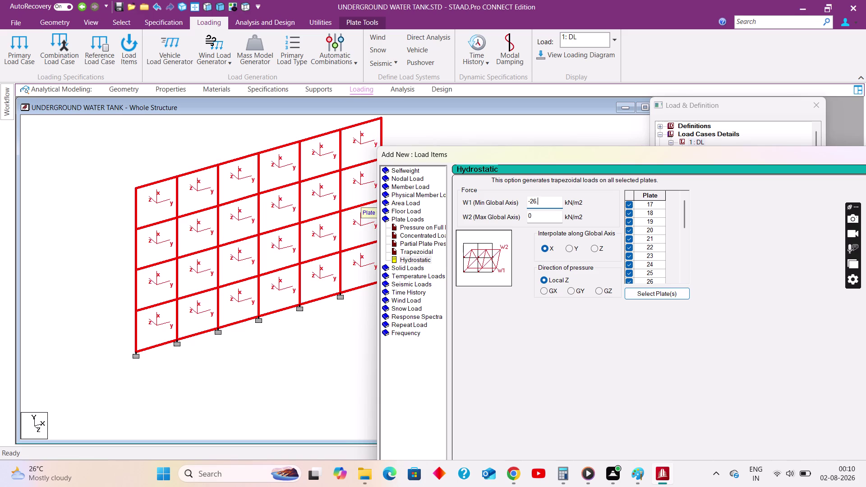
text(5)
drag(533, 157, 460, 104)
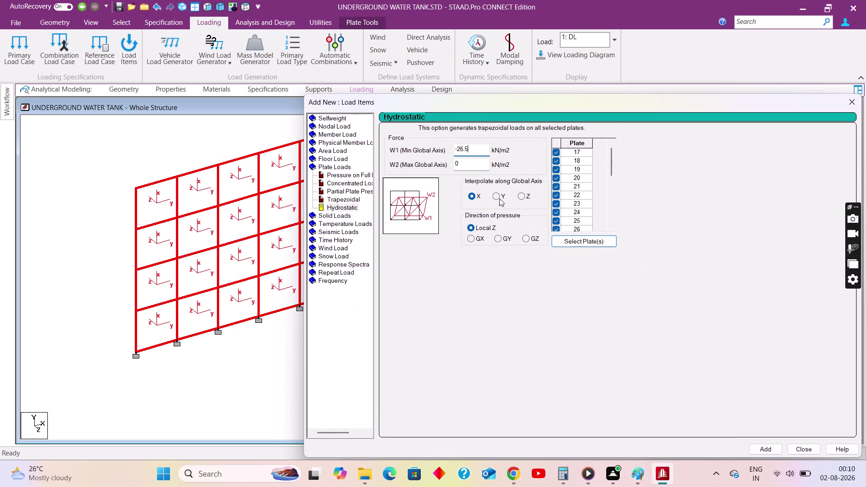
click(495, 198)
click(761, 449)
drag(480, 150, 384, 133)
key(4)
key(0)
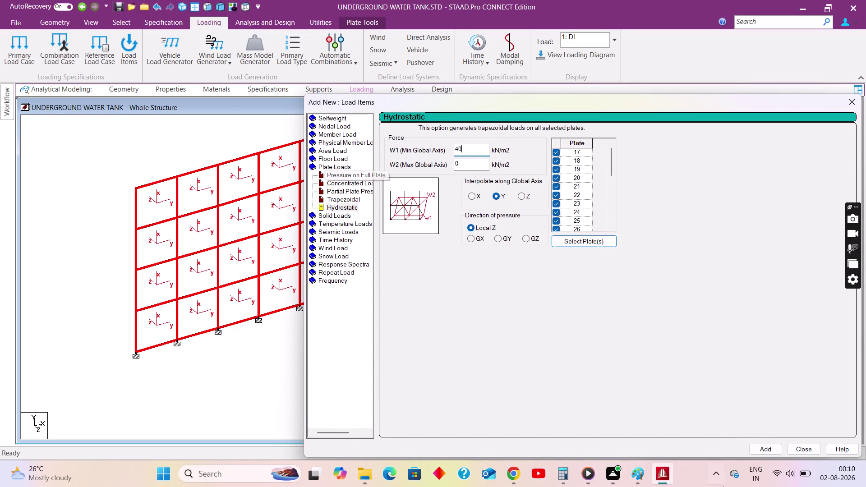
click(772, 451)
click(792, 448)
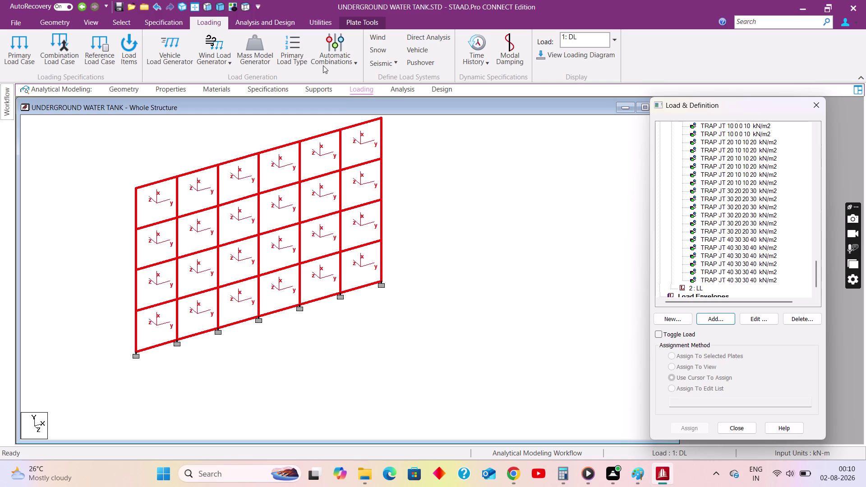
Inspect an assigned pressure load from edge-on, isometric and plan views.
click(242, 4)
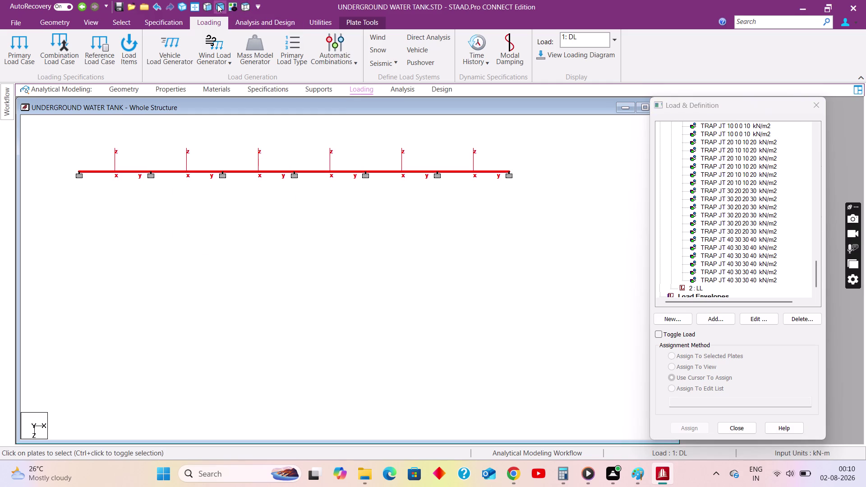
click(193, 5)
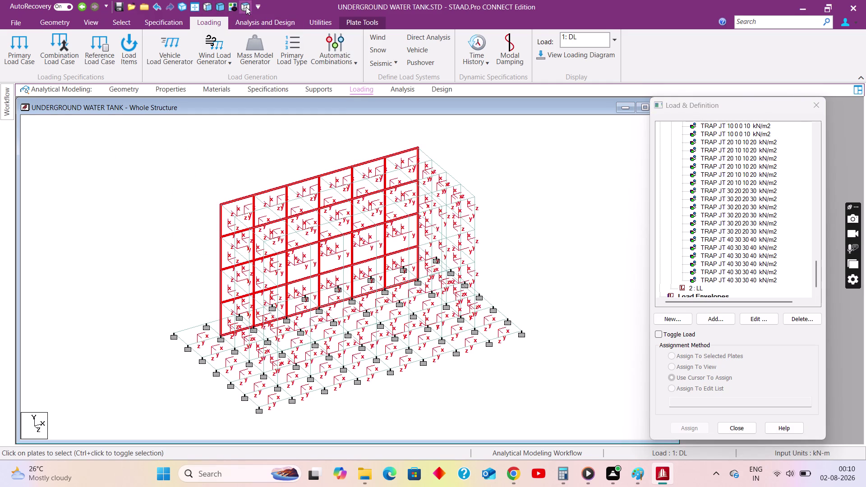
click(246, 6)
click(757, 236)
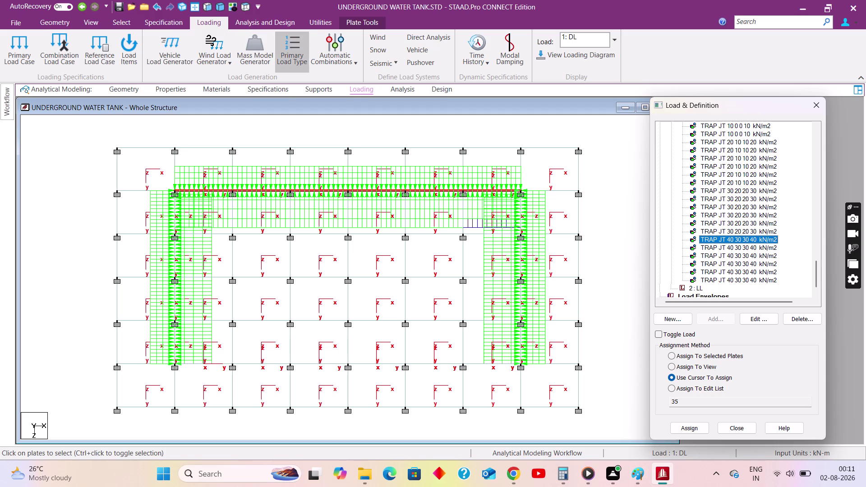
drag(817, 278, 815, 162)
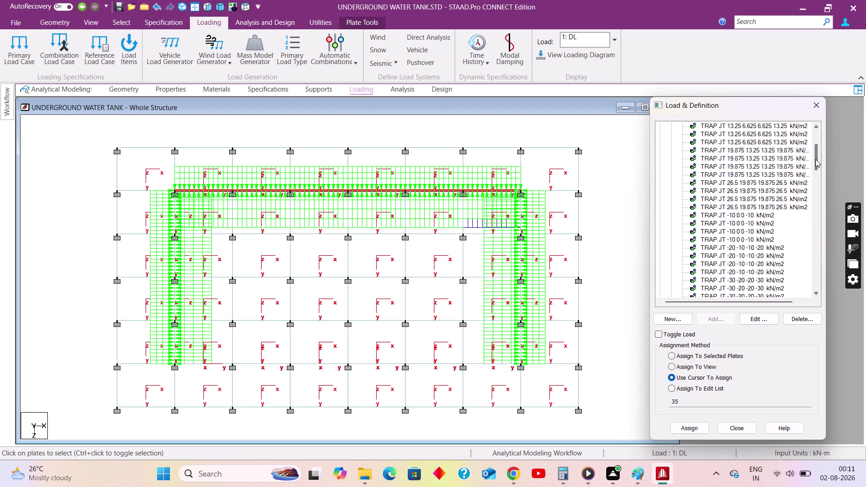
drag(815, 162, 815, 118)
click(693, 142)
Start another hydrostatic plate load and select the lower wall plates from 41 onward.
click(716, 323)
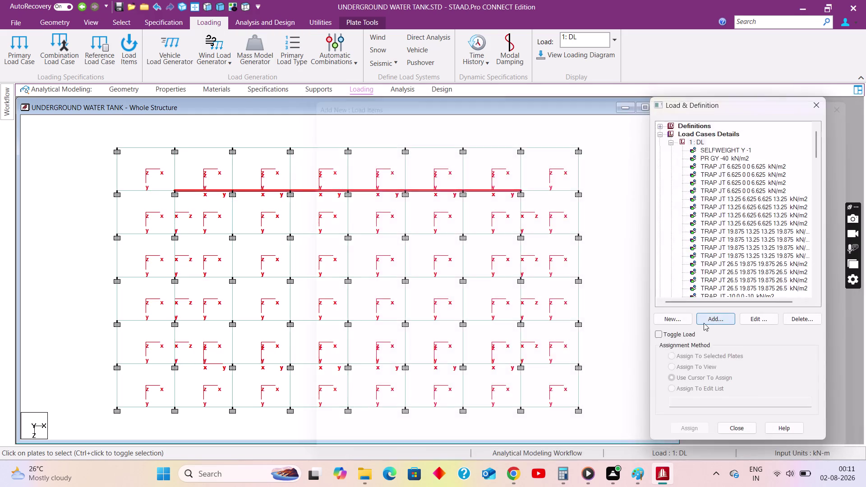
click(191, 169)
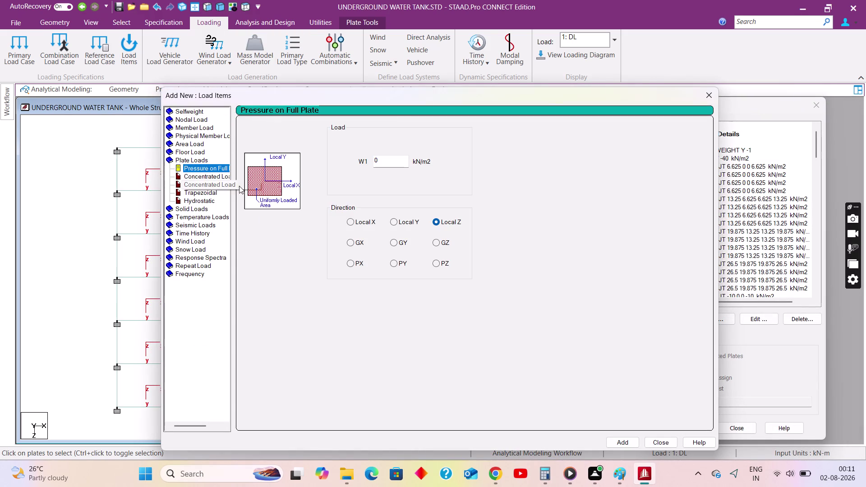
click(204, 199)
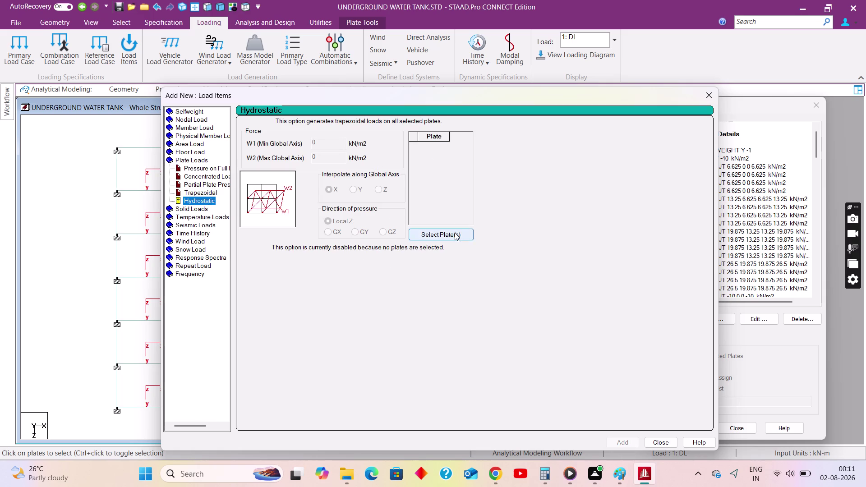
click(455, 232)
drag(443, 151, 812, 268)
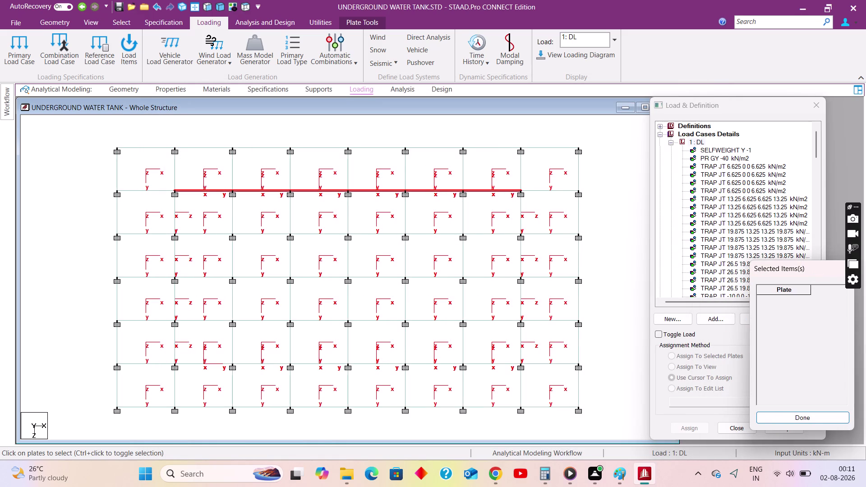
drag(100, 360, 616, 371)
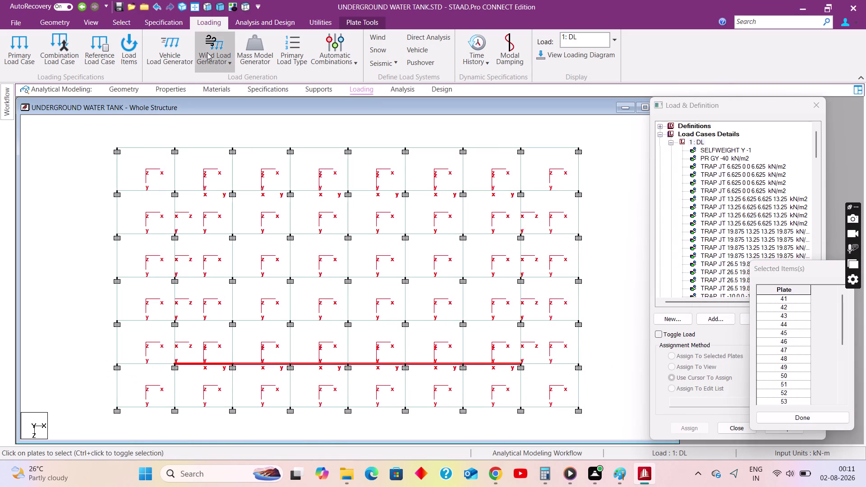
click(222, 9)
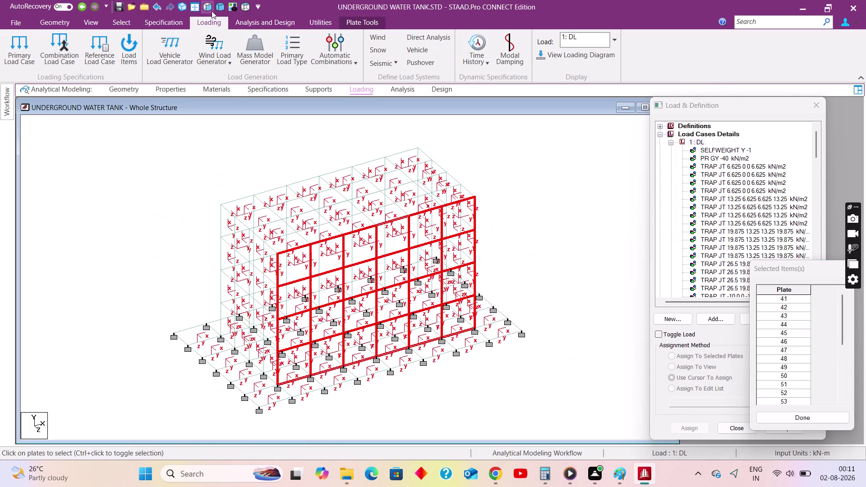
click(232, 7)
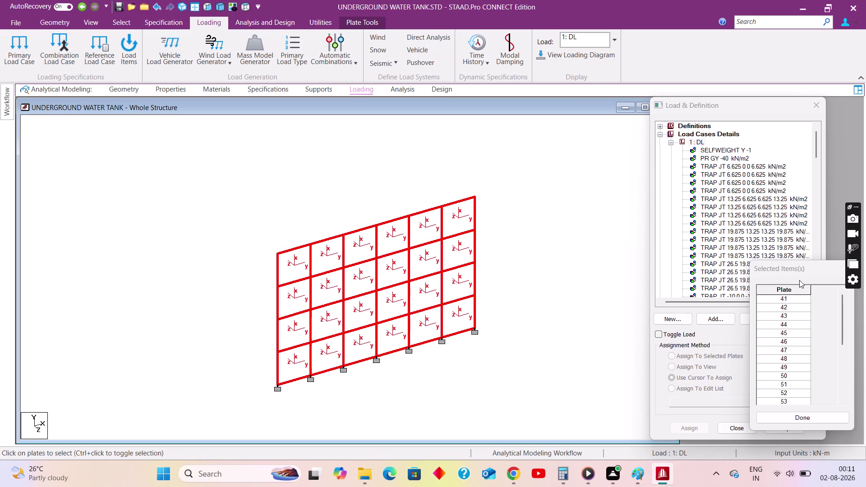
drag(798, 267, 563, 201)
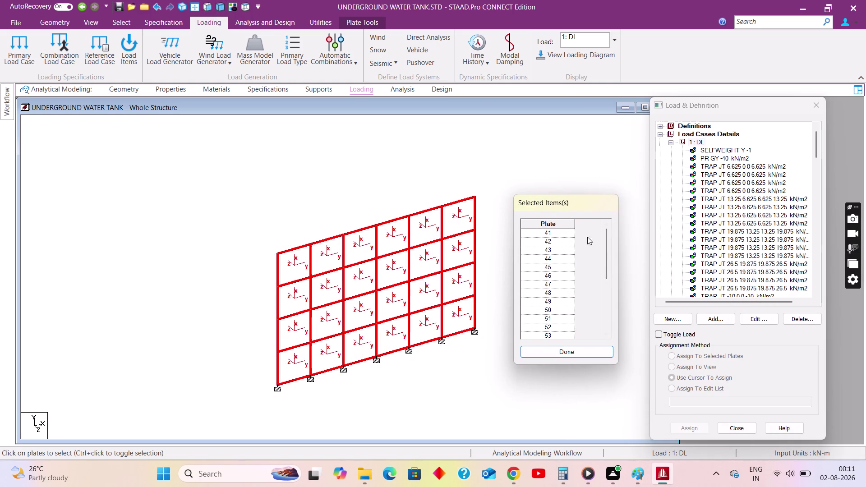
scroll(down, 3)
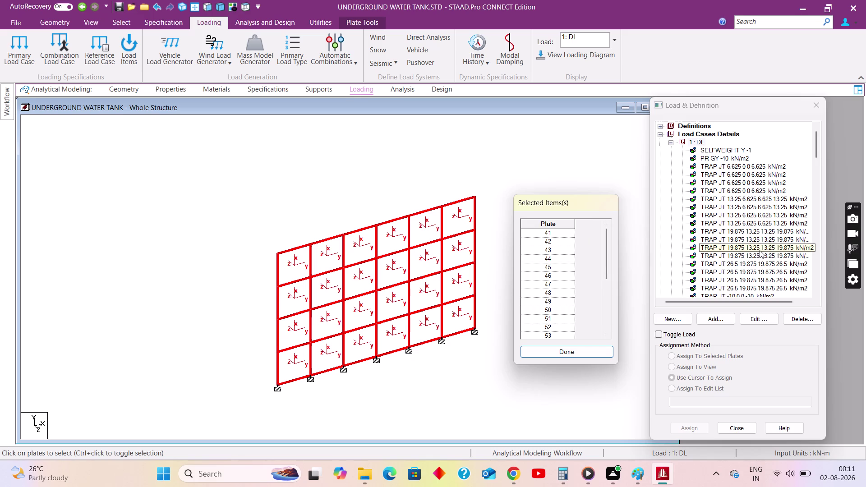
scroll(down, 3)
click(583, 350)
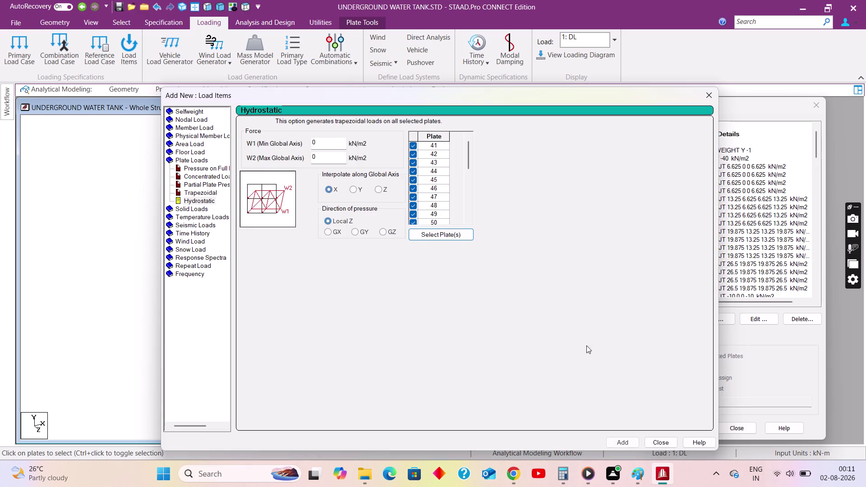
Set the hydrostatic pressure to −40 kN/m², interpolated along global Y, and add it.
drag(481, 95, 764, 158)
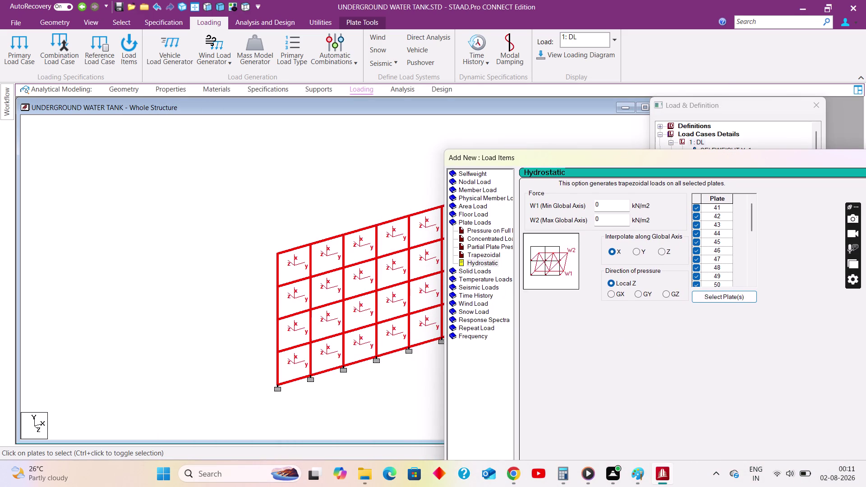
drag(613, 203, 574, 201)
text(26)
key(period)
key(5)
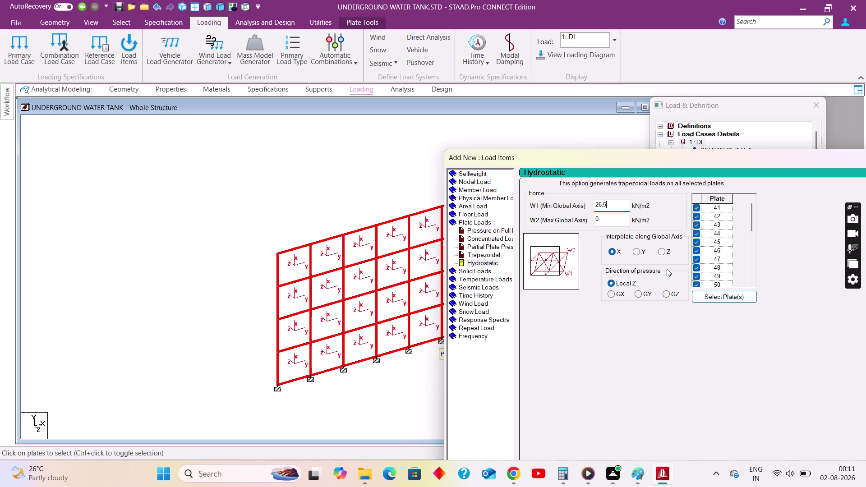
click(633, 250)
drag(660, 157, 522, 73)
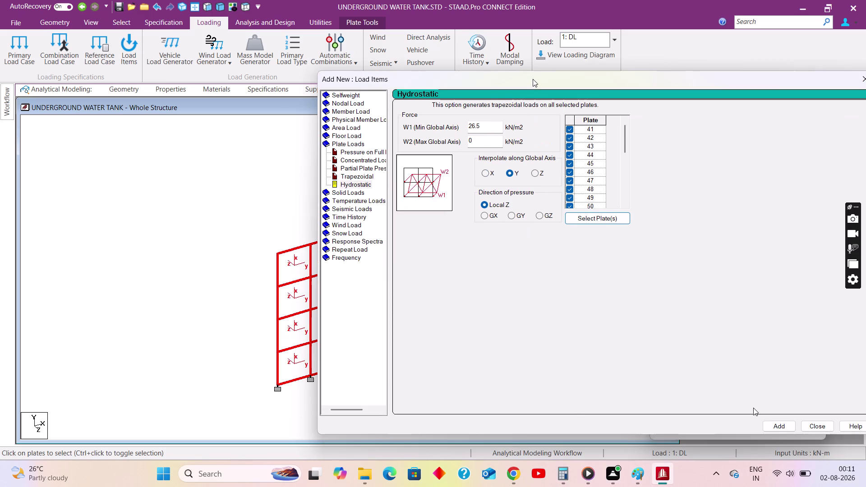
click(765, 420)
drag(480, 124, 411, 117)
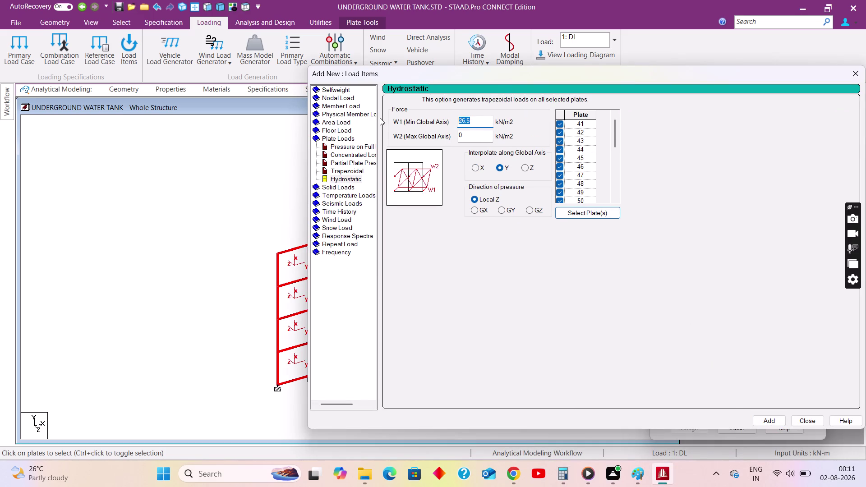
key(minus)
text(40)
click(763, 420)
click(806, 418)
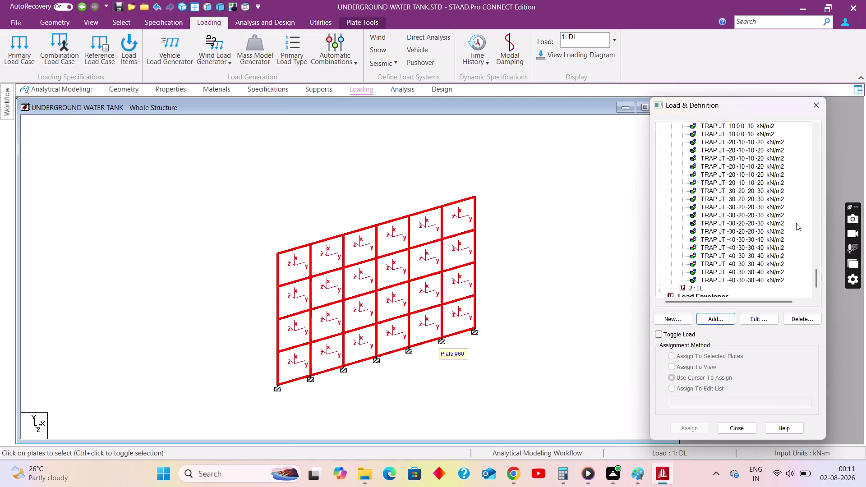
Display each assigned DL hydrostatic load in isometric and plan views, then start a new DL load item.
click(192, 6)
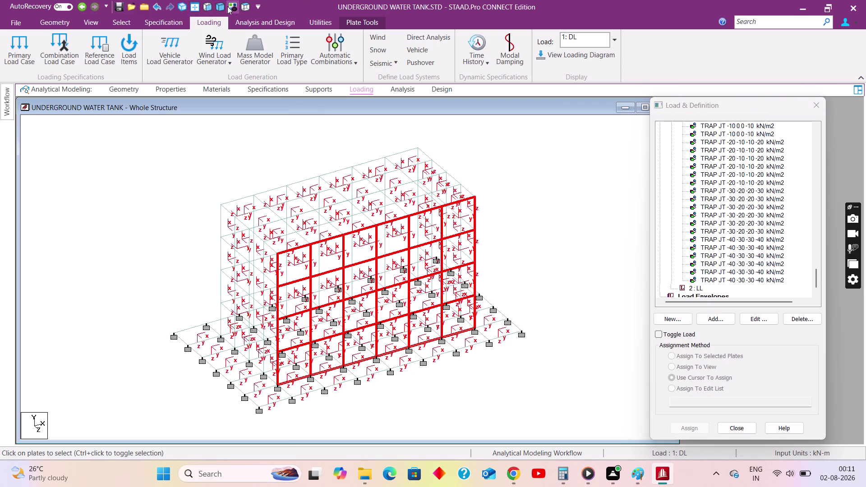
click(241, 6)
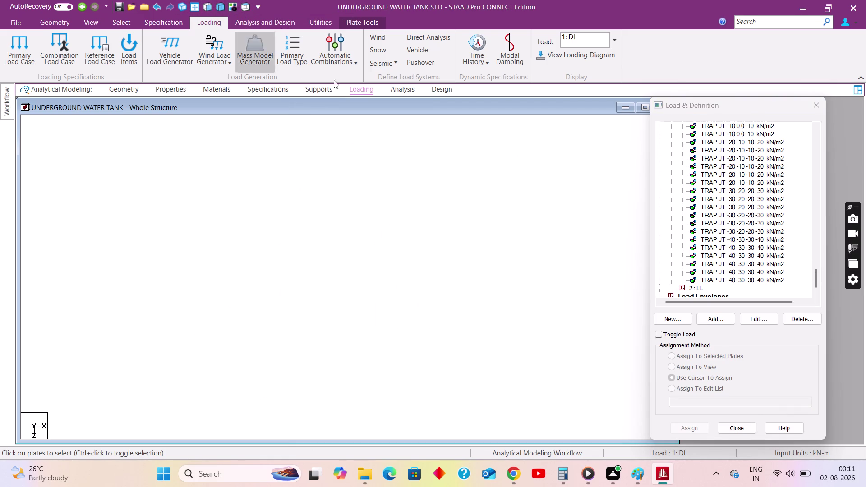
click(752, 255)
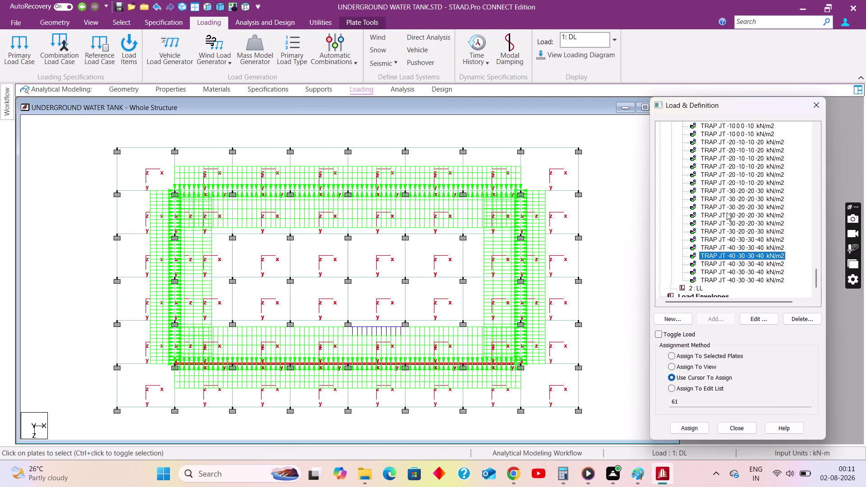
click(726, 212)
click(726, 187)
click(710, 161)
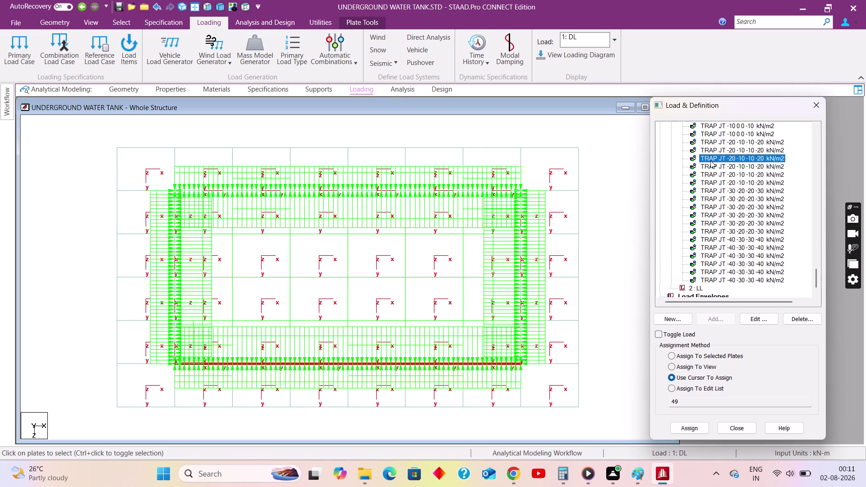
scroll(down, 3)
click(698, 280)
click(718, 316)
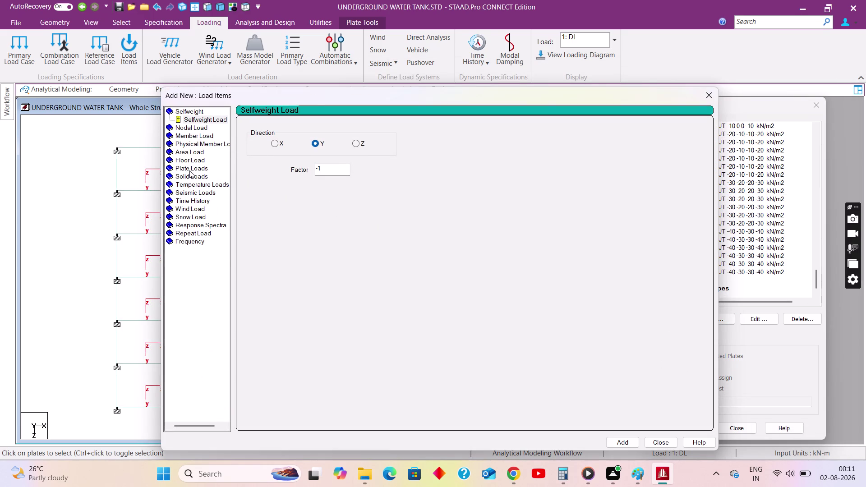
Create a −2 kN/m² full-plate pressure load item in the LL case.
click(190, 170)
drag(390, 162, 364, 158)
key(minus)
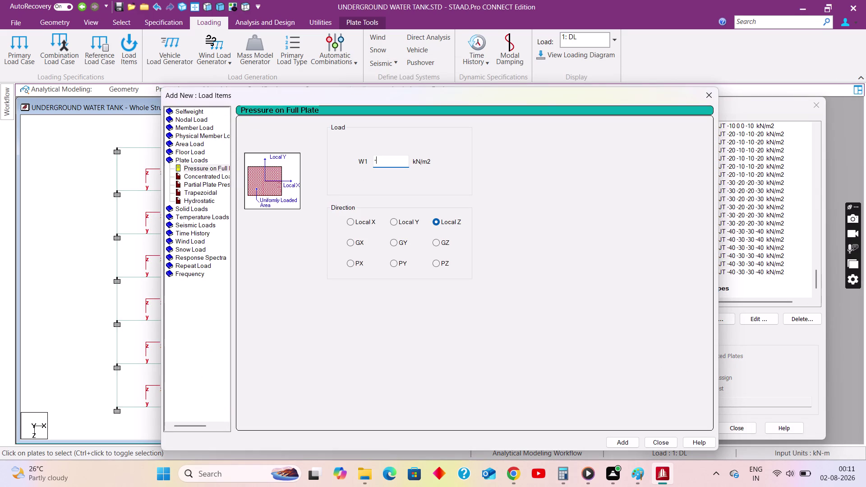
key(2)
click(623, 443)
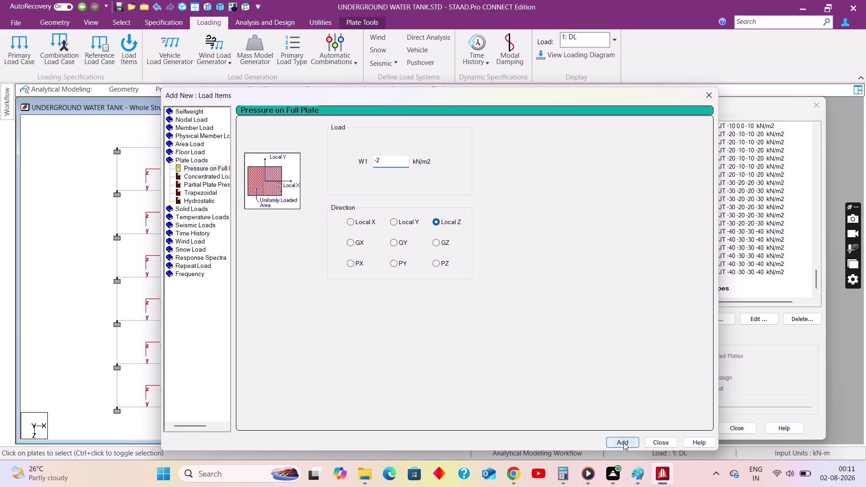
click(660, 443)
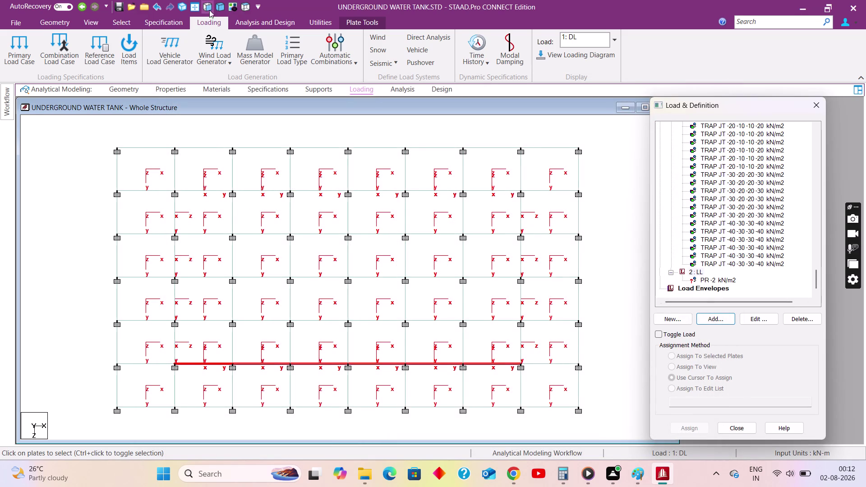
Assign the −2 kN/m² pressure to the selected roof slab plates 105–128.
click(209, 6)
click(722, 278)
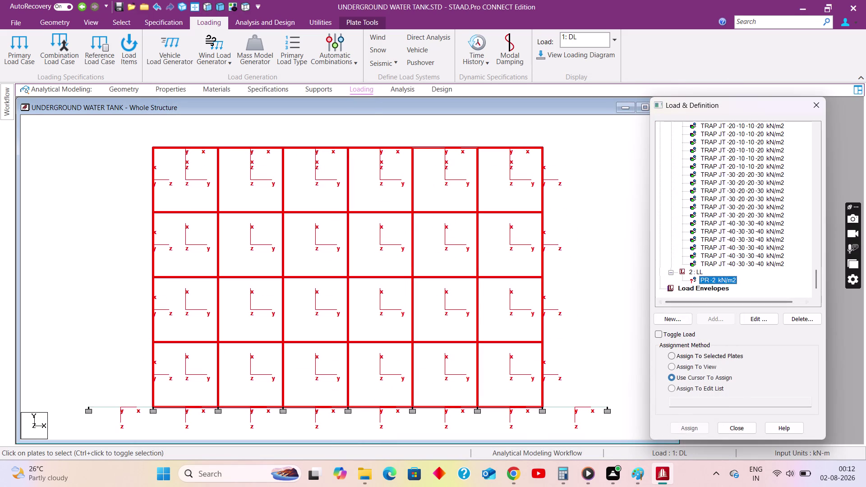
drag(131, 136, 582, 153)
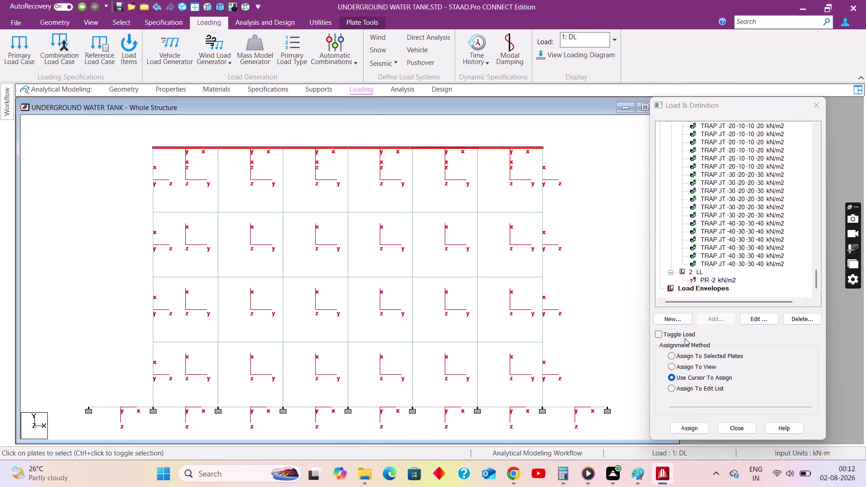
click(697, 355)
click(694, 429)
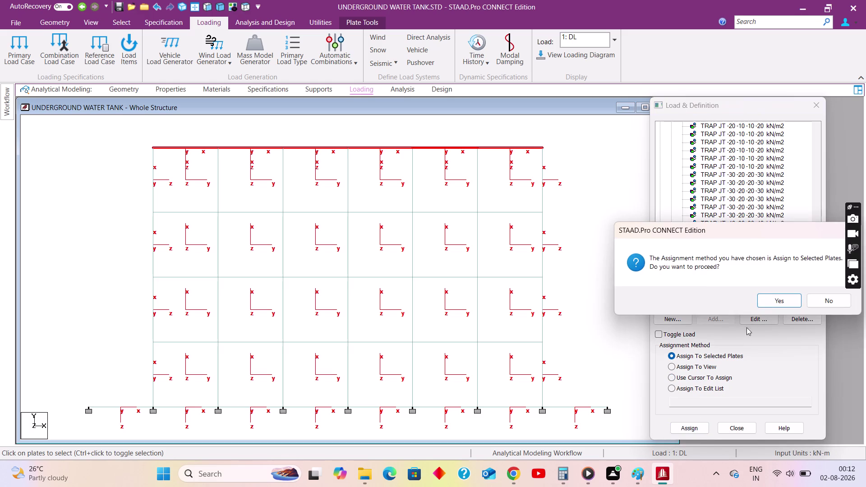
click(767, 304)
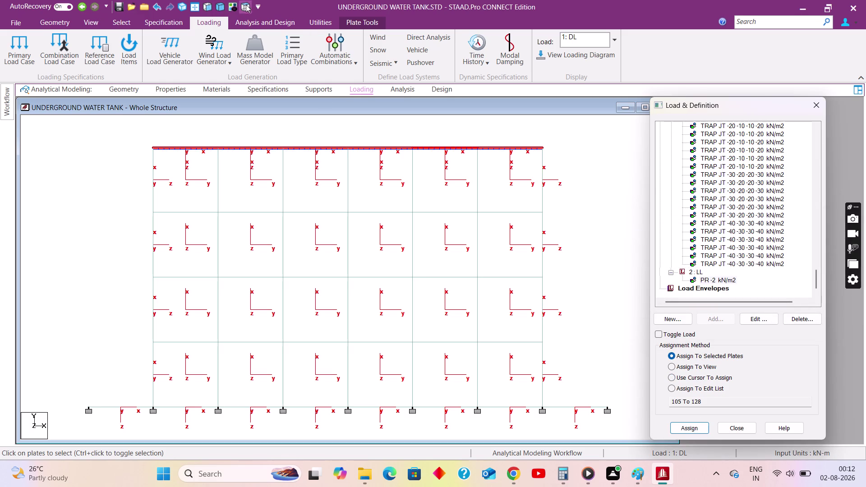
click(218, 9)
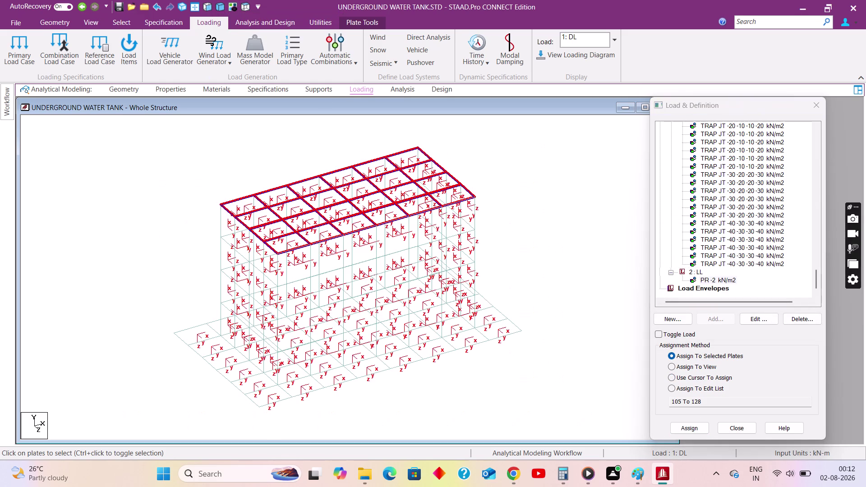
click(172, 155)
scroll(up, 3)
scroll(up, 3)
scroll(down, 3)
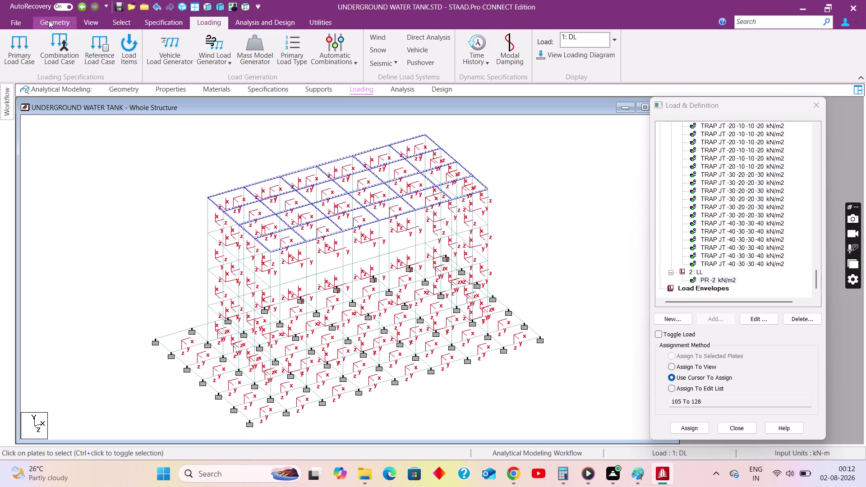
Pick a single roof plate with the Plates cursor and delete it.
click(117, 19)
click(63, 55)
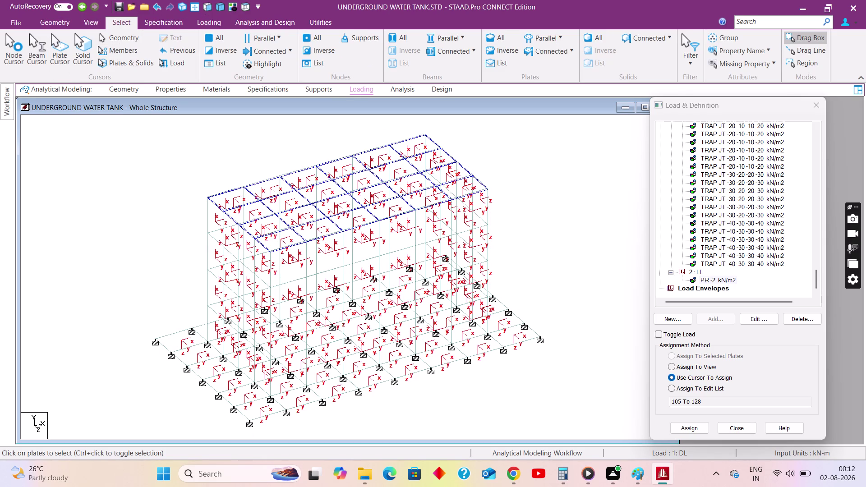
click(394, 167)
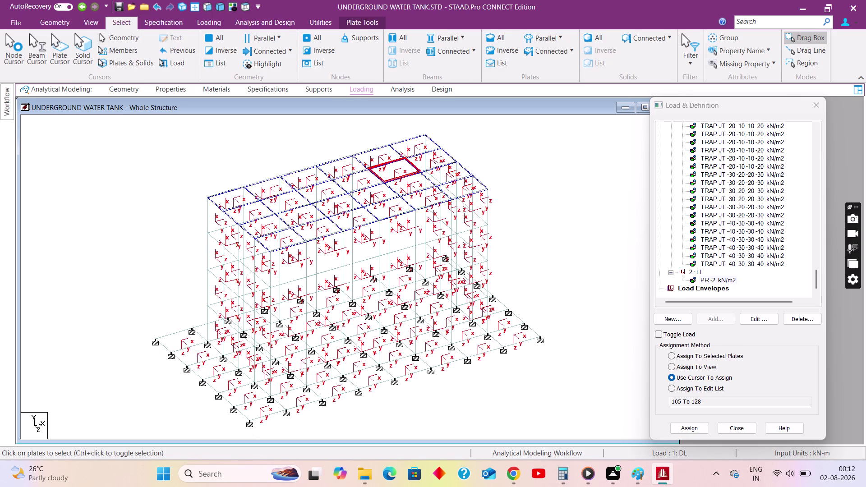
key(Delete)
key(Return)
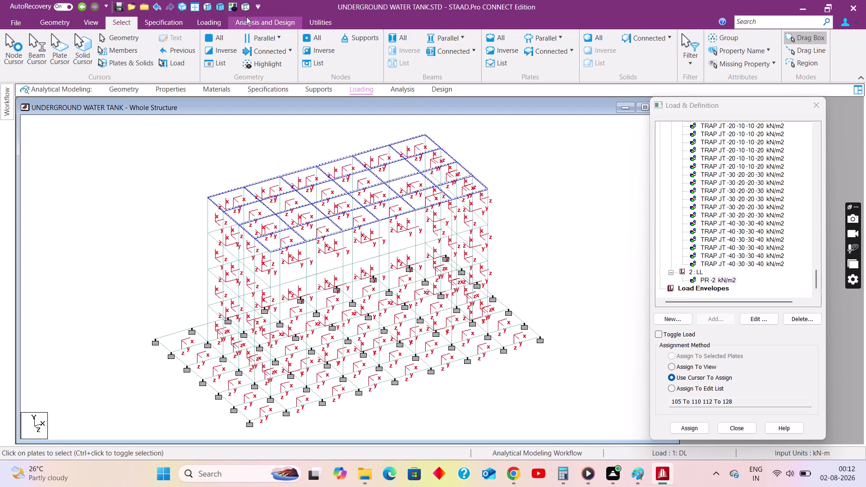
Check the manhole opening in a 3D rendering, close it, and glance at the tank sketch.
click(87, 22)
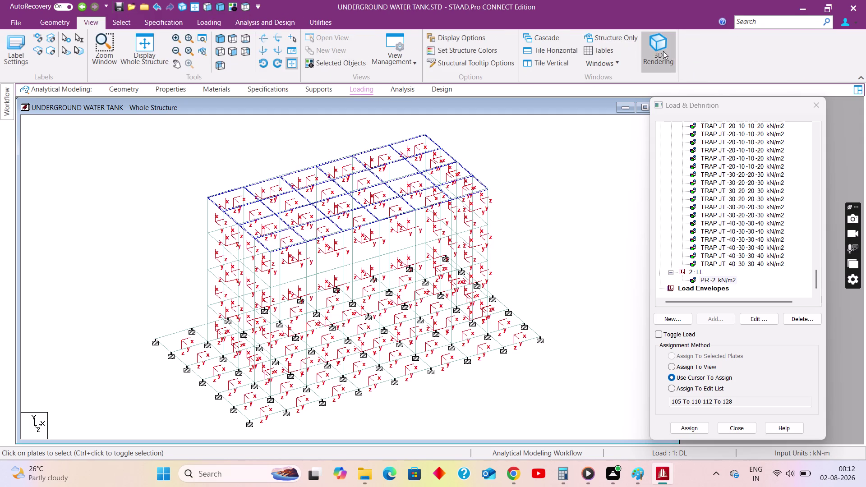
click(662, 51)
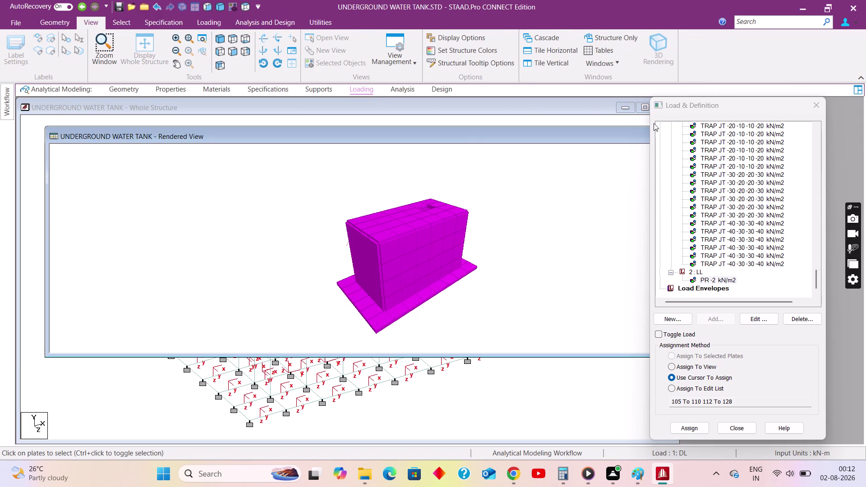
drag(587, 108, 405, 97)
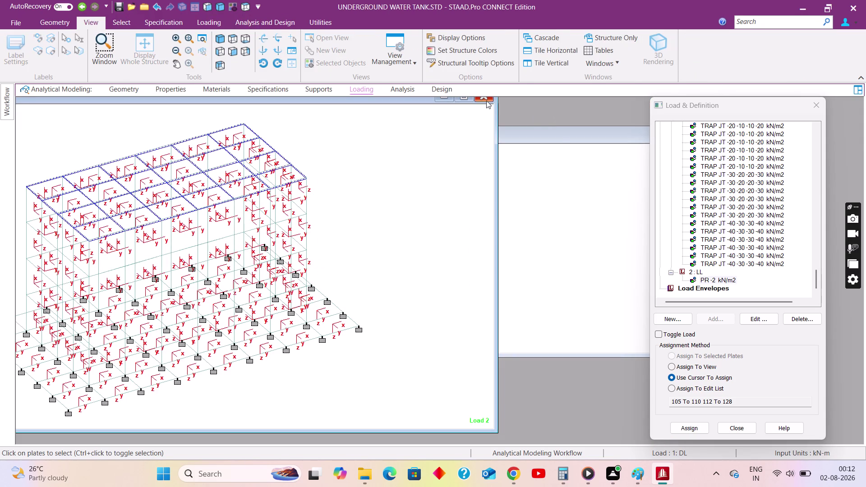
click(563, 134)
drag(563, 135, 396, 117)
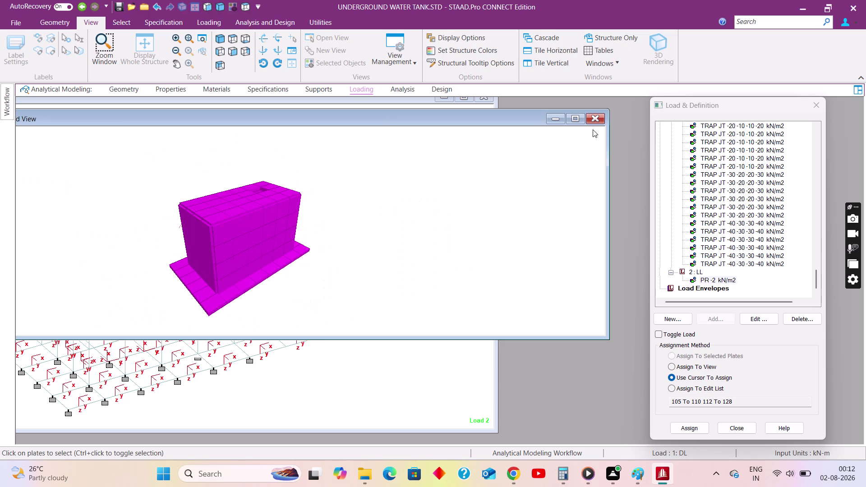
click(594, 118)
click(635, 474)
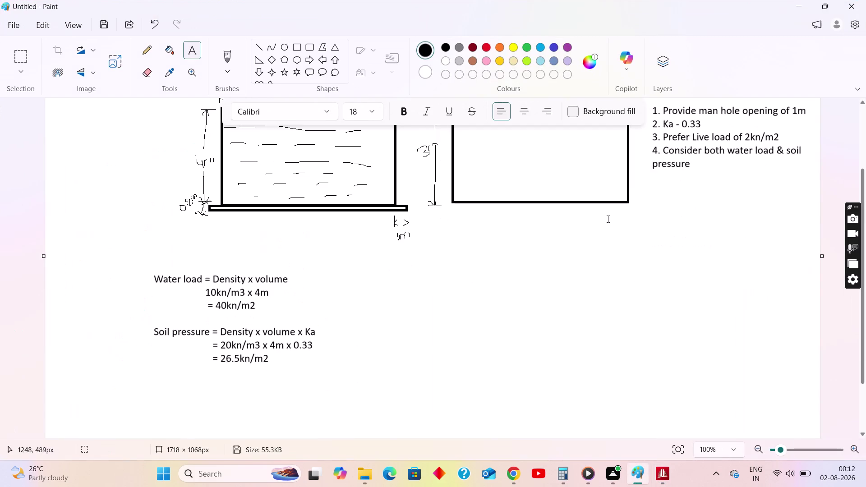
scroll(up, 3)
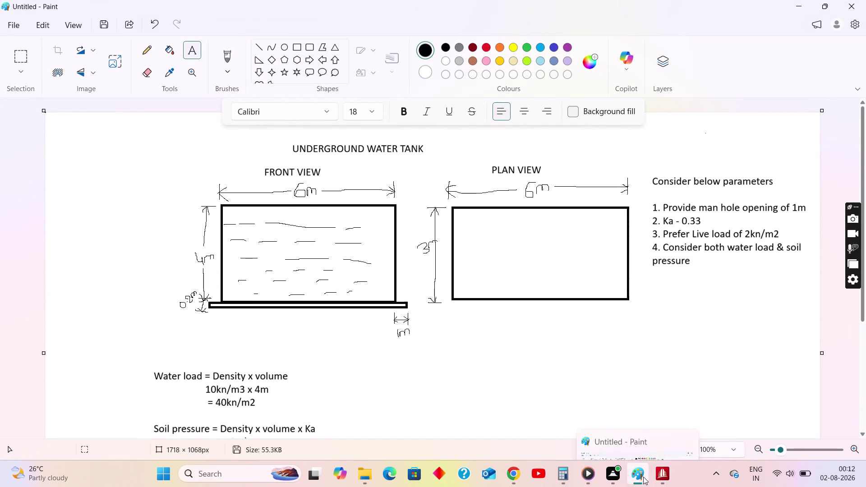
click(661, 472)
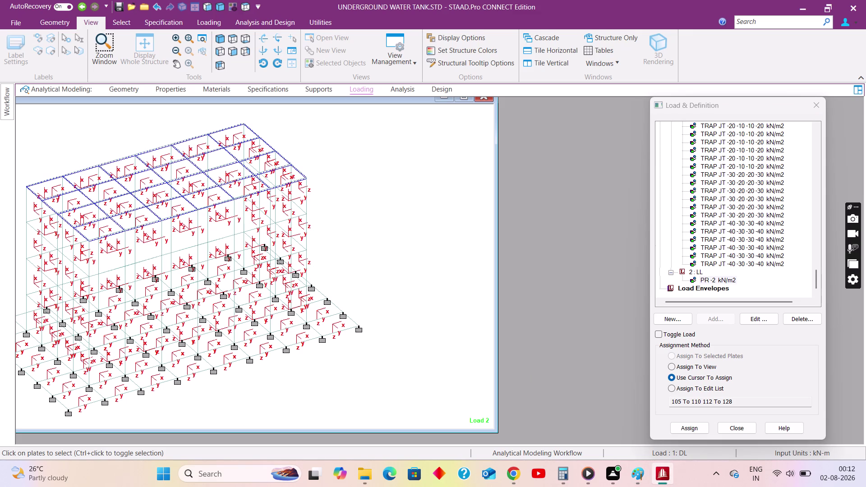
Define and assign a Perform Analysis Print All command, then run the analysis with 0 errors.
drag(361, 102, 546, 113)
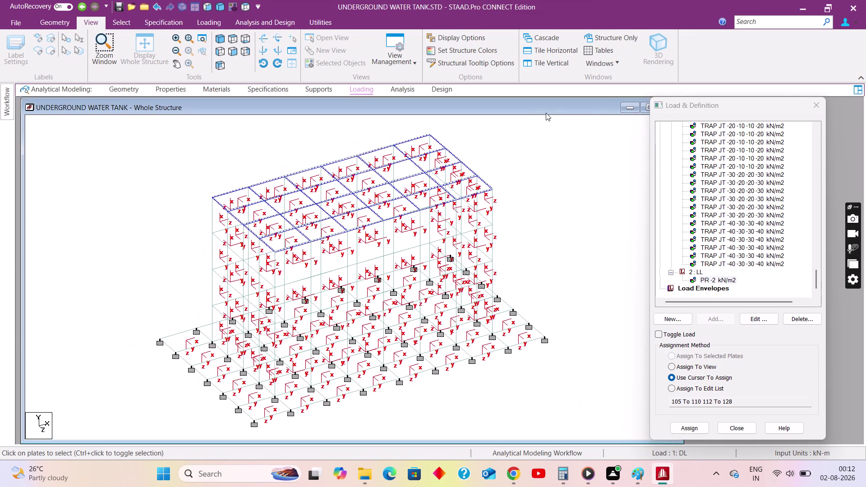
drag(546, 113, 539, 113)
click(532, 191)
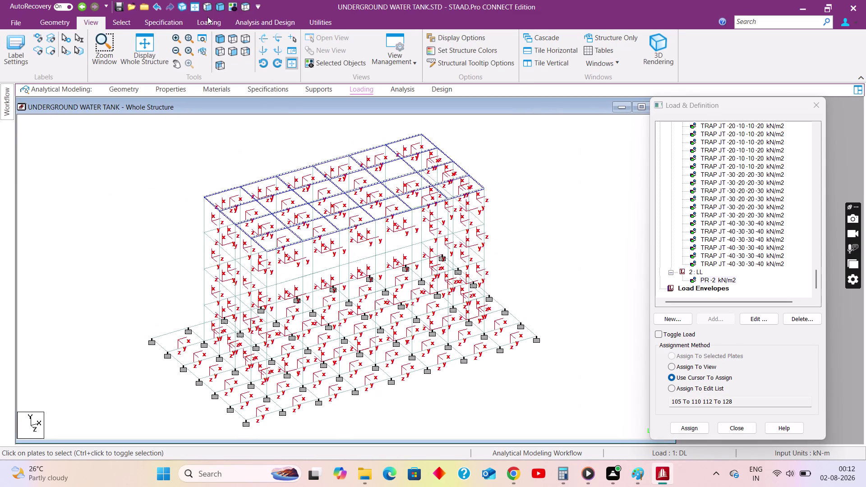
click(275, 23)
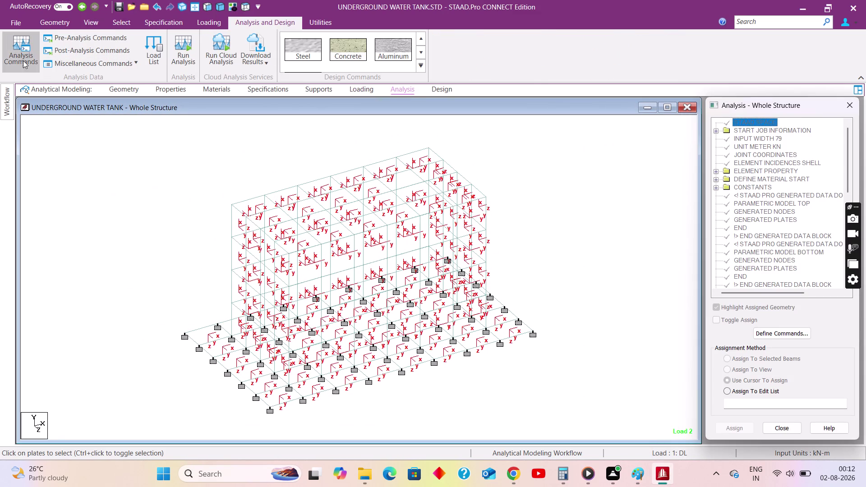
click(23, 60)
click(389, 305)
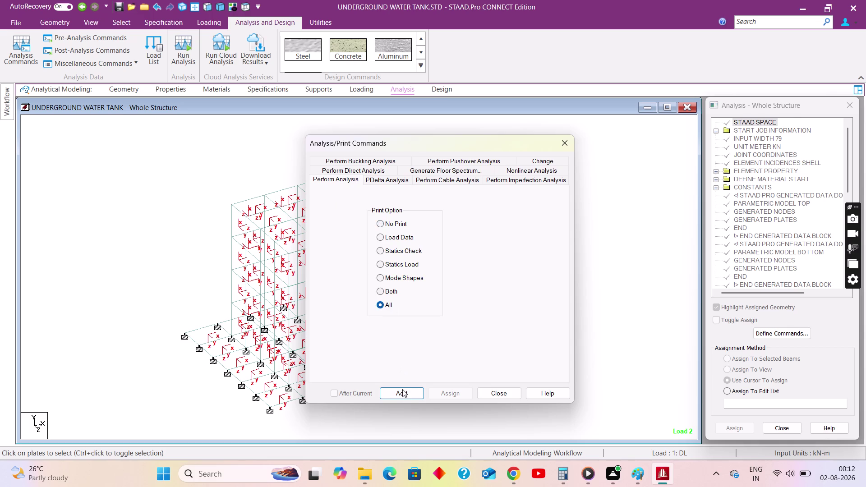
click(402, 390)
click(511, 393)
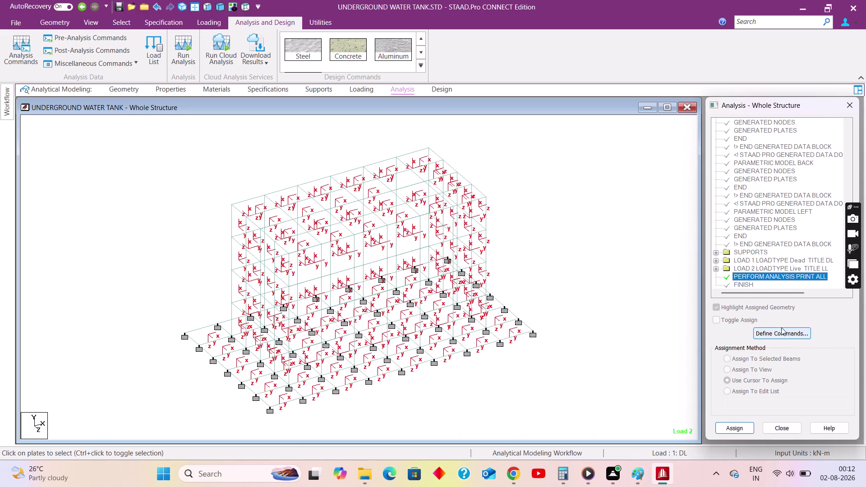
click(180, 59)
click(378, 290)
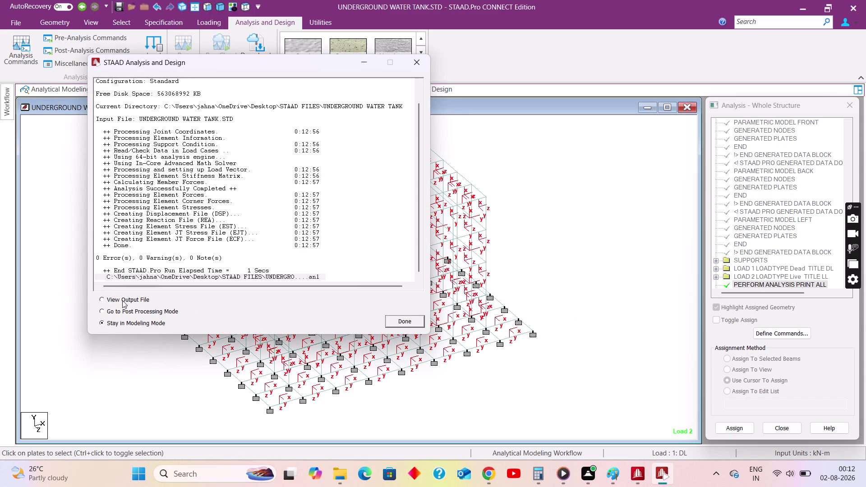
Open the analysis output report and scroll down into its results.
click(122, 301)
click(396, 322)
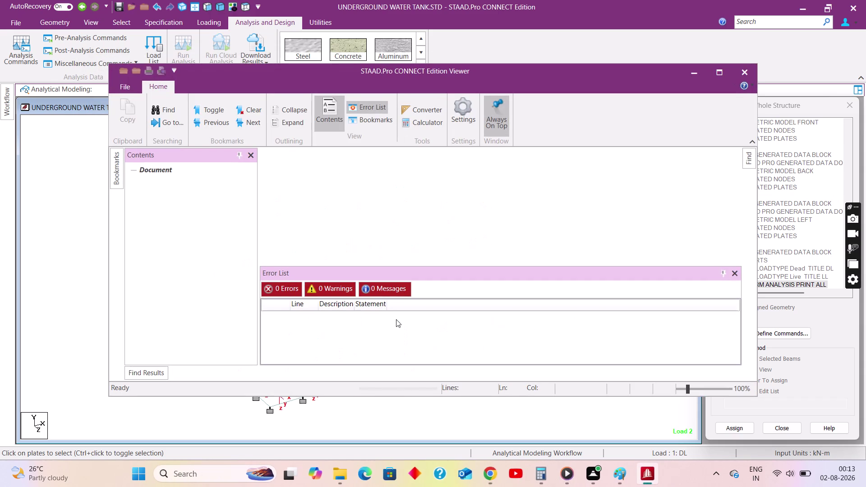
scroll(down, 3)
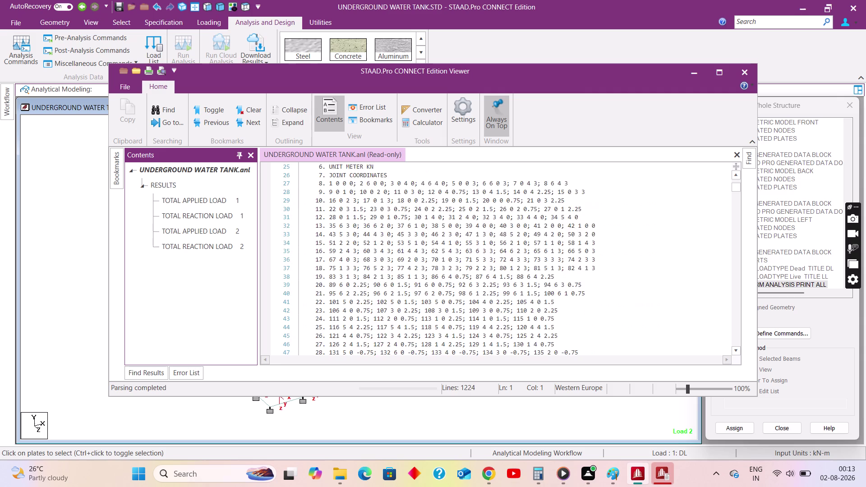
scroll(down, 3)
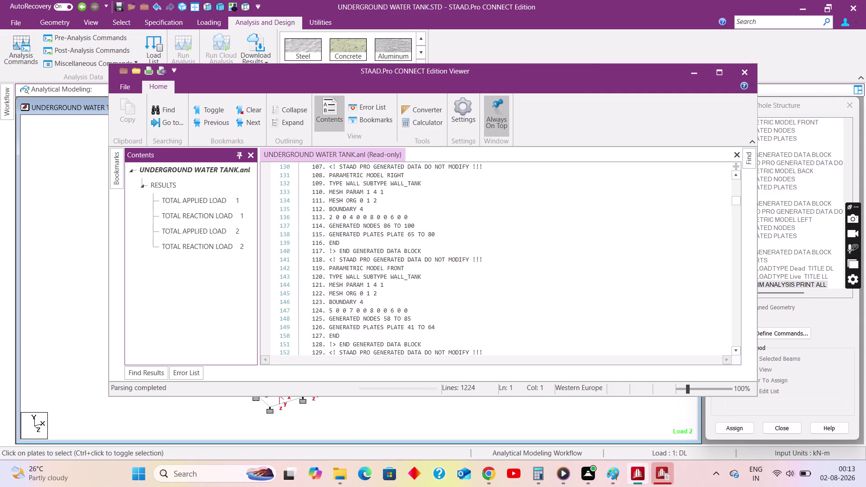
scroll(down, 3)
scroll(down, 3)
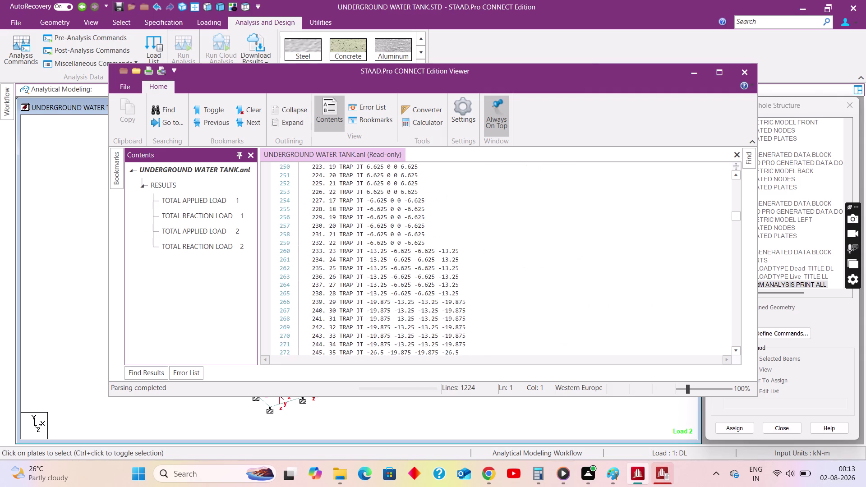
scroll(down, 3)
scroll(down, 3)
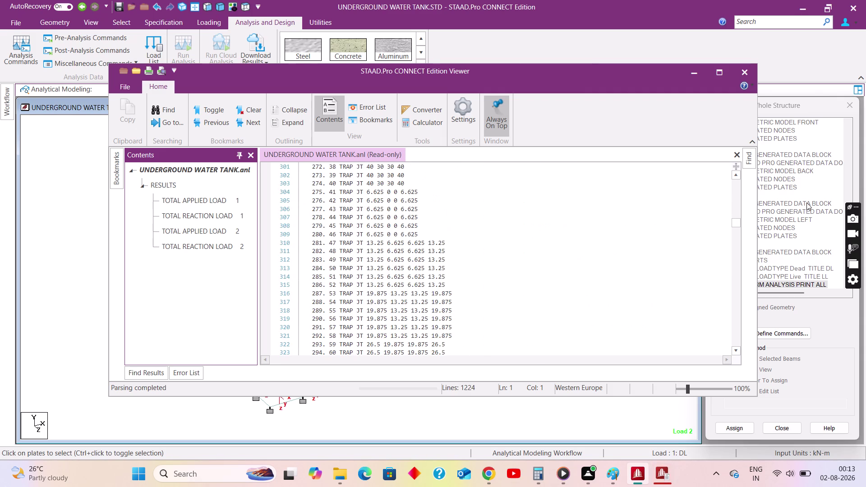
drag(737, 223, 732, 239)
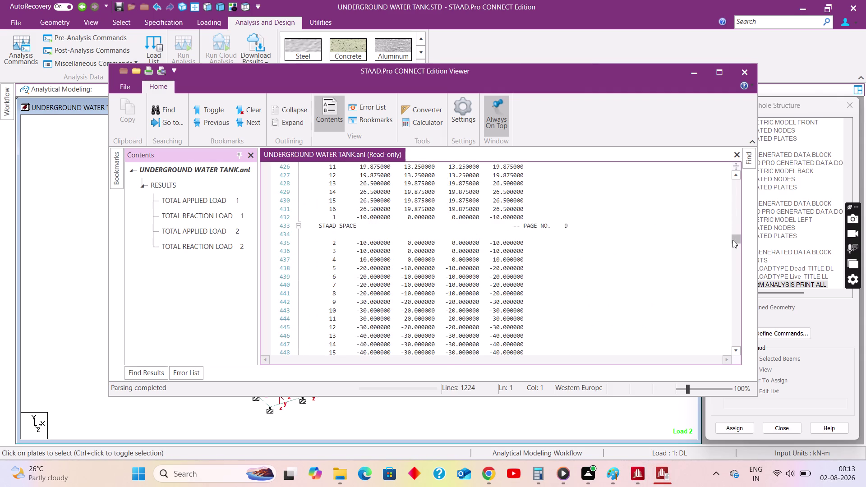
drag(732, 240, 725, 291)
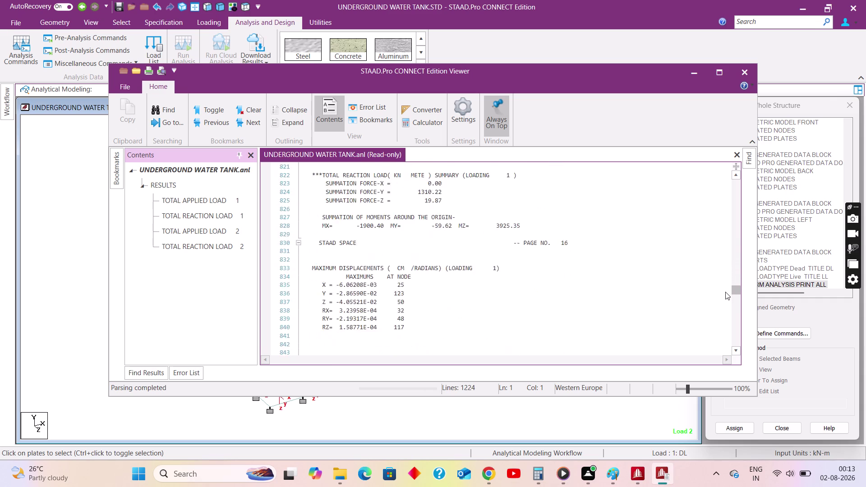
drag(725, 291, 725, 295)
Review the applied load and reaction summaries for both cases, then close the report.
scroll(up, 3)
scroll(up, 3)
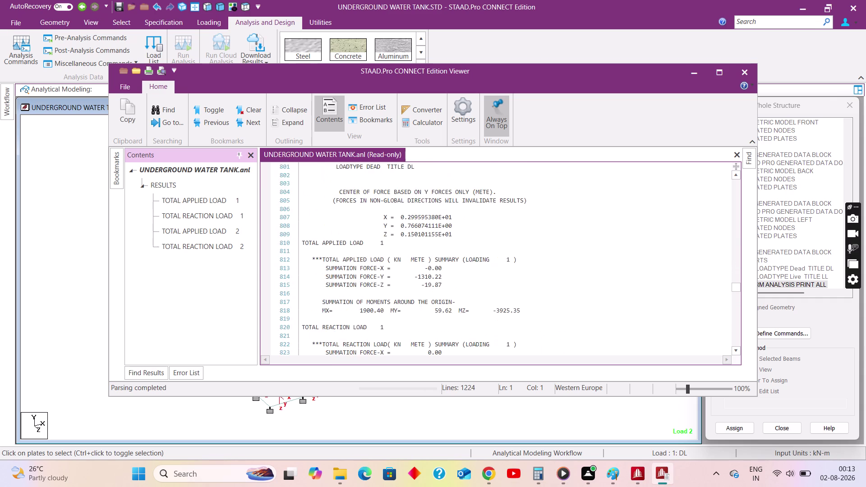
scroll(up, 3)
scroll(down, 3)
scroll(down, 3)
scroll(down, 3)
scroll(down, 3)
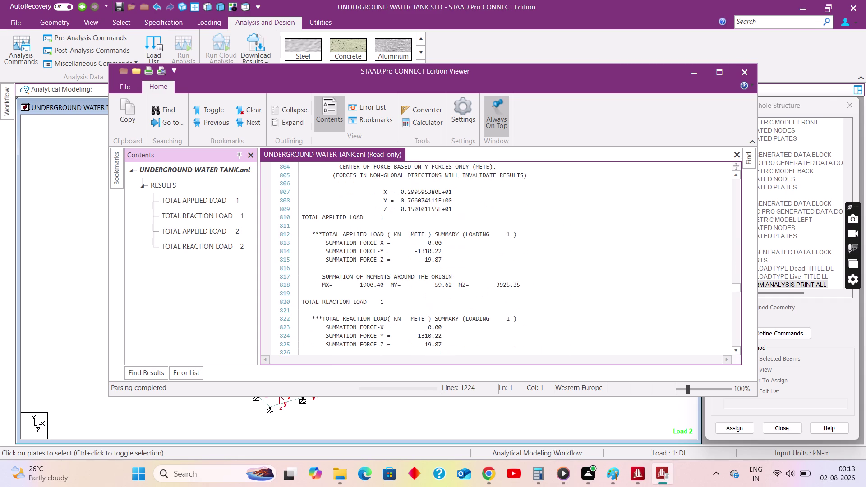
scroll(up, 3)
scroll(up, 3)
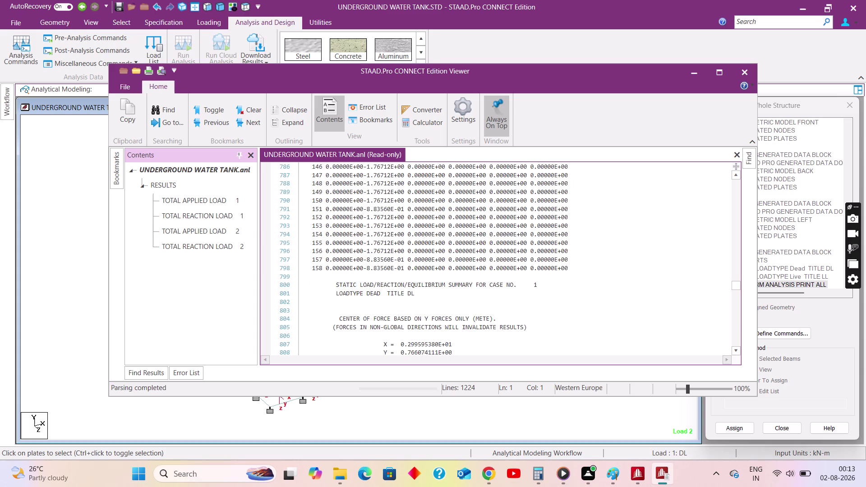
scroll(down, 3)
scroll(down, 3)
scroll(down, 3)
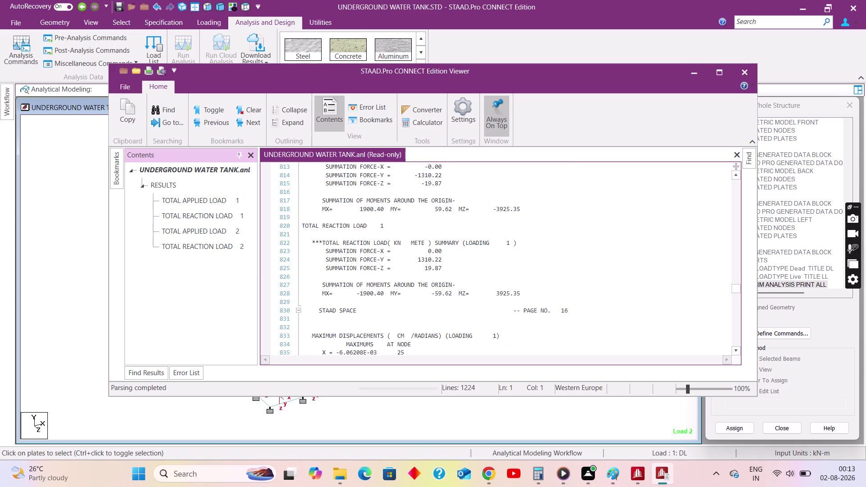
scroll(down, 3)
scroll(down, 3)
scroll(down, 3)
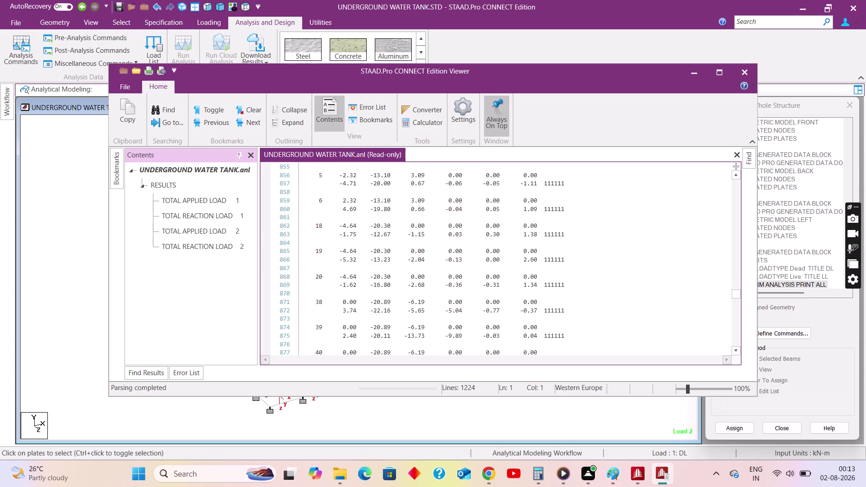
scroll(down, 3)
drag(738, 300, 739, 304)
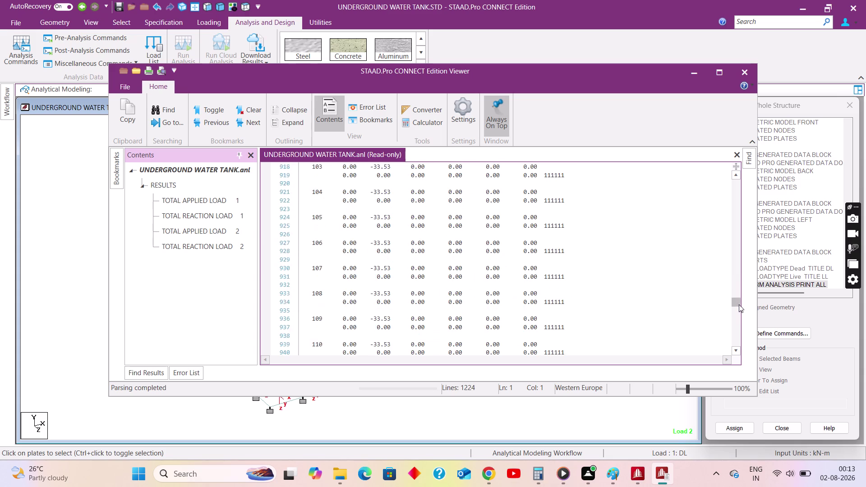
drag(738, 304, 738, 326)
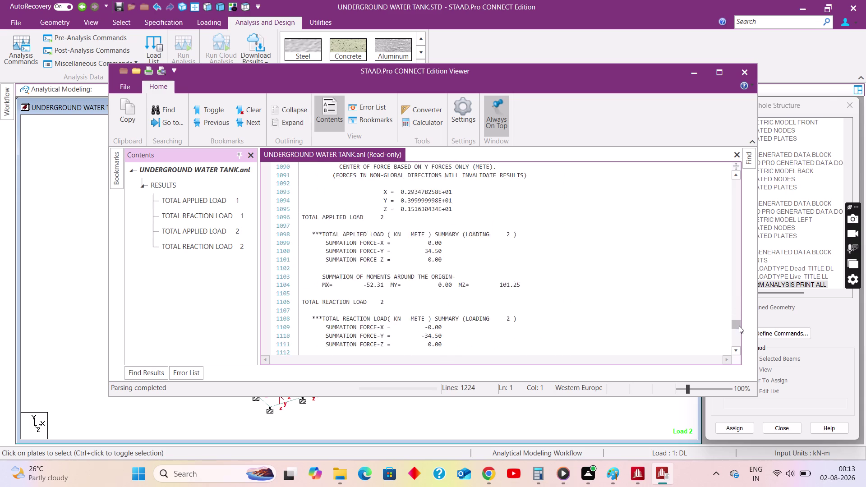
drag(738, 326, 738, 324)
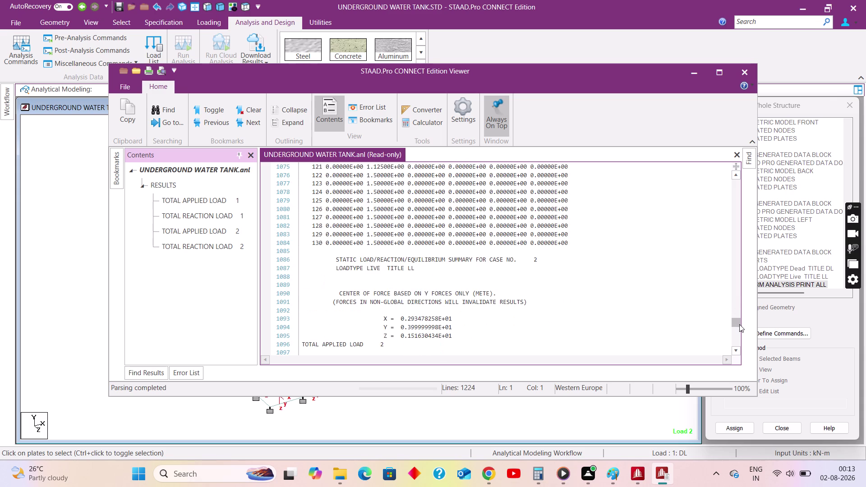
drag(738, 324, 742, 337)
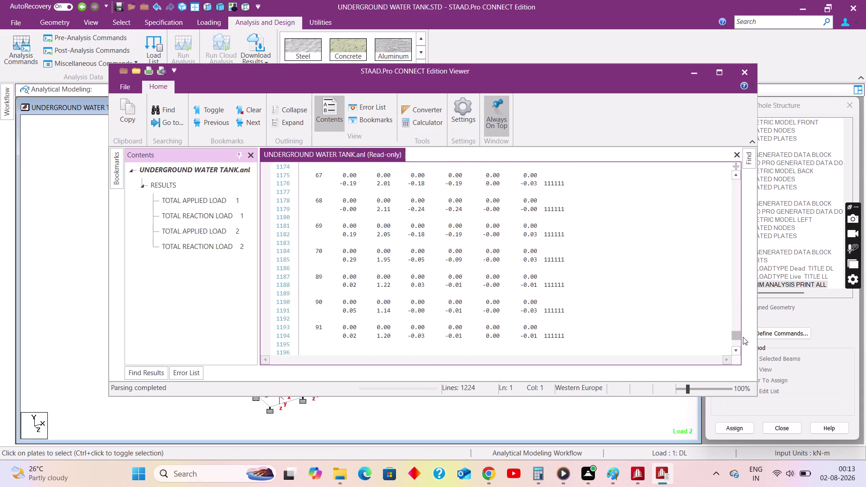
drag(742, 336, 745, 343)
click(745, 76)
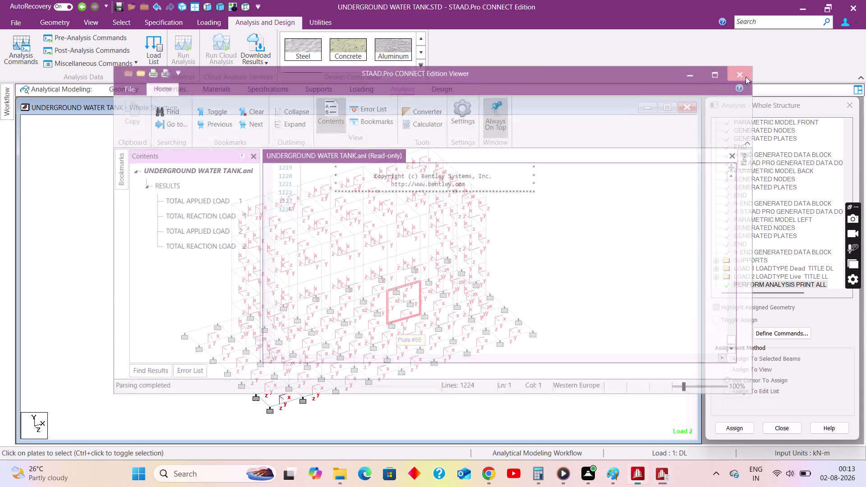
Switch to the Postprocessing workflow with load cases 1 DL and 2 LL.
click(6, 107)
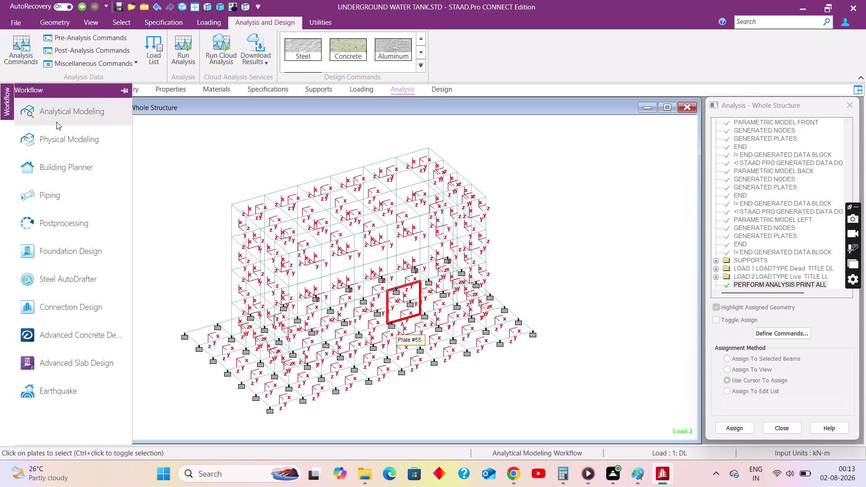
click(83, 231)
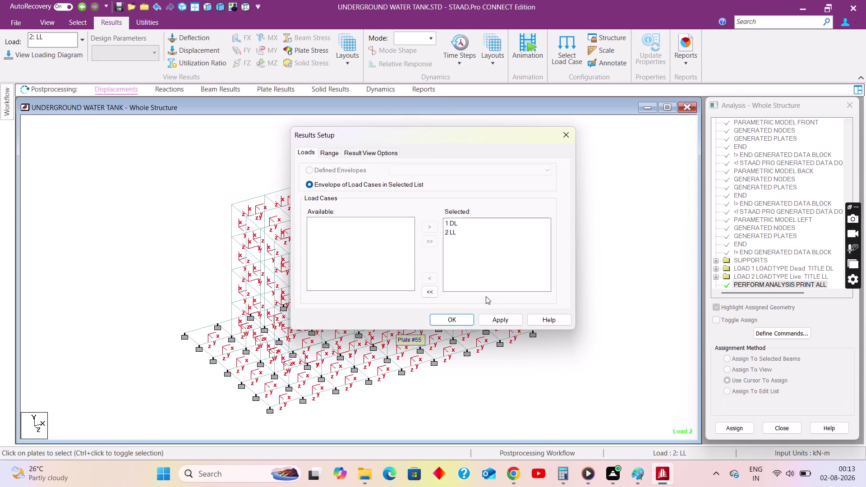
click(500, 322)
click(462, 322)
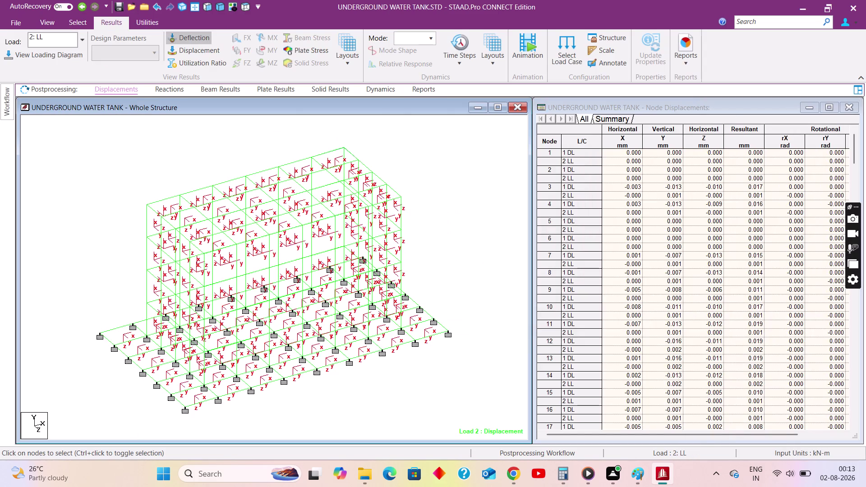
Show support reactions, dismiss the no-beam-results notice, and open Plate Results.
click(164, 91)
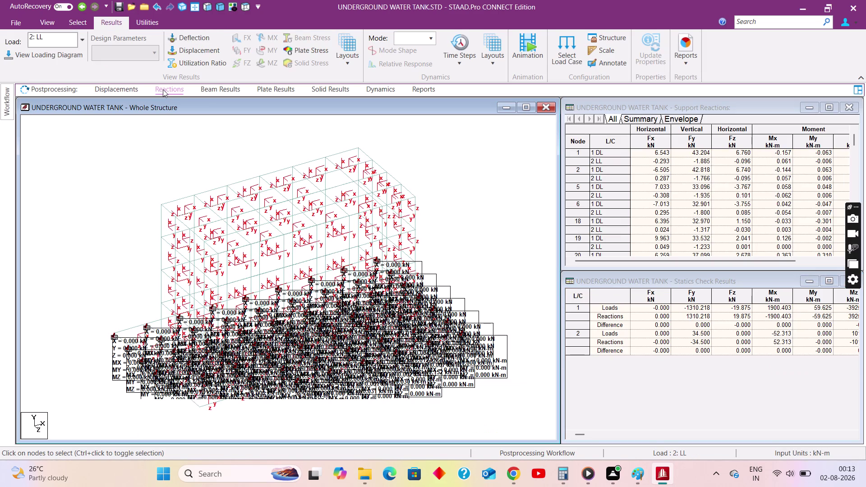
click(229, 89)
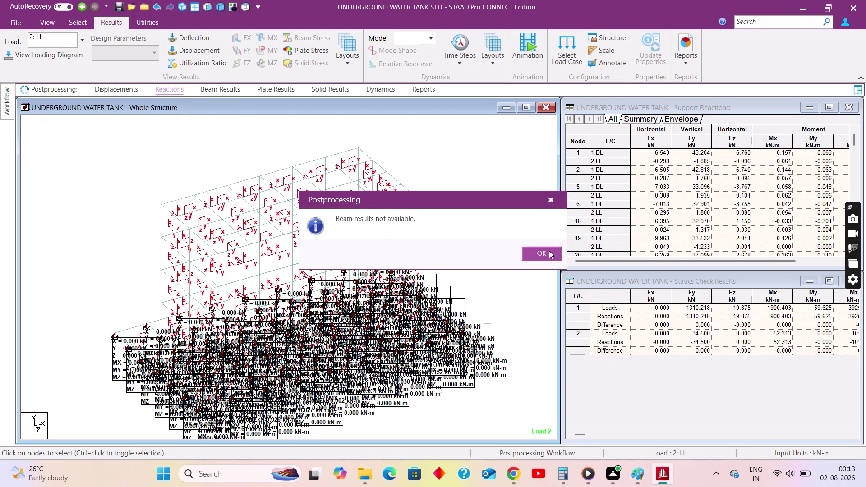
click(546, 254)
click(265, 91)
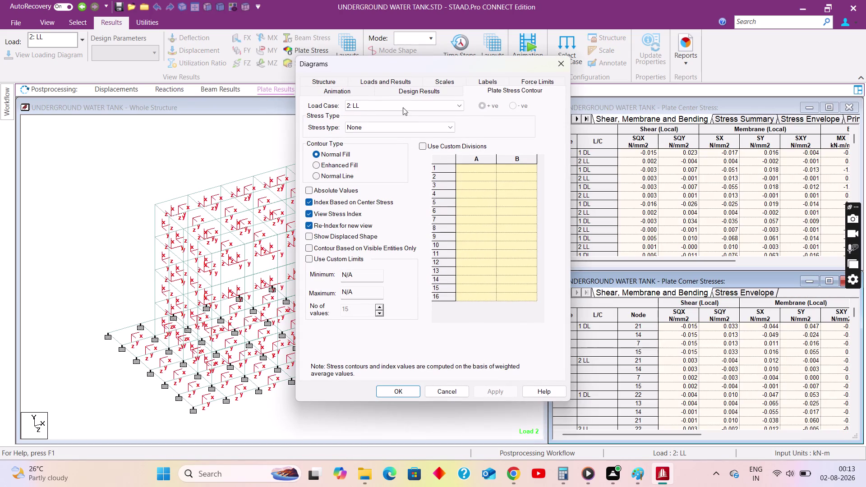
Contour Max Absolute plate stress for load case 1 DL on the displaced shape.
click(373, 105)
click(366, 117)
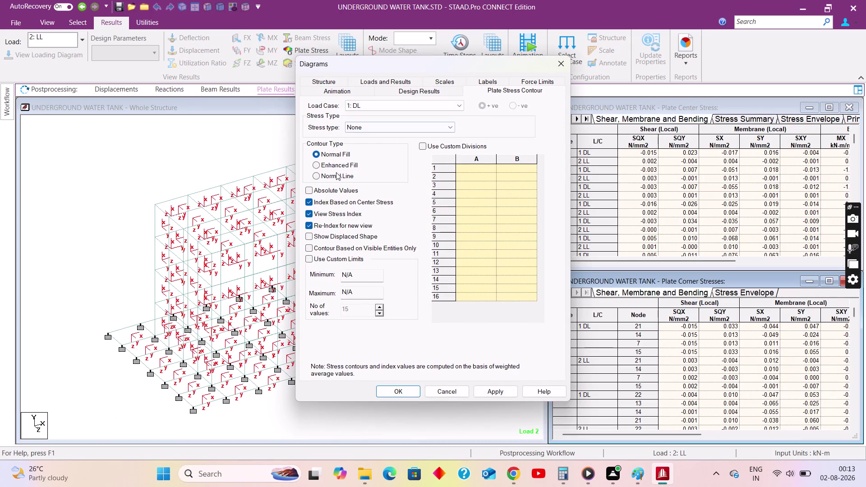
click(366, 131)
click(361, 143)
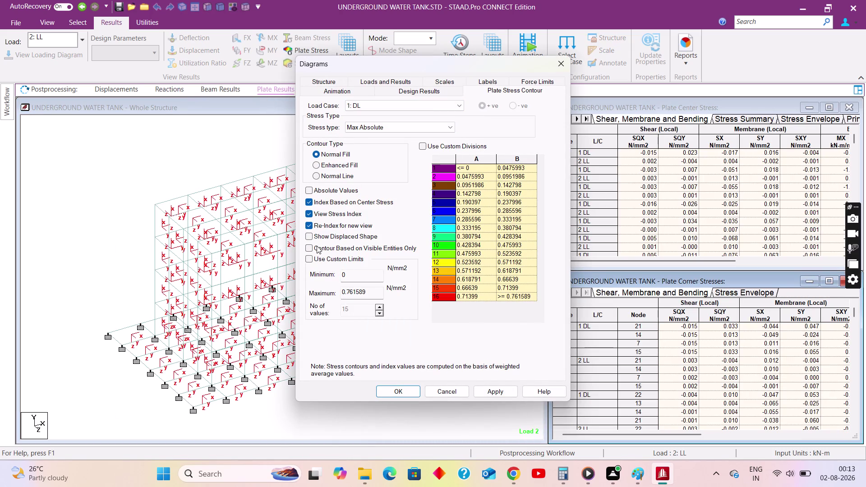
click(311, 237)
click(483, 390)
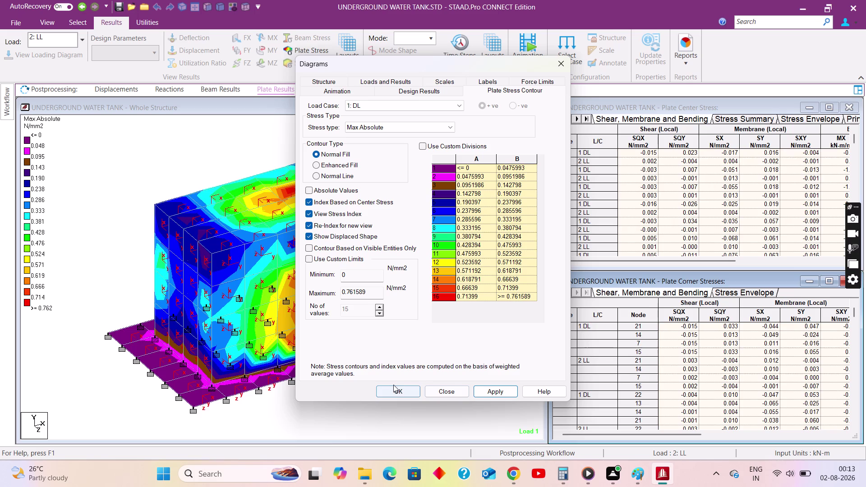
click(393, 384)
click(398, 392)
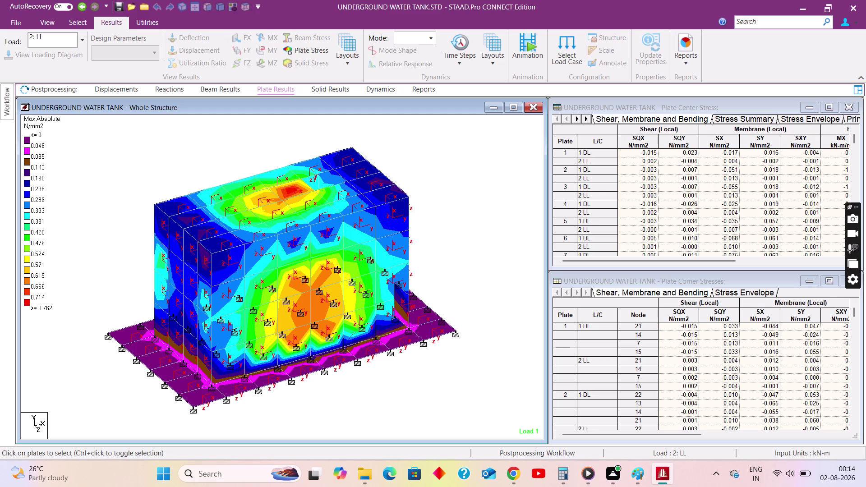
Return to the Analytical Modeling workflow.
click(444, 183)
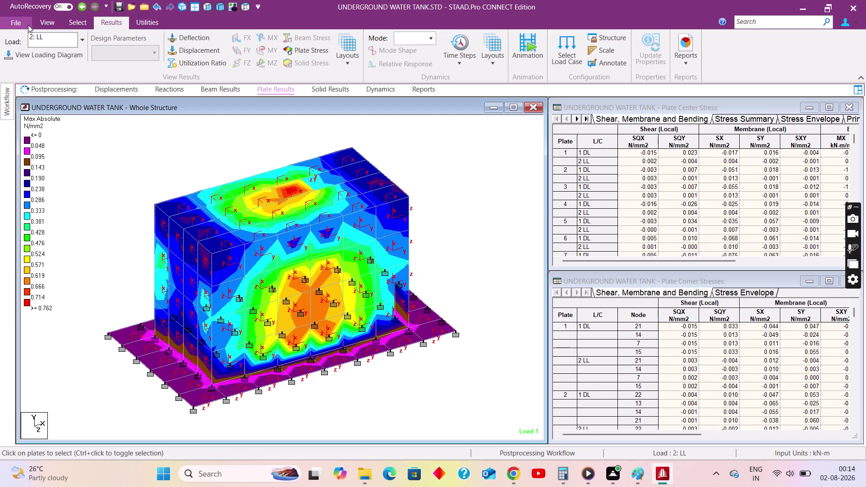
click(23, 25)
click(22, 23)
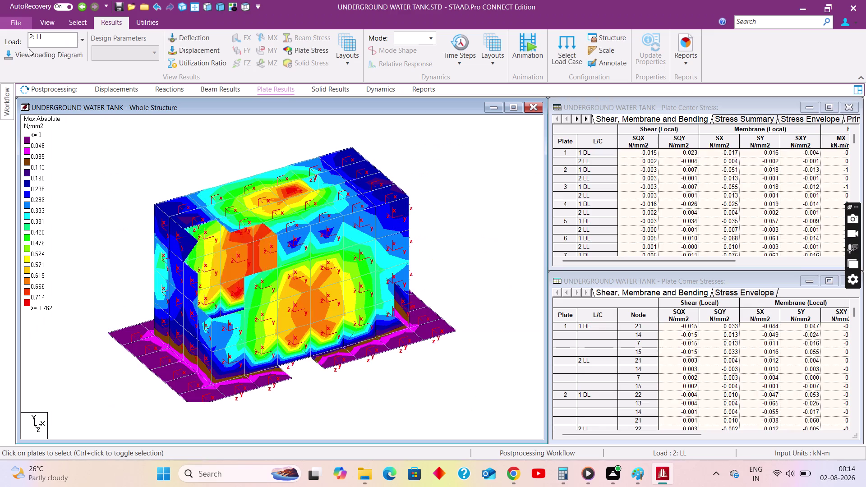
click(10, 104)
click(38, 111)
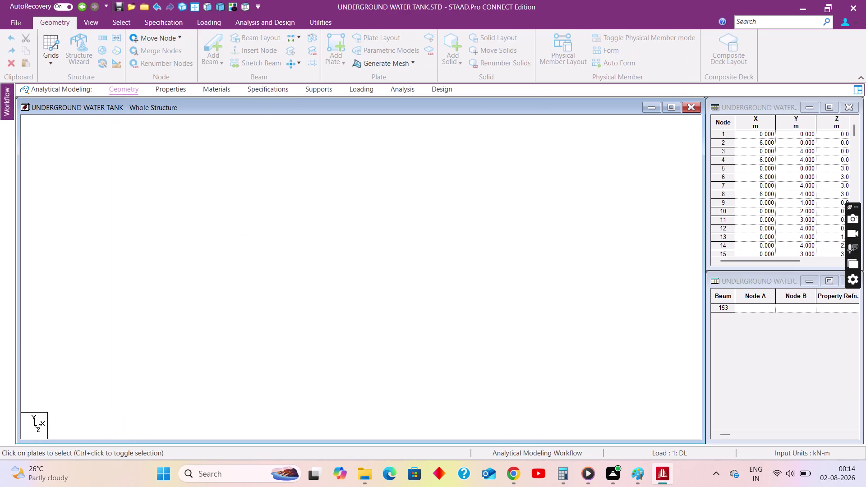
Start a concrete design using the IS456 code.
click(446, 90)
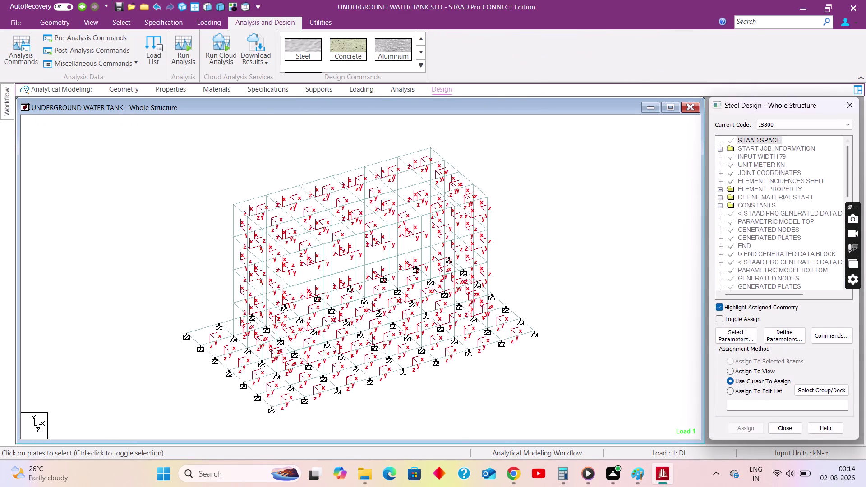
click(343, 53)
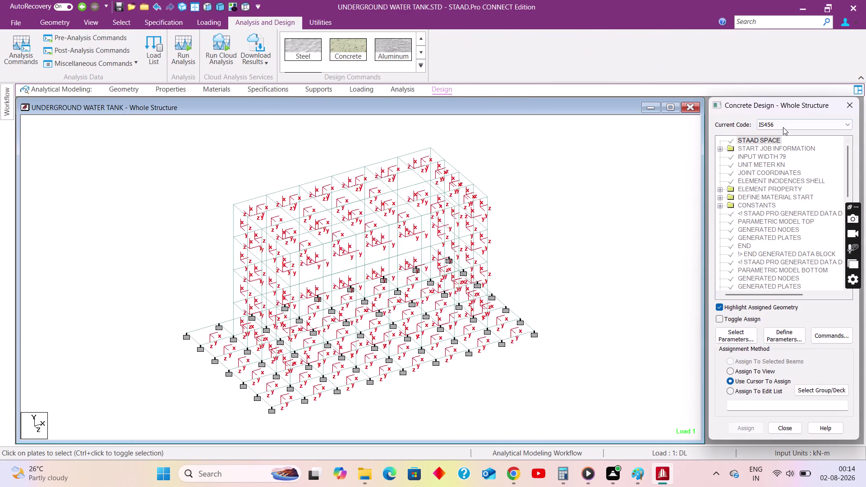
click(781, 126)
click(782, 126)
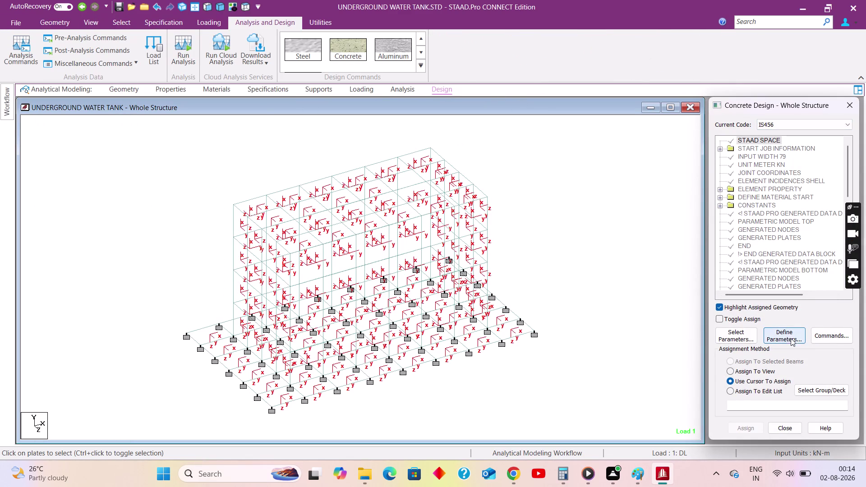
Add the FC concrete strength parameter of 25000 kN/m².
click(790, 338)
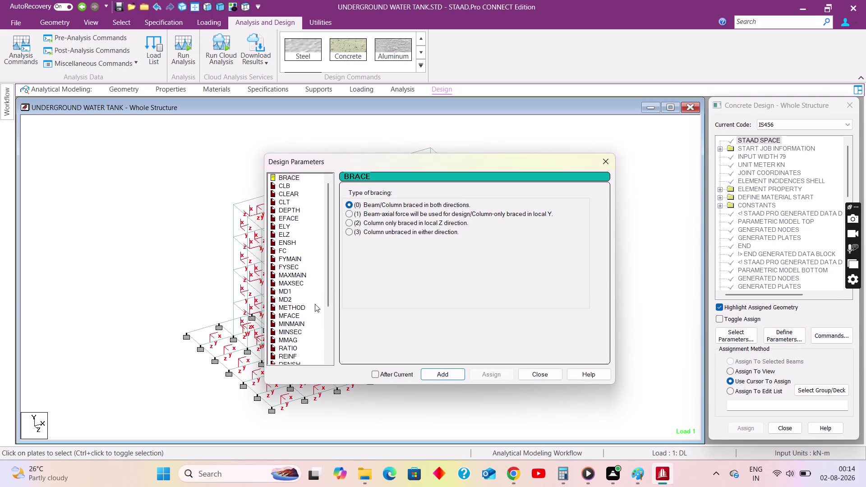
click(283, 251)
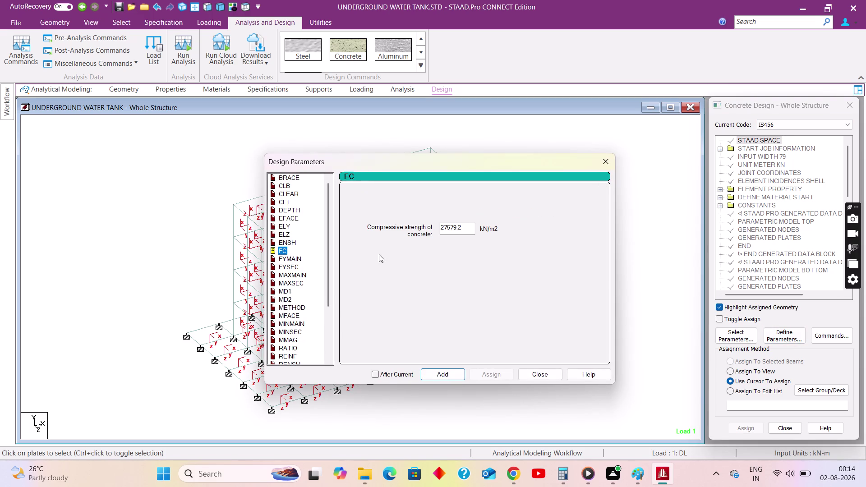
drag(471, 227, 415, 224)
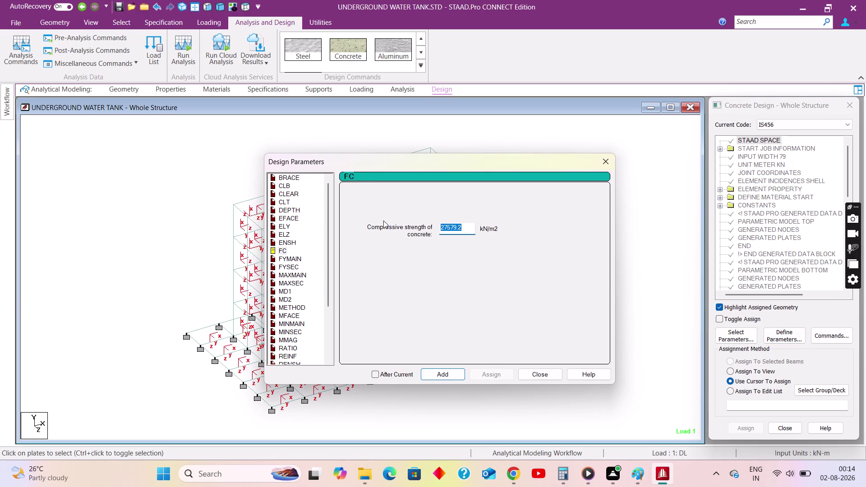
key(2)
key(5)
key(0)
key(0)
key(0)
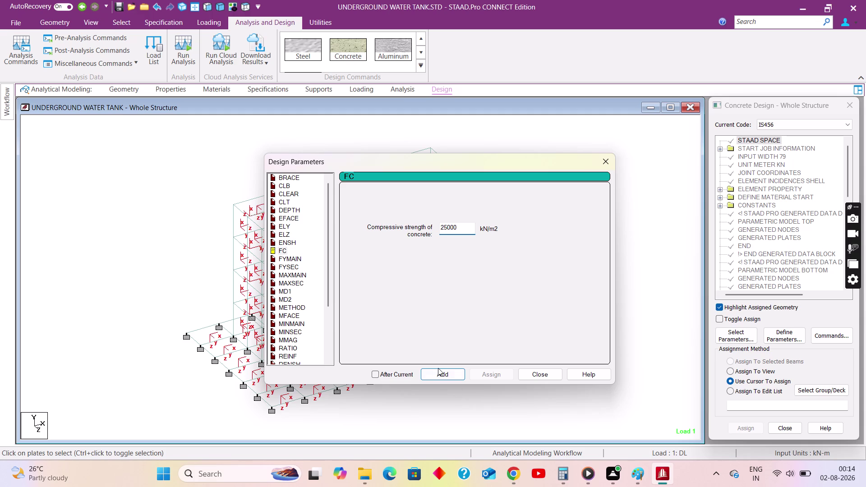
click(442, 375)
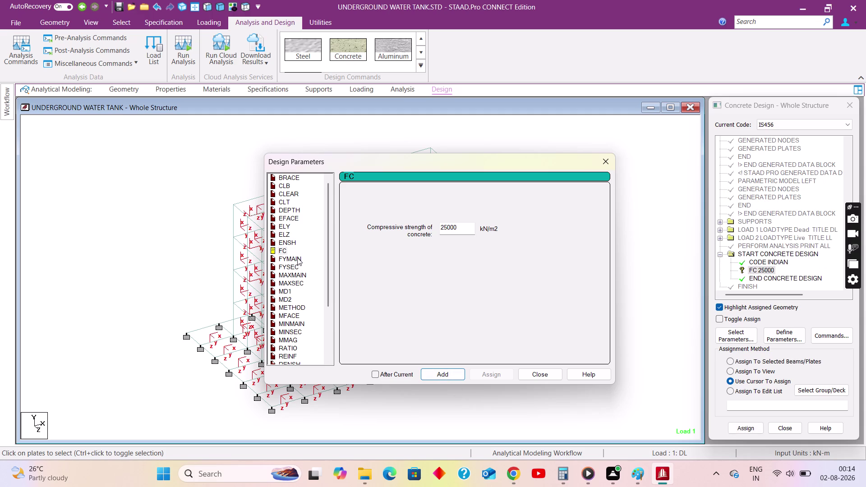
Add the FYMAIN main reinforcement yield strength of 415000.
click(297, 257)
drag(471, 229, 450, 235)
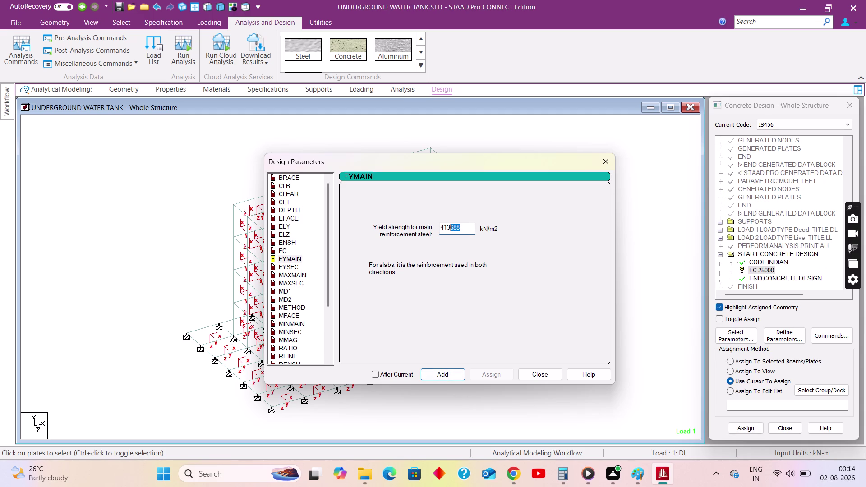
drag(450, 236, 446, 238)
key(5)
key(0)
key(0)
key(0)
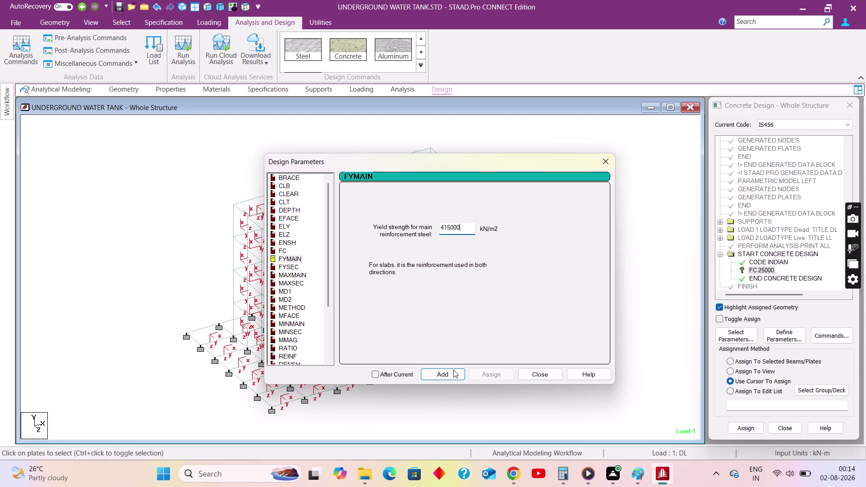
click(453, 373)
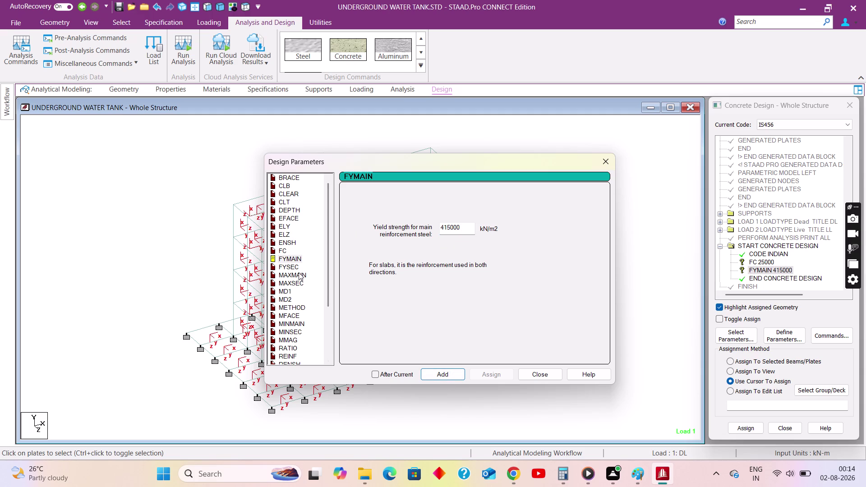
Add the TRACK parameter with value 2 and finish defining parameters.
scroll(down, 3)
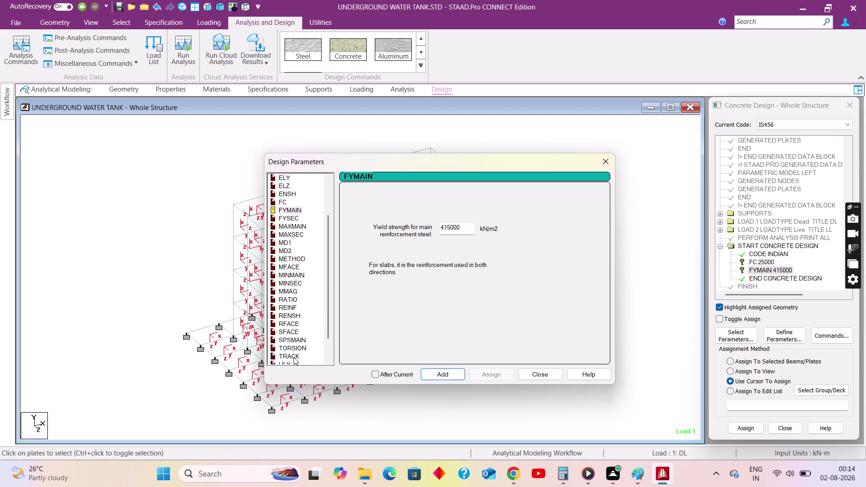
click(293, 358)
click(373, 224)
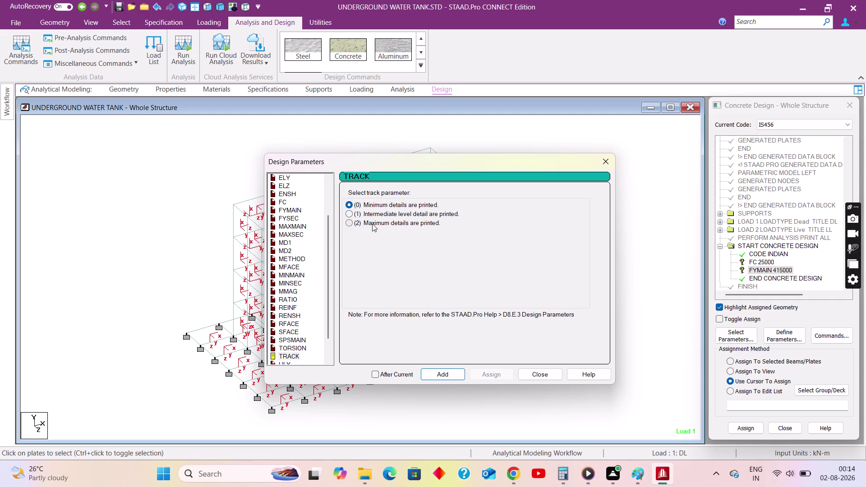
click(440, 372)
click(540, 377)
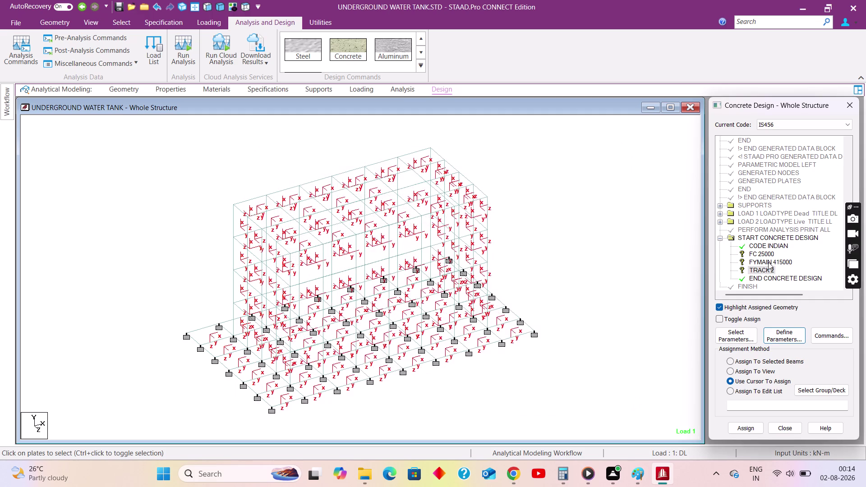
Assign FYMAIN 415000 and the other design parameters to the whole view.
click(764, 255)
click(744, 371)
click(747, 423)
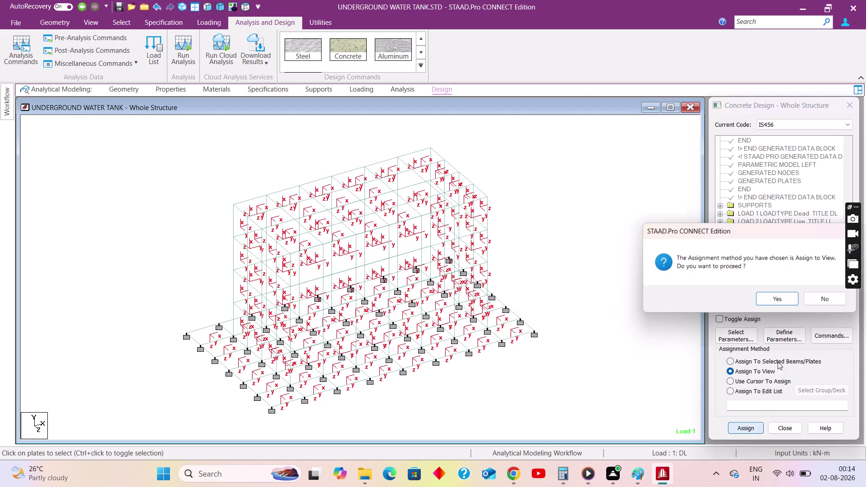
click(792, 301)
click(763, 262)
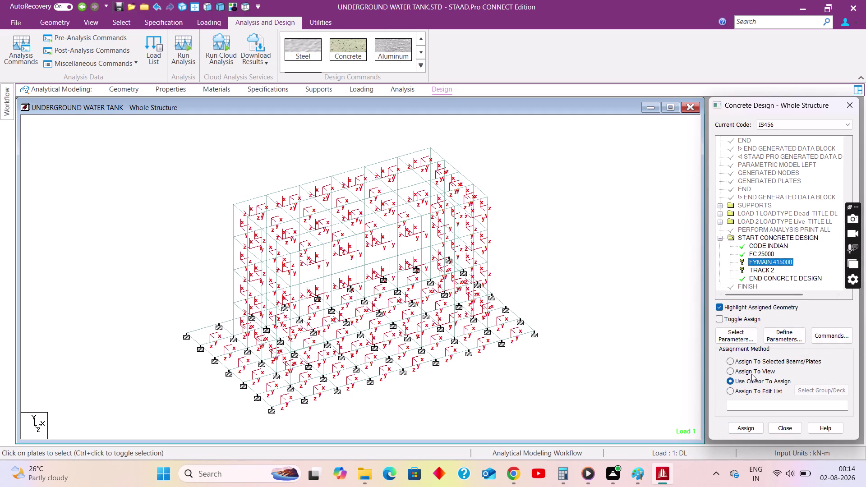
click(751, 374)
click(746, 428)
click(785, 300)
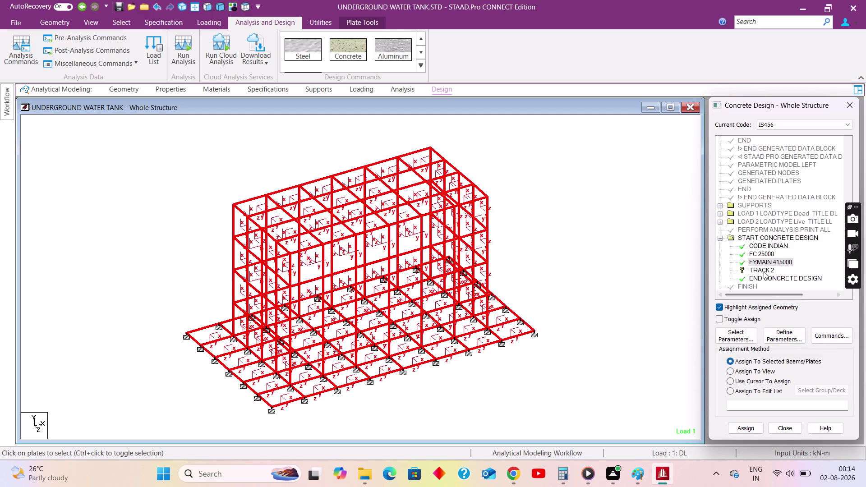
click(763, 269)
click(739, 373)
click(742, 429)
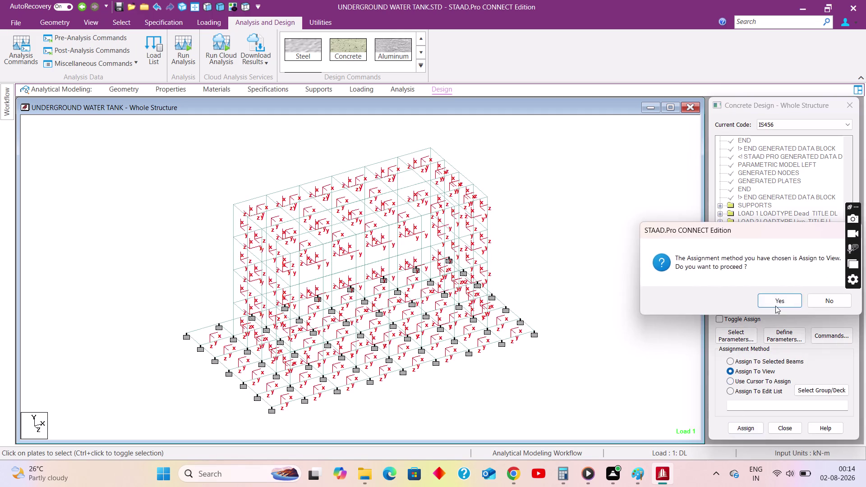
click(776, 303)
Add Design Slab/Element and concrete Take Off commands to the design block.
click(815, 328)
click(587, 206)
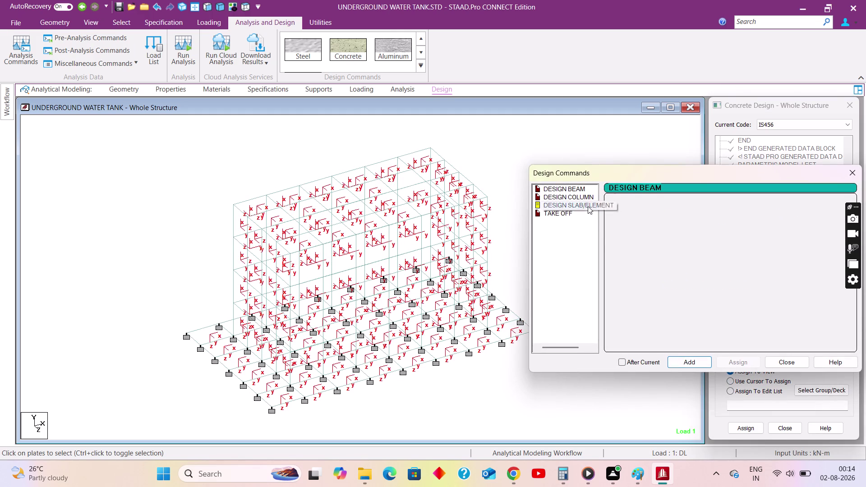
click(695, 362)
click(561, 213)
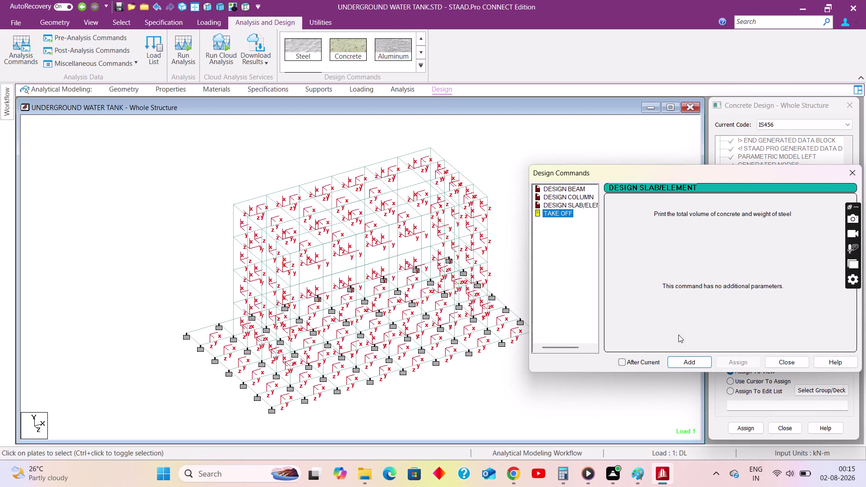
click(687, 361)
click(780, 359)
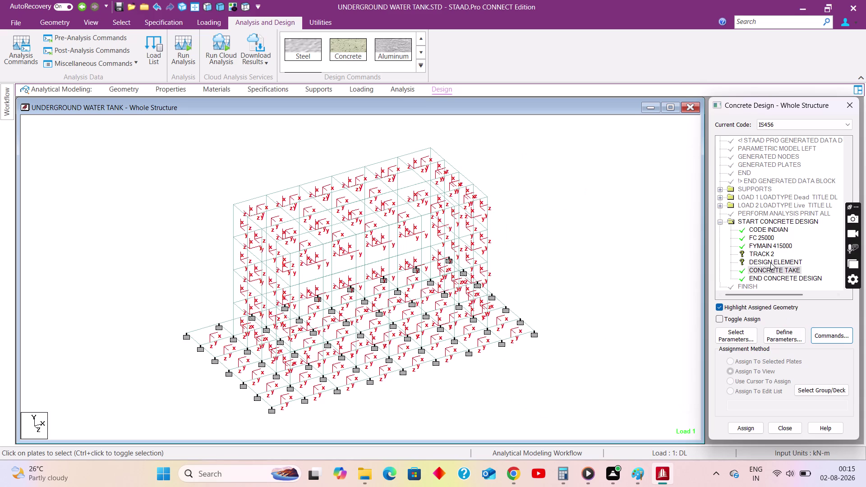
Assign TRACK 2 and the Design Element command to the whole view.
click(762, 251)
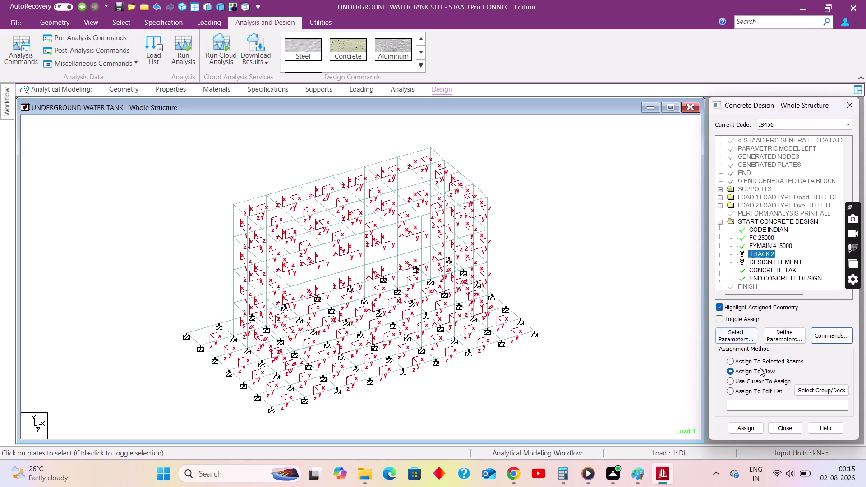
click(747, 427)
click(787, 303)
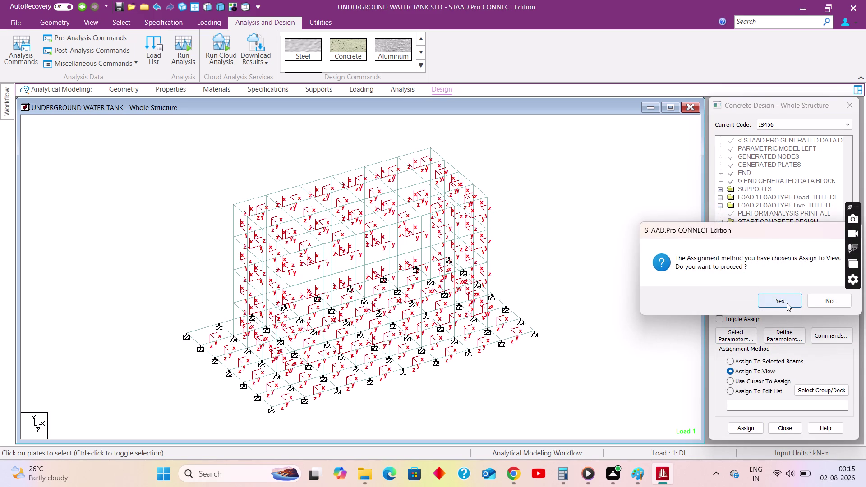
click(769, 261)
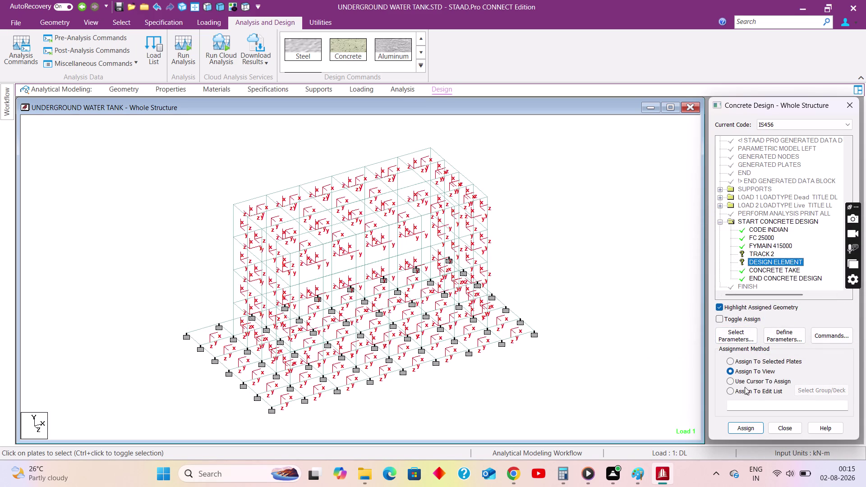
click(747, 428)
click(779, 302)
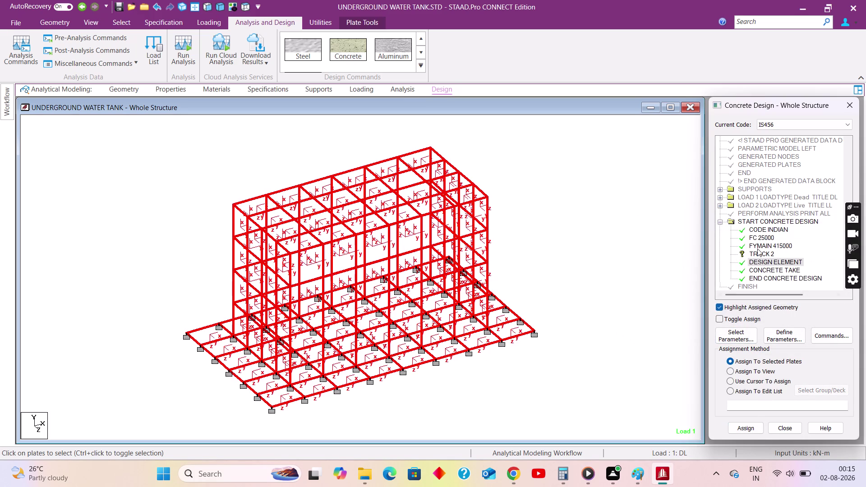
Delete the TRACK 2 parameter and rerun the analysis.
click(757, 254)
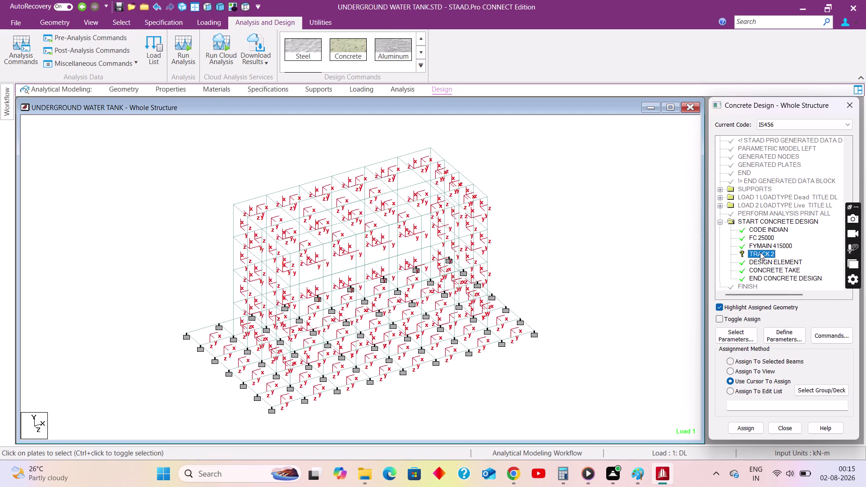
right_click(758, 251)
click(780, 270)
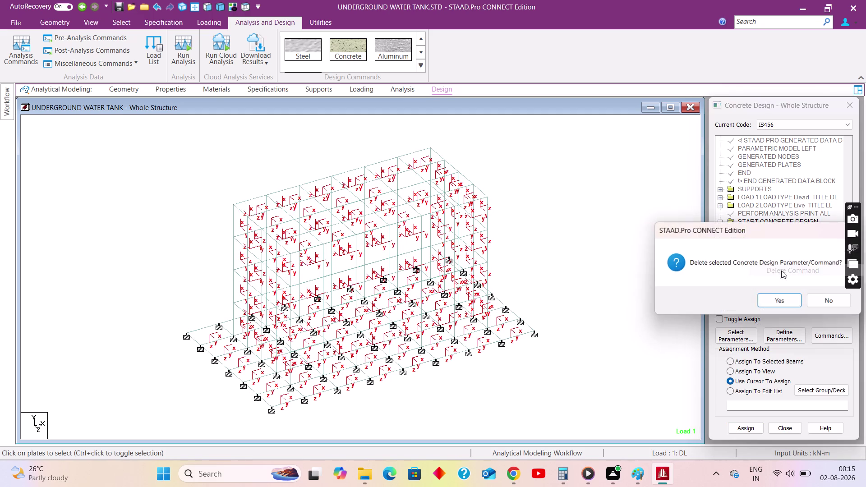
click(781, 302)
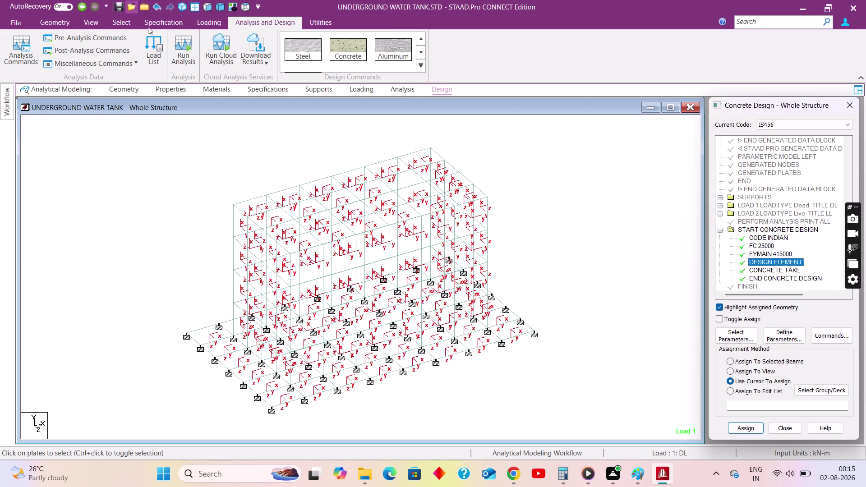
click(180, 51)
Open the output report at the concrete element design summary showing 216 mm²/m reinforcement.
click(368, 304)
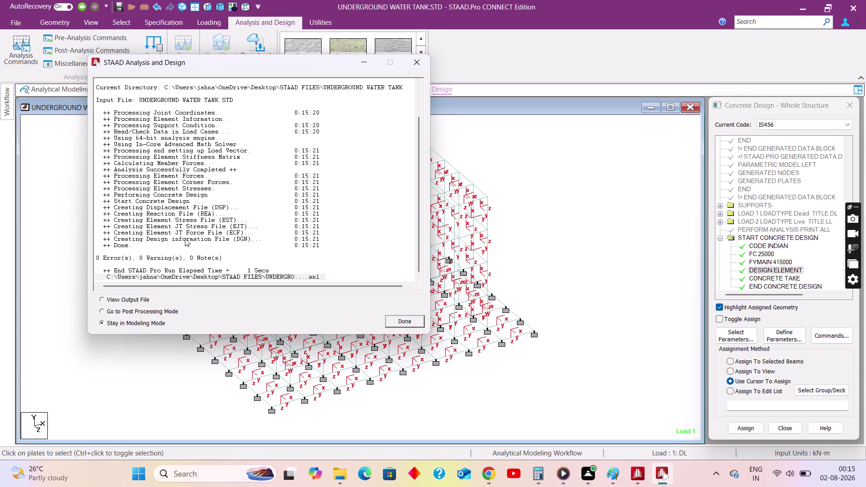
click(120, 301)
click(405, 325)
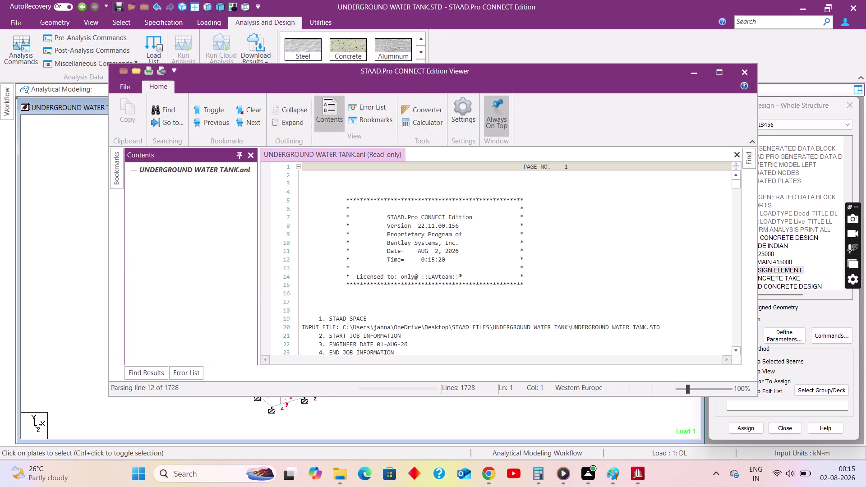
double_click(197, 261)
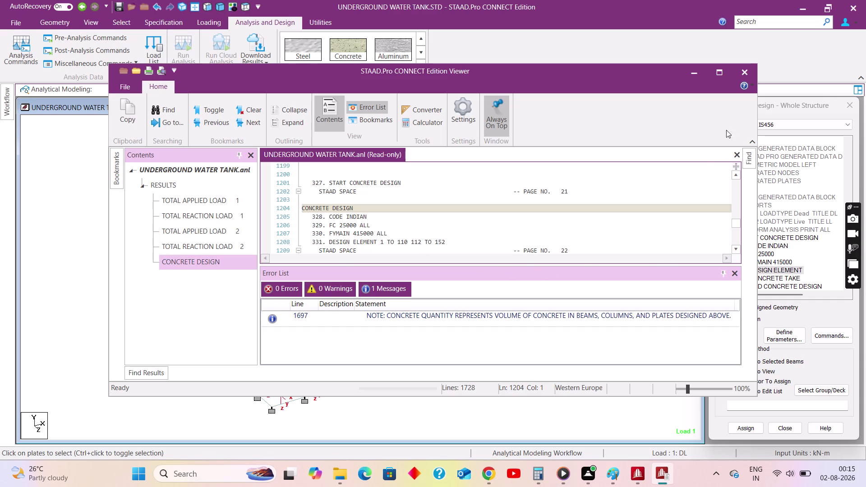
click(723, 76)
Scroll down through the plate concrete design output to the report's end.
scroll(down, 3)
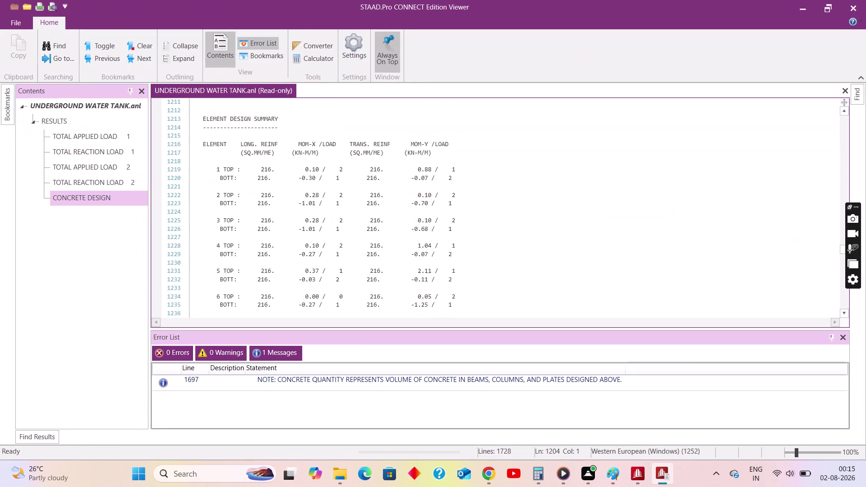
scroll(down, 3)
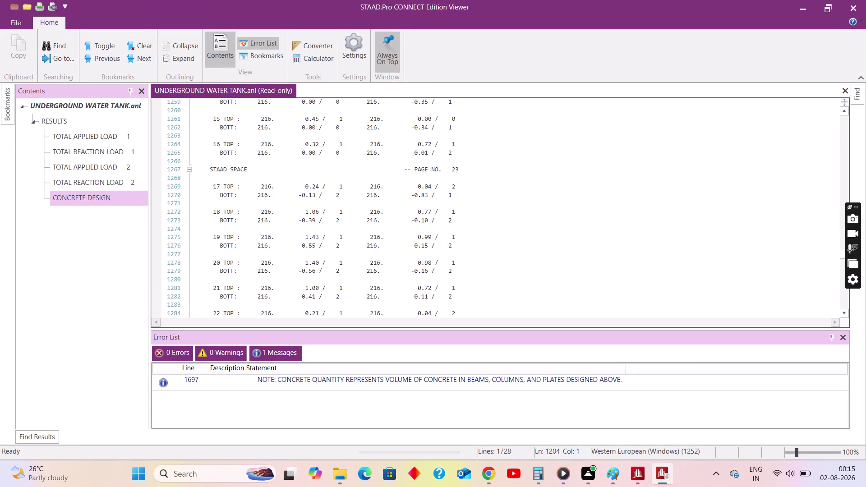
scroll(down, 3)
scroll(down, 3)
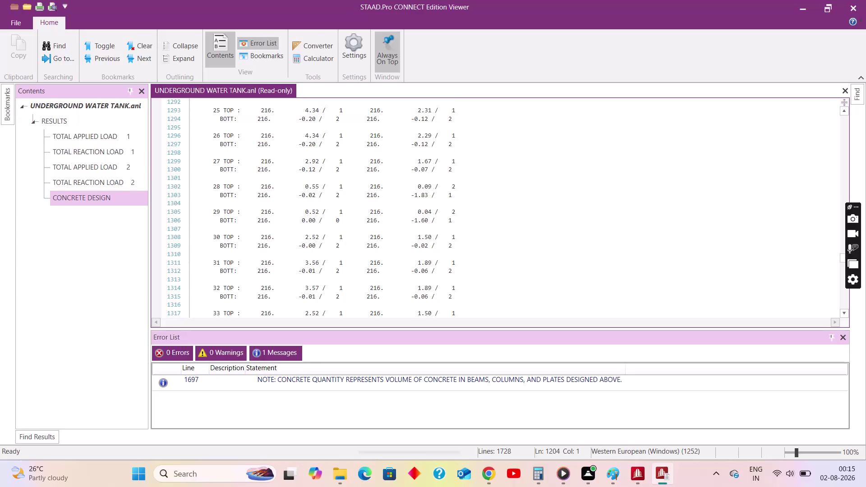
scroll(down, 3)
scroll(down, 3)
scroll(down, 3)
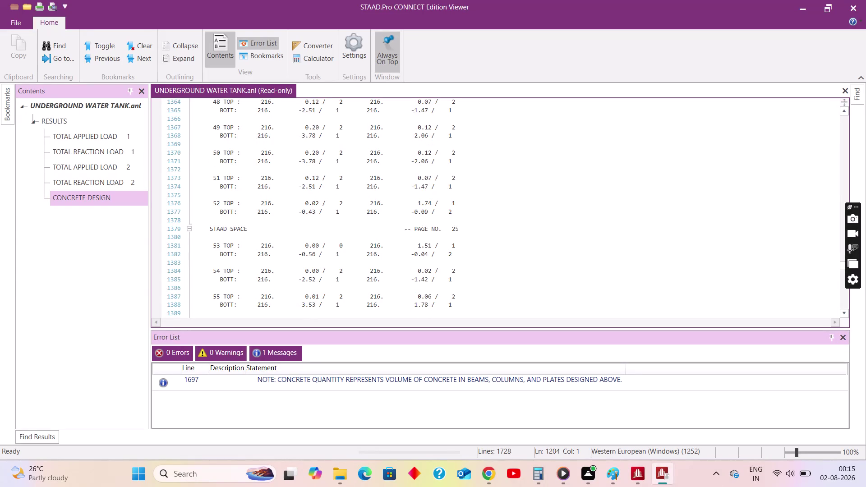
scroll(down, 3)
scroll(down, 3)
scroll(down, 3)
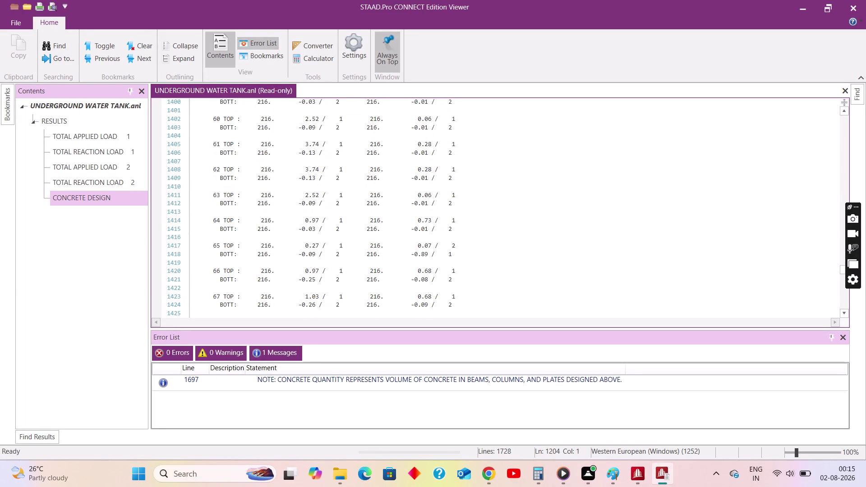
scroll(down, 3)
scroll(down, 3)
scroll(down, 3)
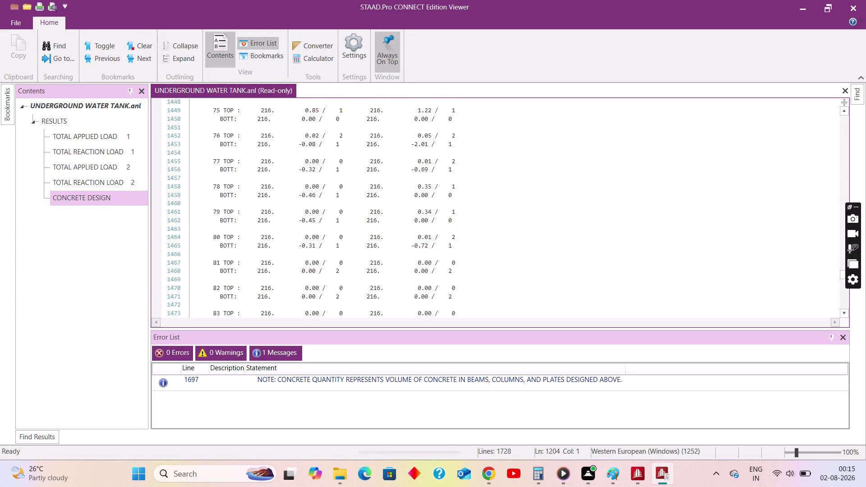
scroll(down, 3)
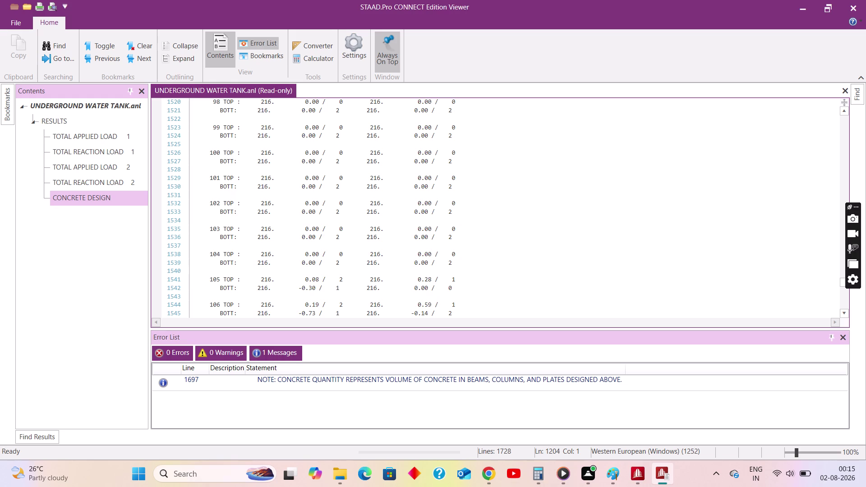
scroll(down, 3)
scroll(down, 3)
scroll(down, 3)
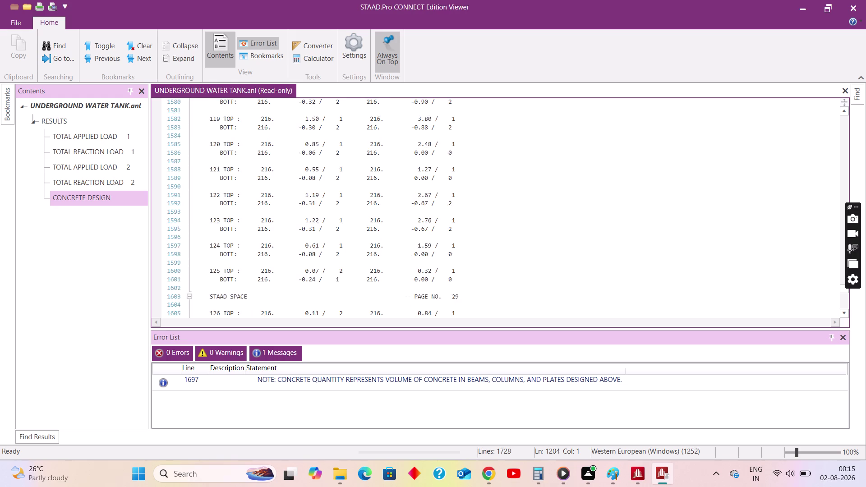
scroll(down, 3)
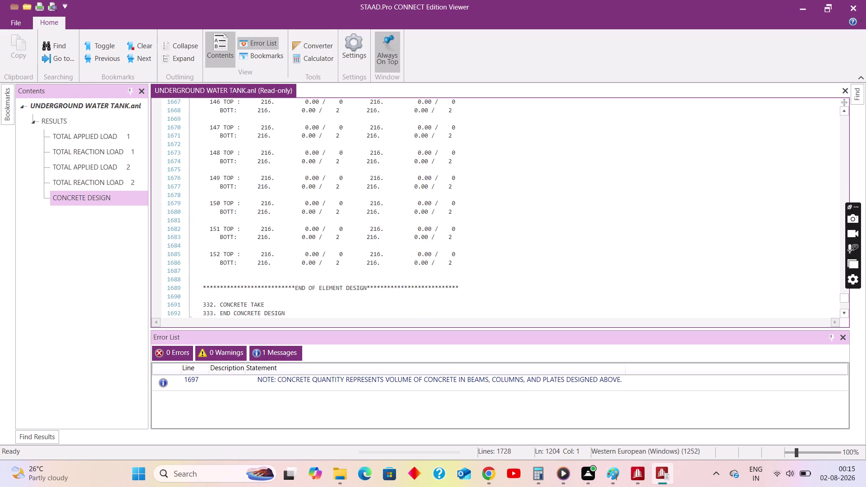
scroll(down, 3)
scroll(up, 3)
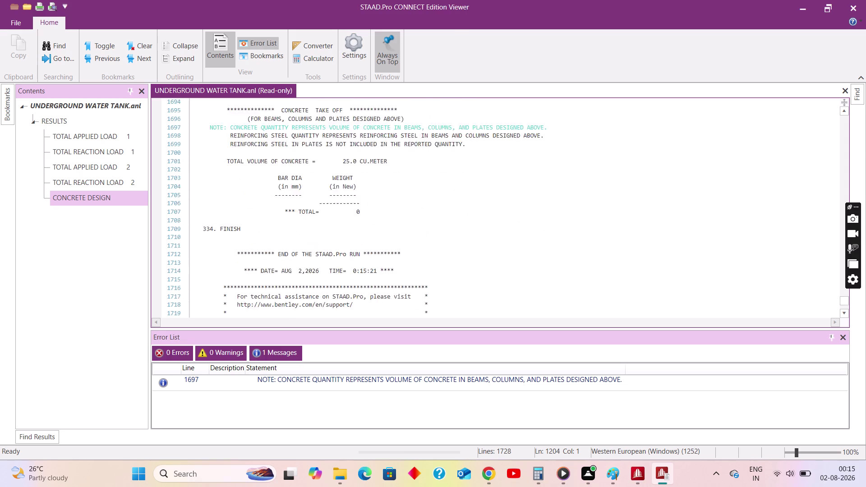
scroll(up, 3)
scroll(down, 3)
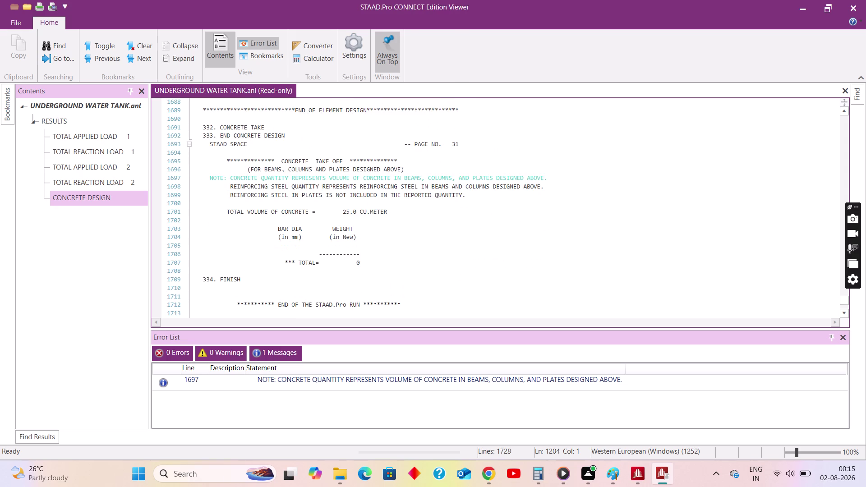
Highlight the 25.0 m³ concrete take-off total, scroll back up and close the Viewer.
drag(409, 209, 183, 214)
scroll(up, 3)
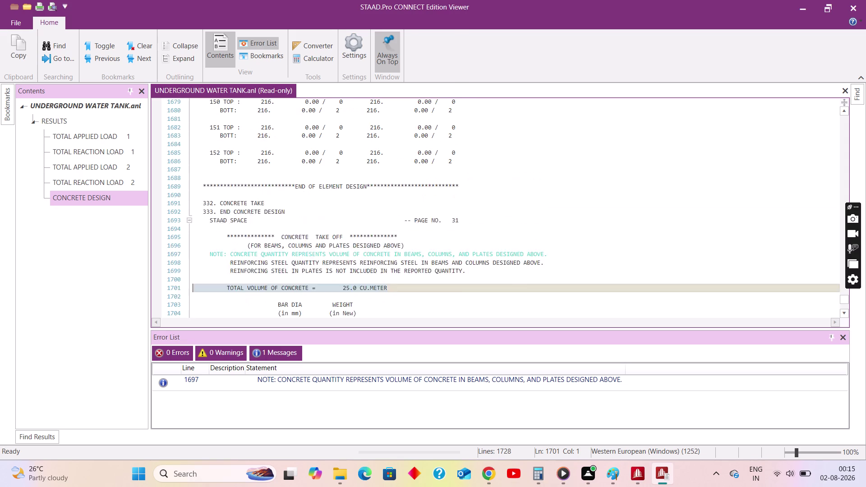
scroll(up, 3)
scroll(up, 3)
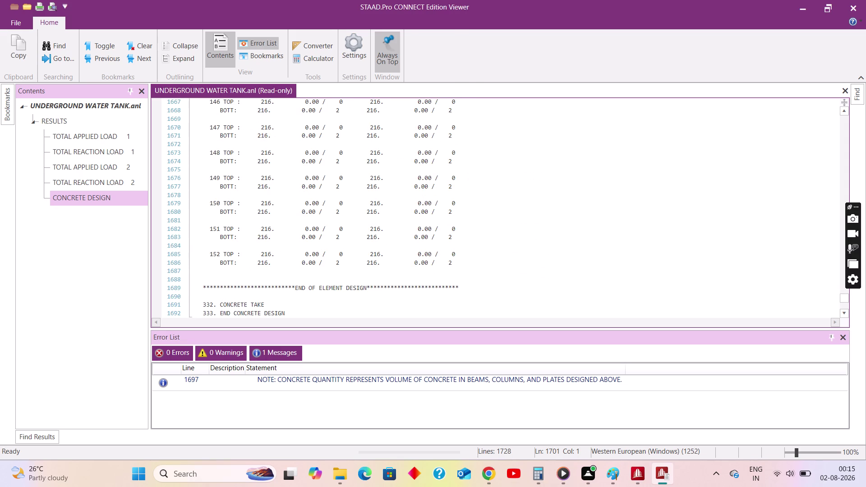
scroll(up, 3)
scroll(up, 3)
scroll(up, 3)
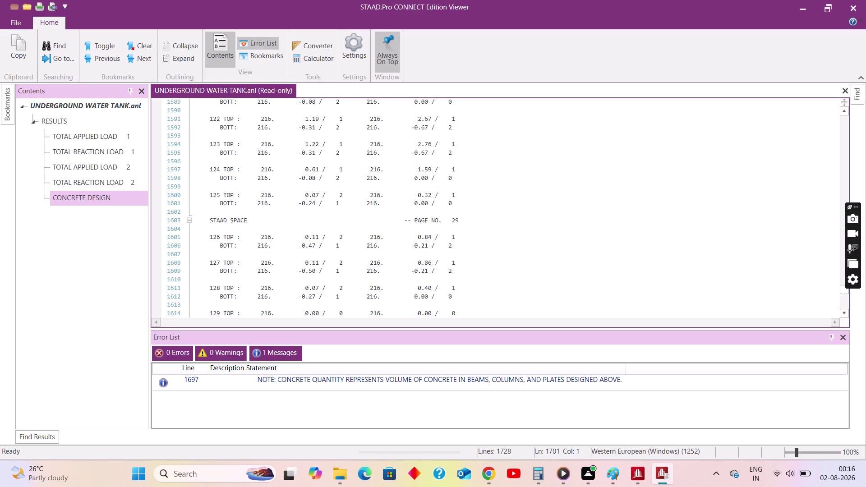
scroll(up, 3)
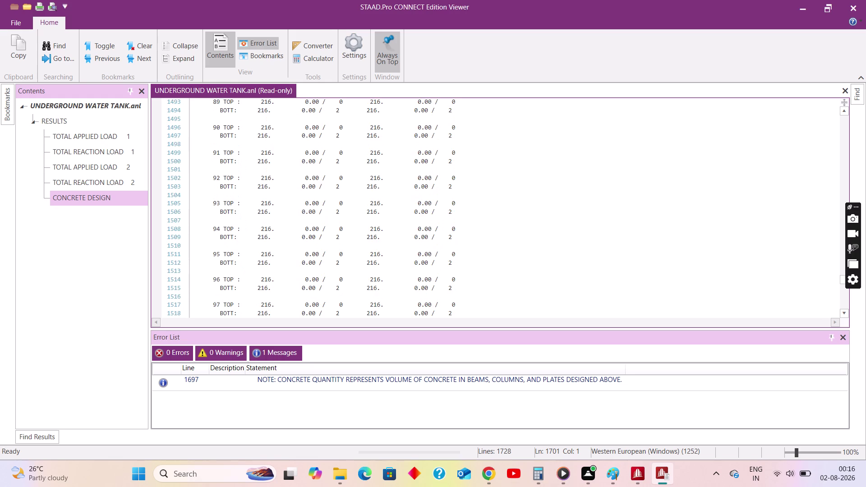
scroll(up, 3)
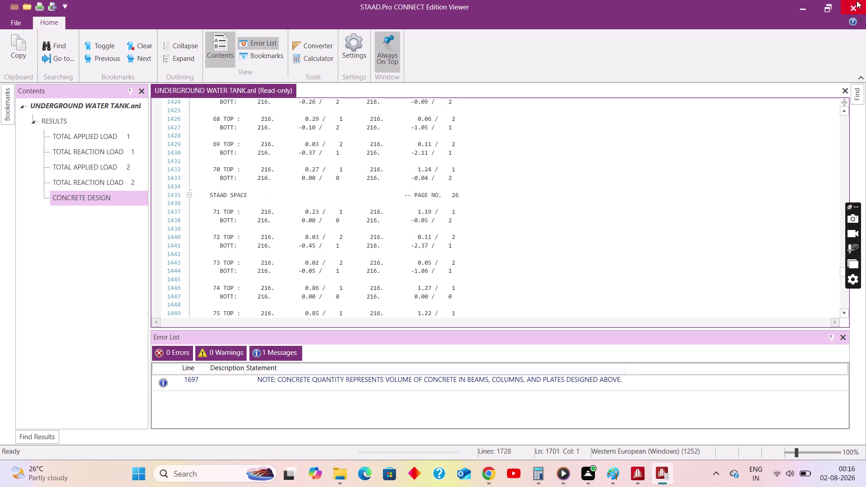
click(860, 5)
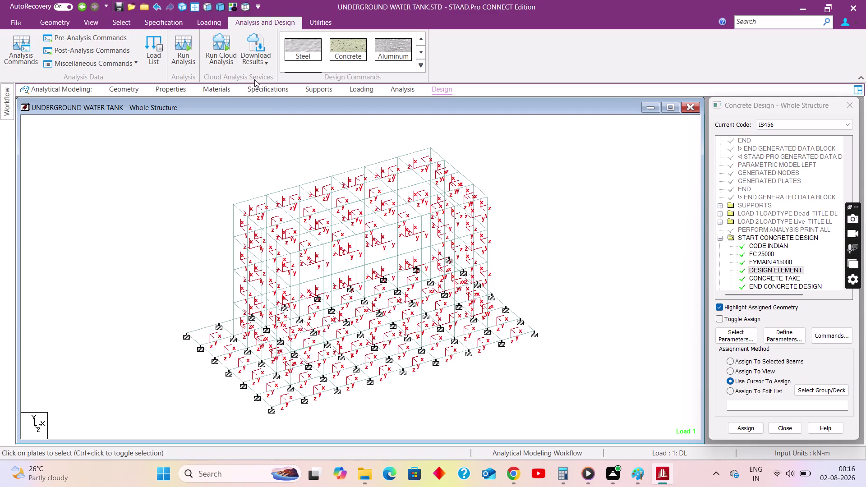
Inspect plate 128's geometry, centre, principal and corner stress results.
double_click(260, 205)
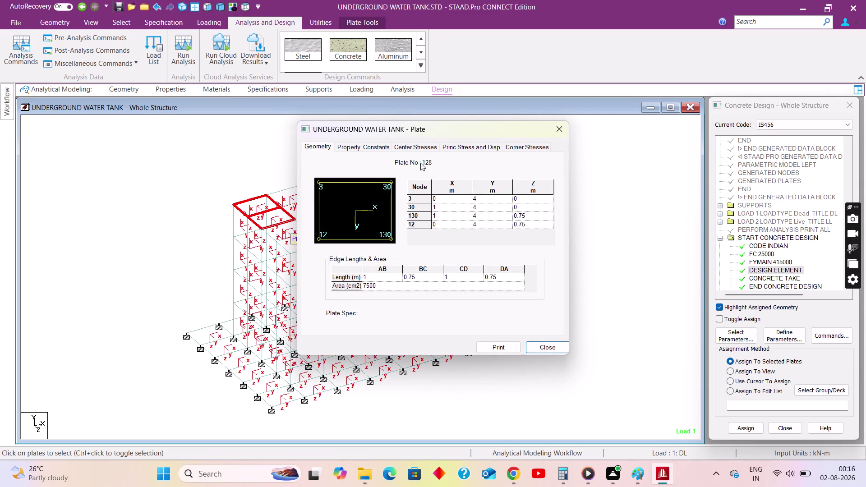
click(361, 147)
click(405, 147)
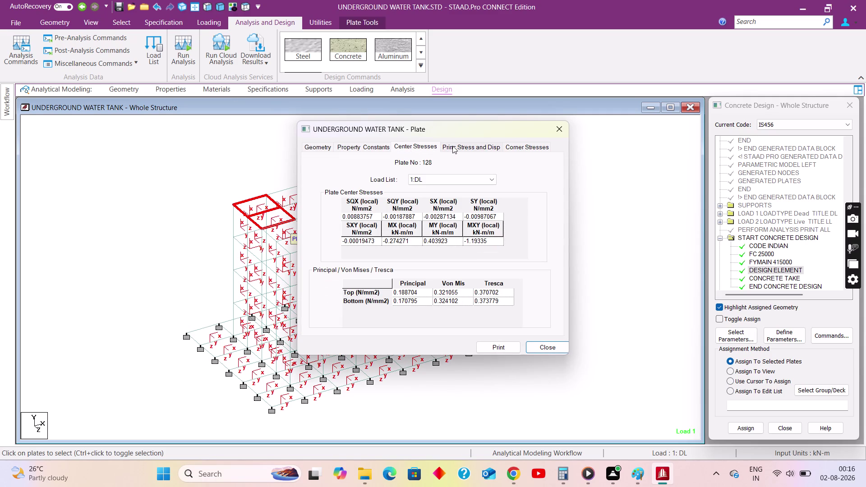
click(453, 146)
click(522, 147)
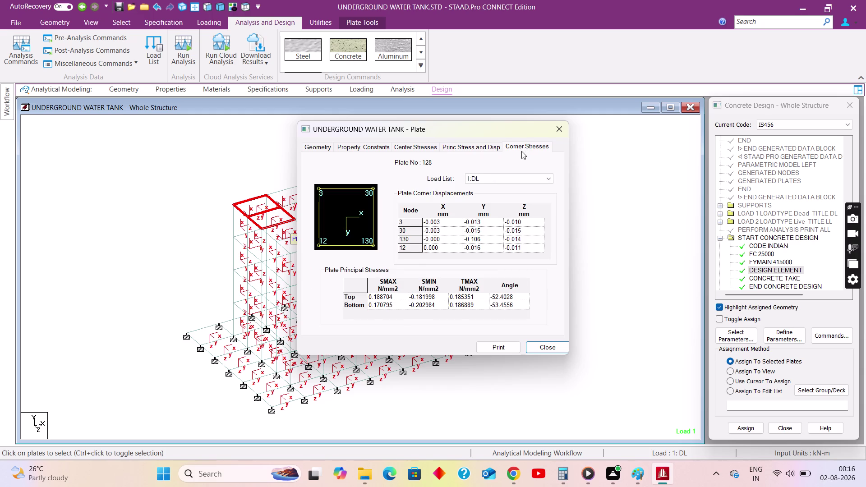
click(301, 148)
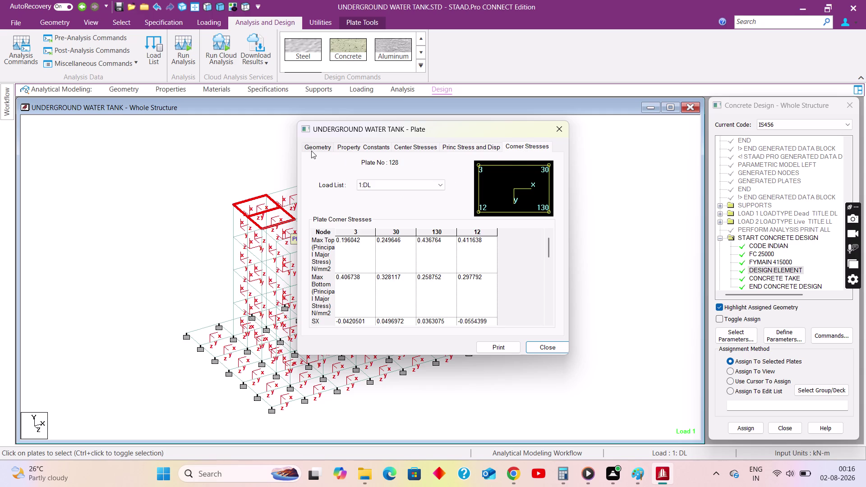
click(312, 151)
click(366, 151)
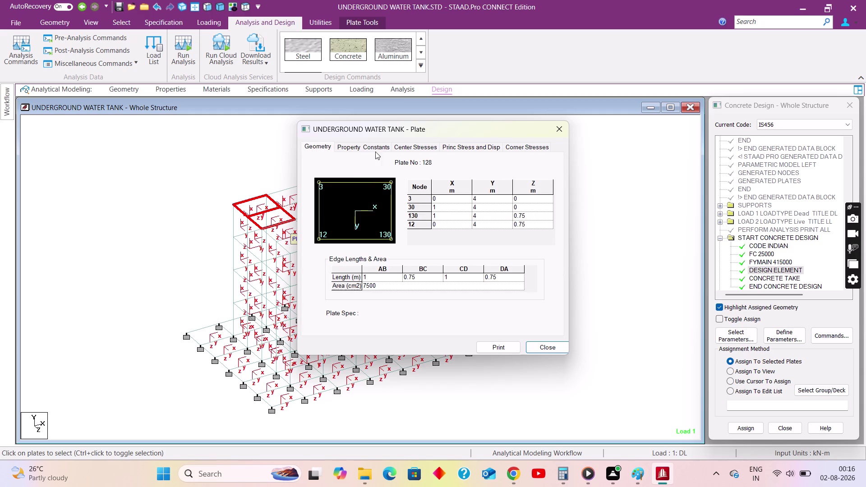
click(562, 128)
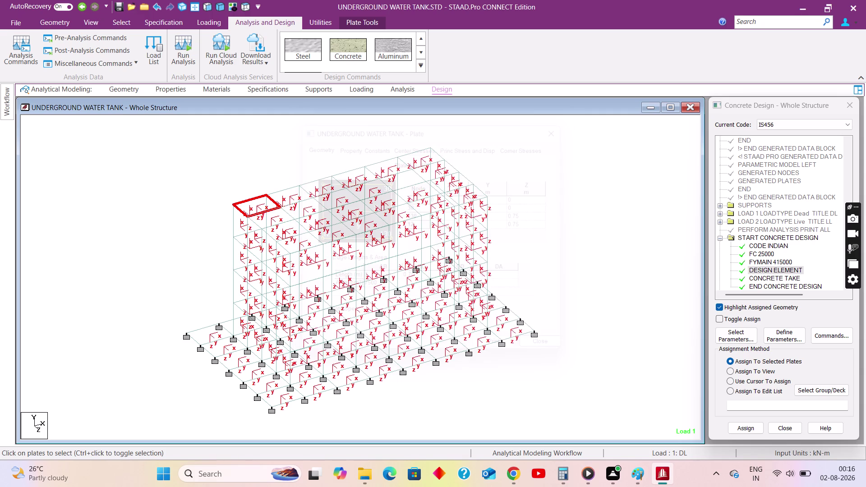
Check plate 8's details, then plate 143's centre and principal stress results.
double_click(238, 258)
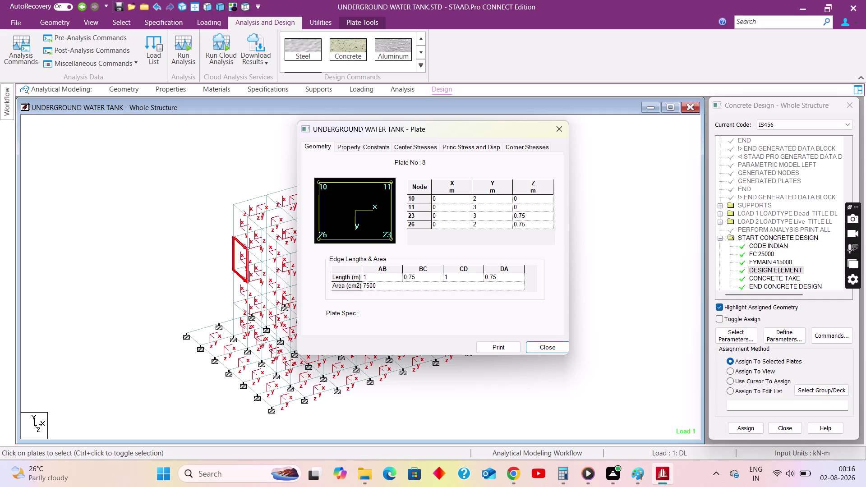
click(556, 129)
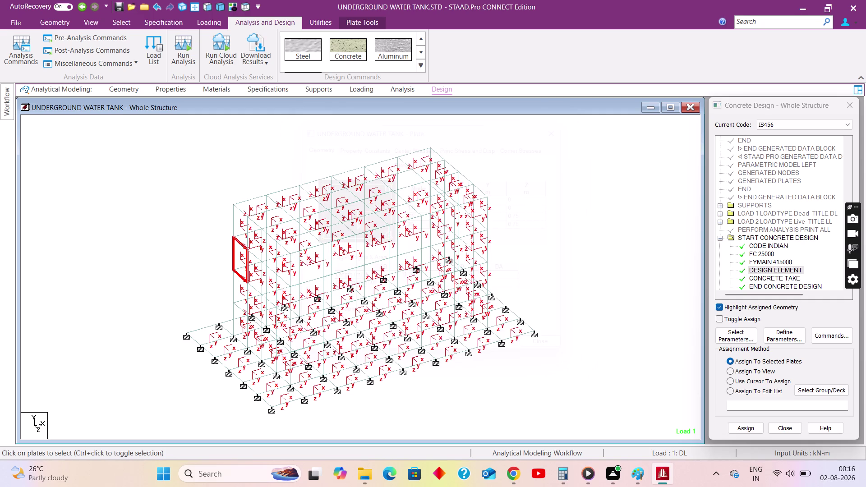
double_click(385, 365)
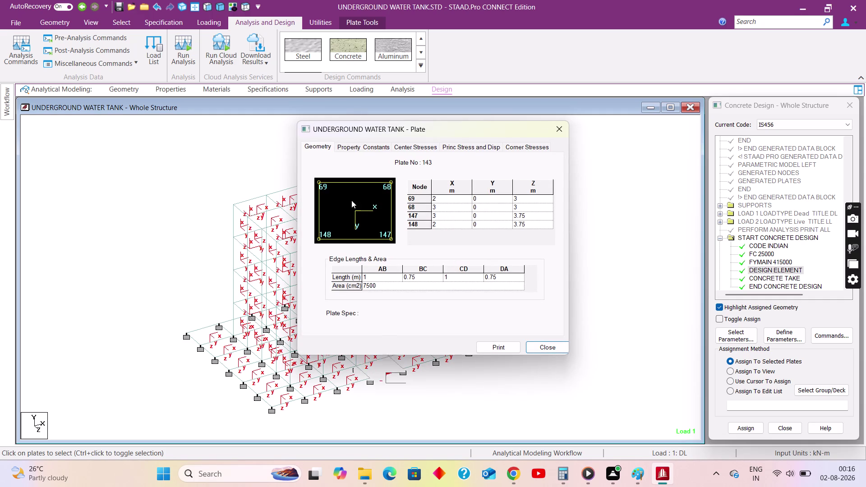
click(367, 148)
click(428, 150)
click(461, 149)
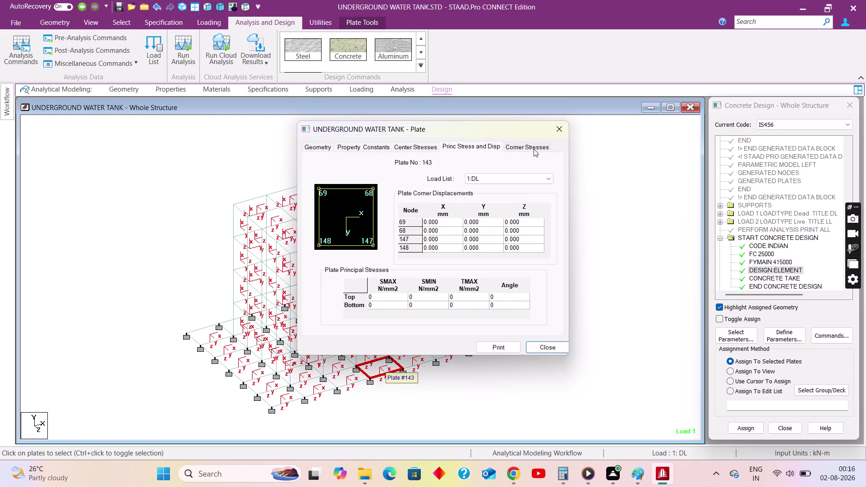
click(556, 131)
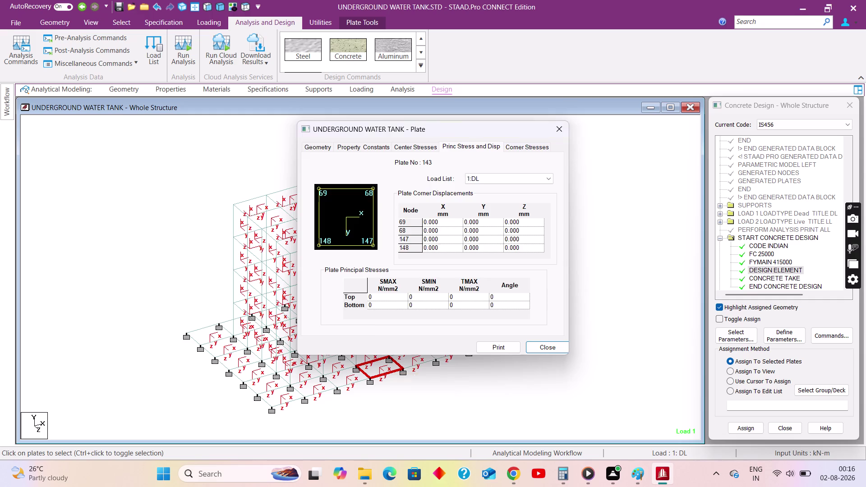
click(787, 338)
click(290, 260)
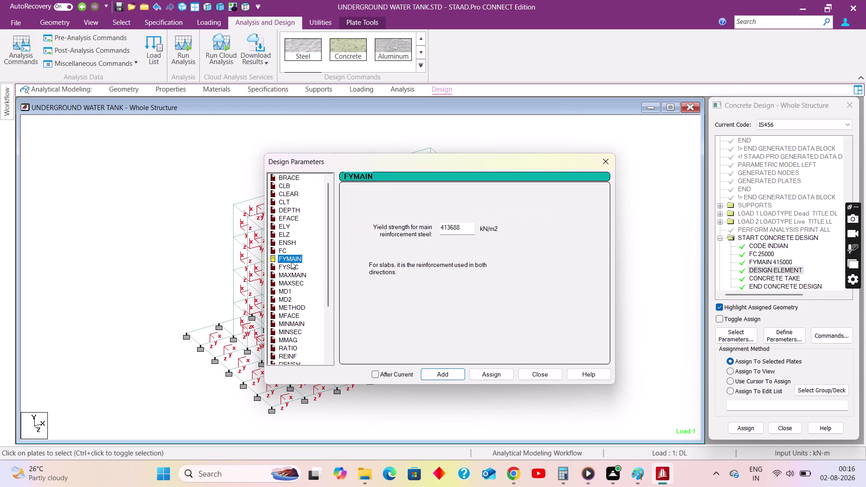
Add the MAXMAIN 10 mm, MAXSEC 8 mm, MINMAIN 8 mm and MINSEC 8 mm parameters.
click(297, 278)
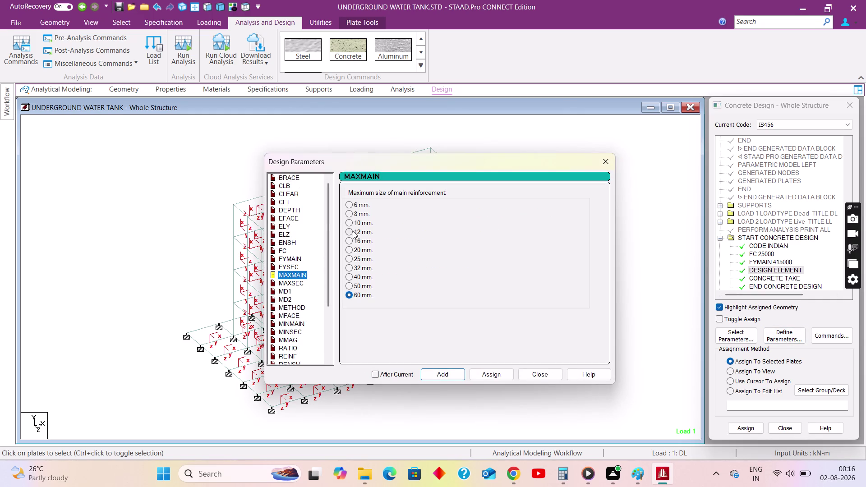
click(351, 224)
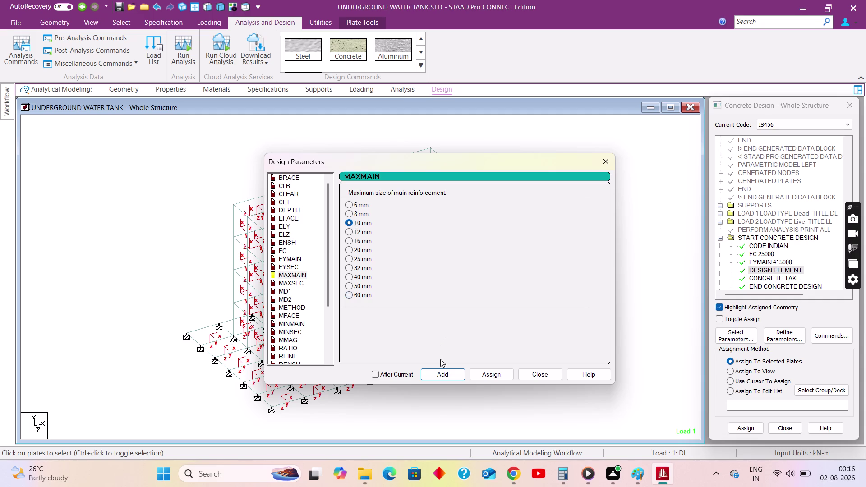
click(445, 377)
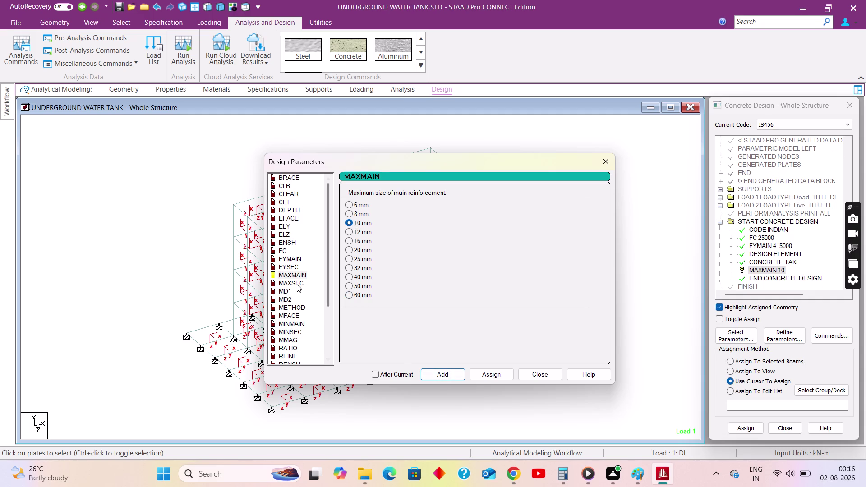
click(297, 284)
click(359, 214)
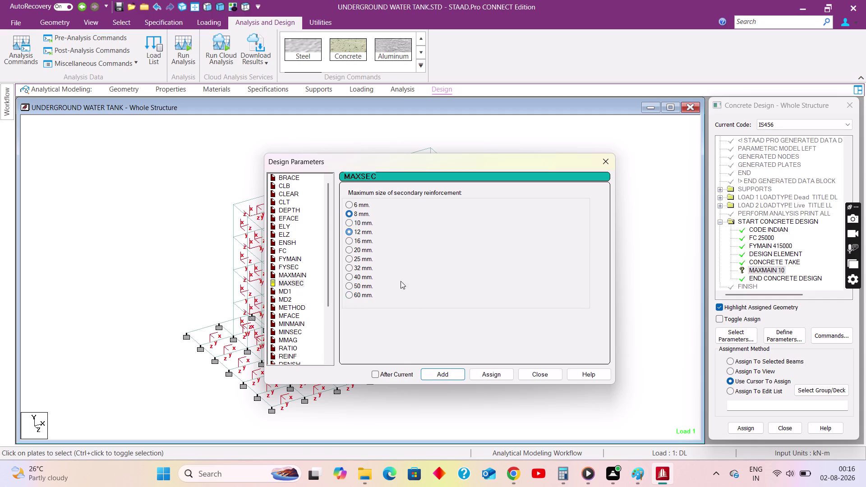
click(444, 378)
click(296, 323)
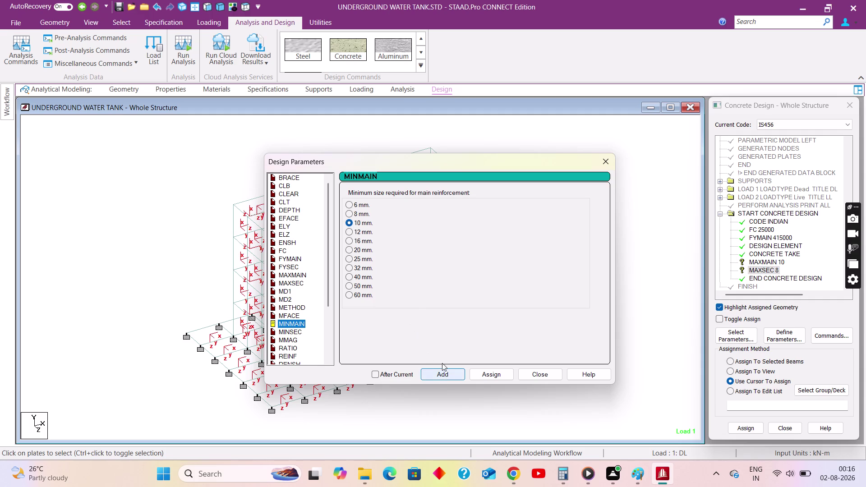
click(358, 215)
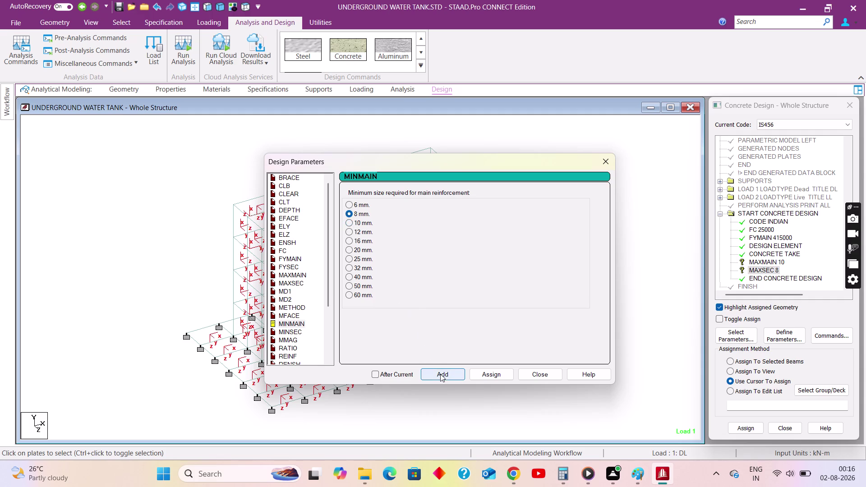
click(440, 374)
click(294, 334)
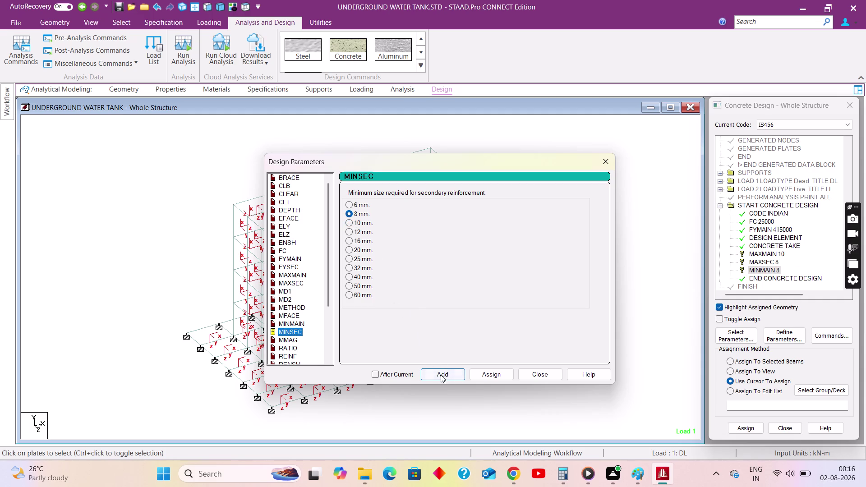
click(442, 375)
Try assigning the MAXMAIN 10 and MAXSEC 8 parameters to everything in view.
click(544, 370)
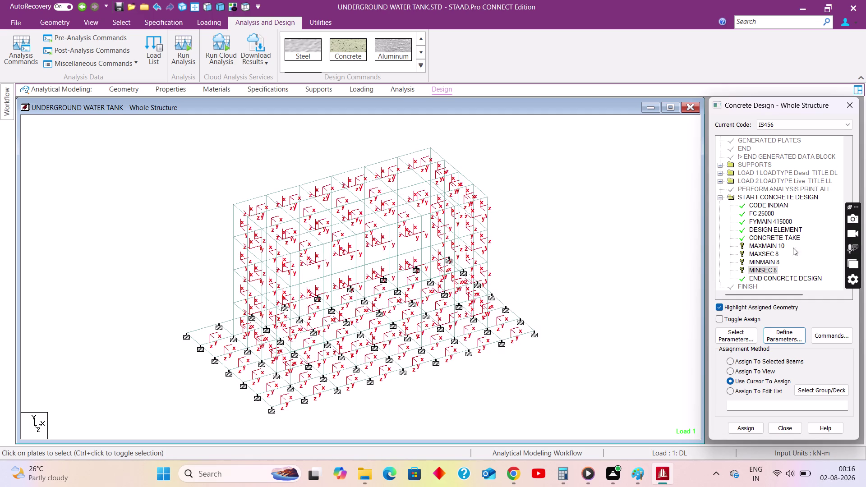
click(766, 246)
click(763, 373)
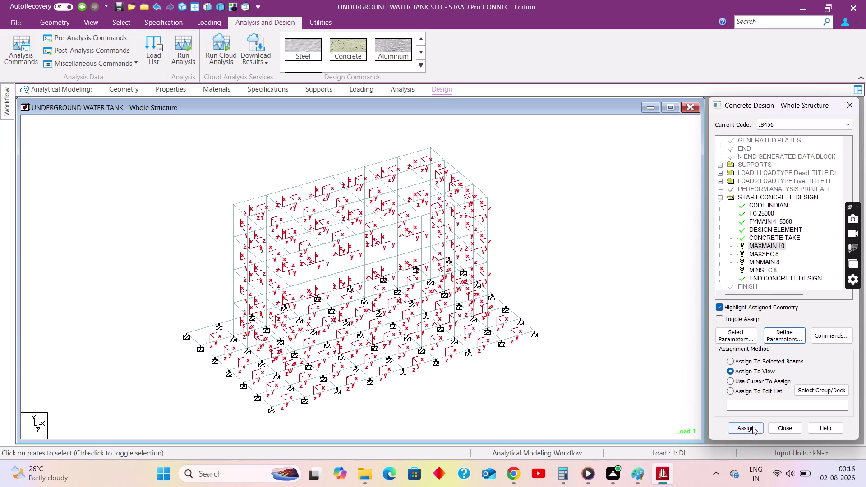
click(752, 427)
click(786, 304)
click(764, 252)
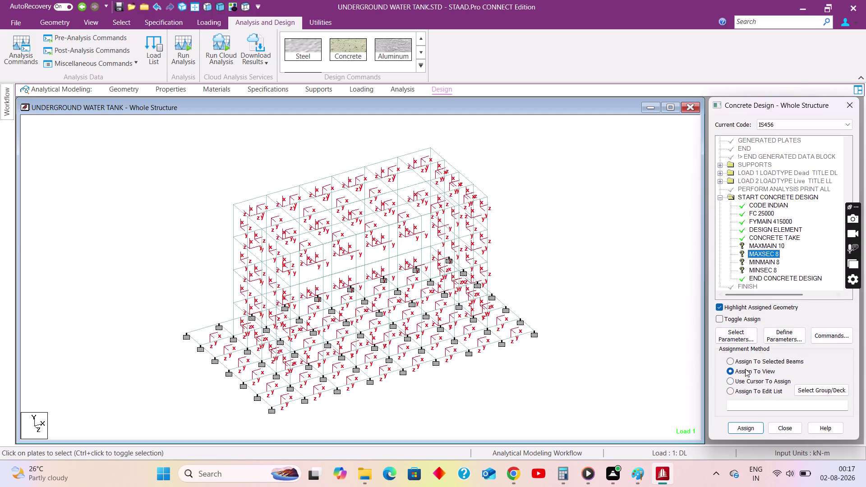
click(738, 430)
click(778, 302)
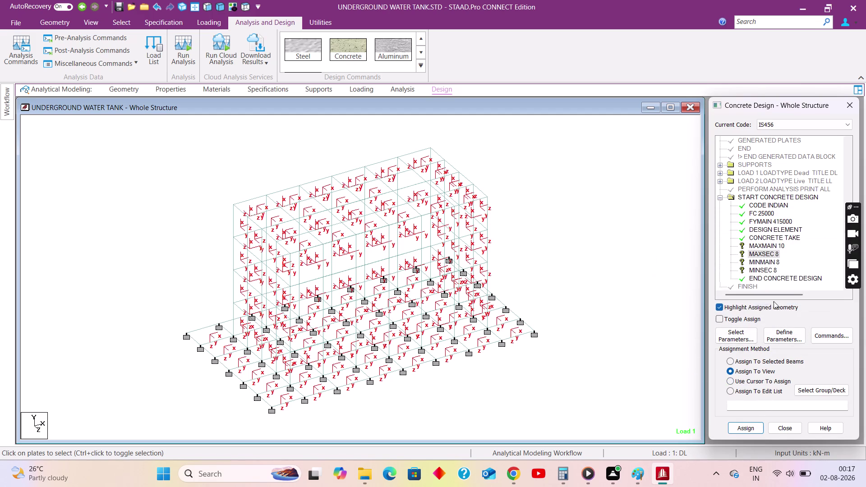
click(764, 246)
Delete the MAXMAIN, MAXSEC, MINMAIN and MINSEC commands, then move to the Analysis step.
right_click(769, 246)
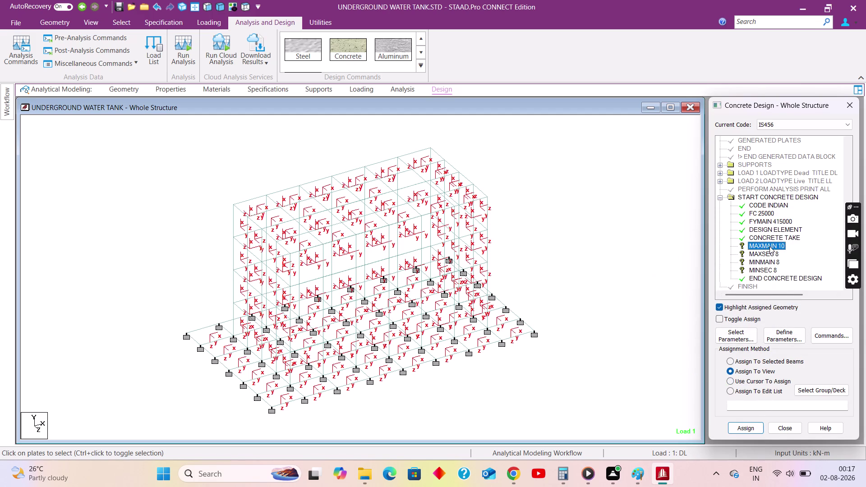
click(779, 264)
click(779, 302)
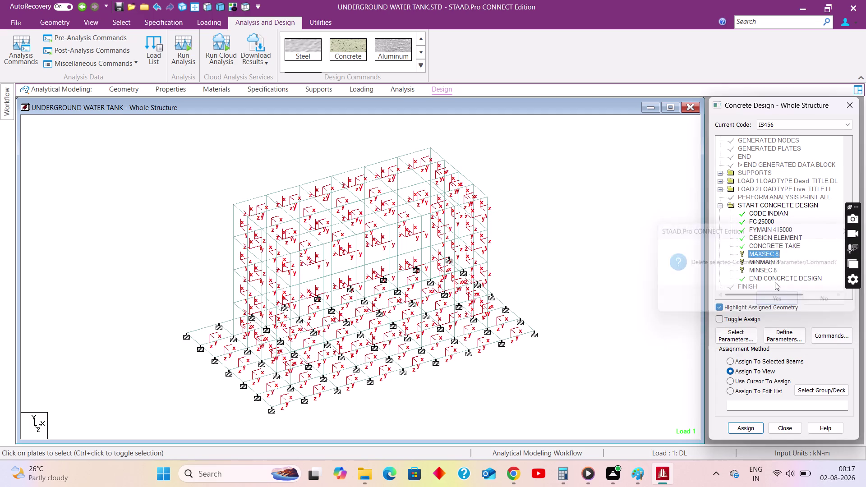
right_click(763, 254)
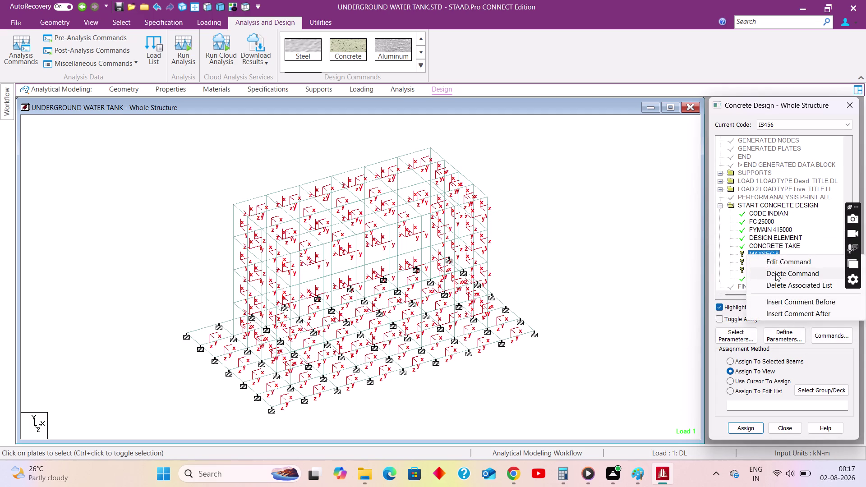
click(775, 273)
click(773, 299)
right_click(761, 263)
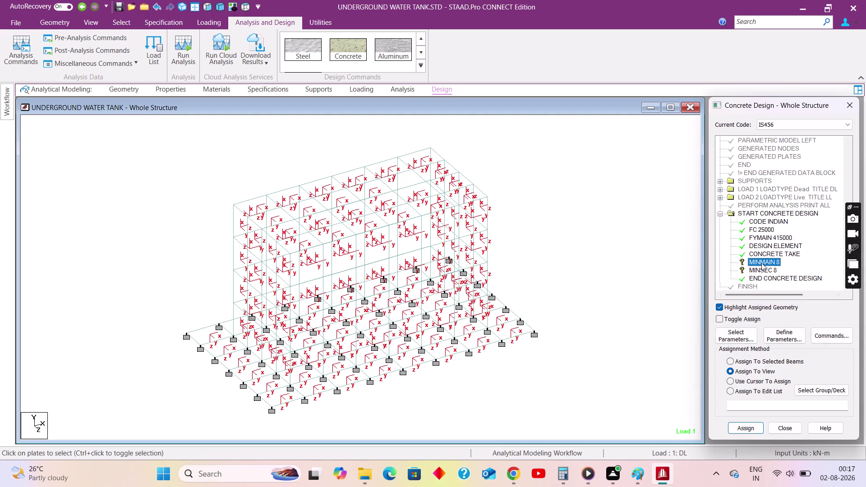
click(770, 284)
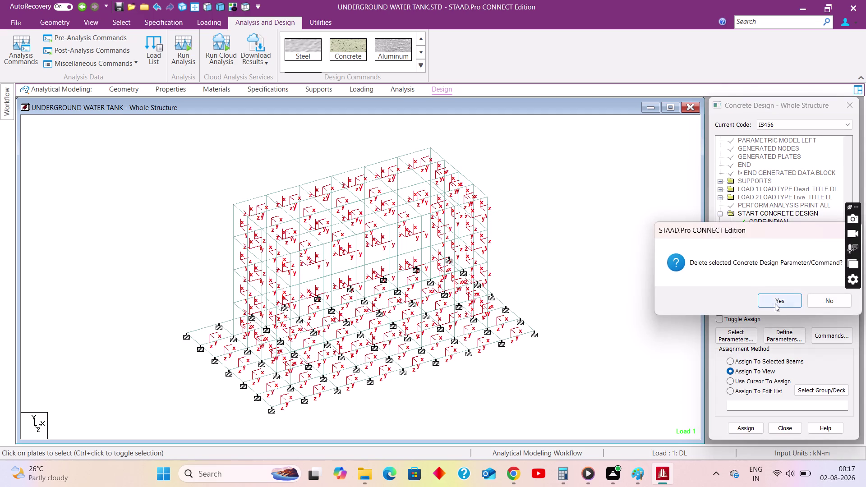
click(773, 303)
right_click(765, 270)
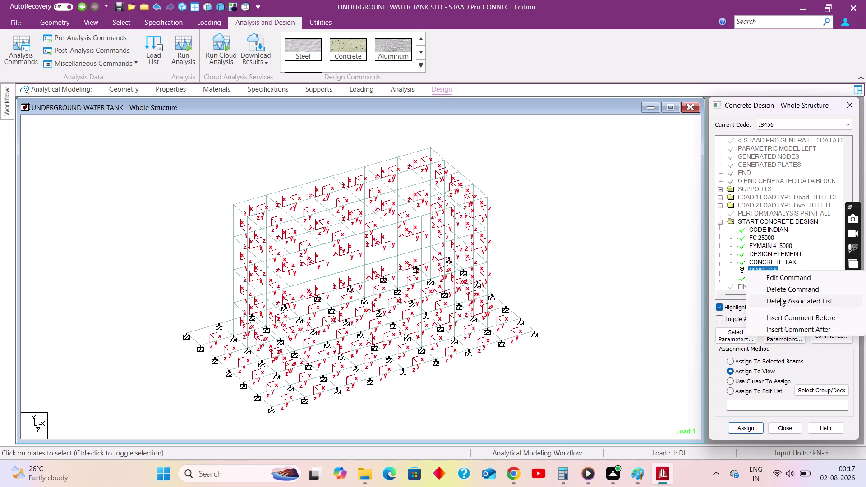
click(782, 290)
click(787, 303)
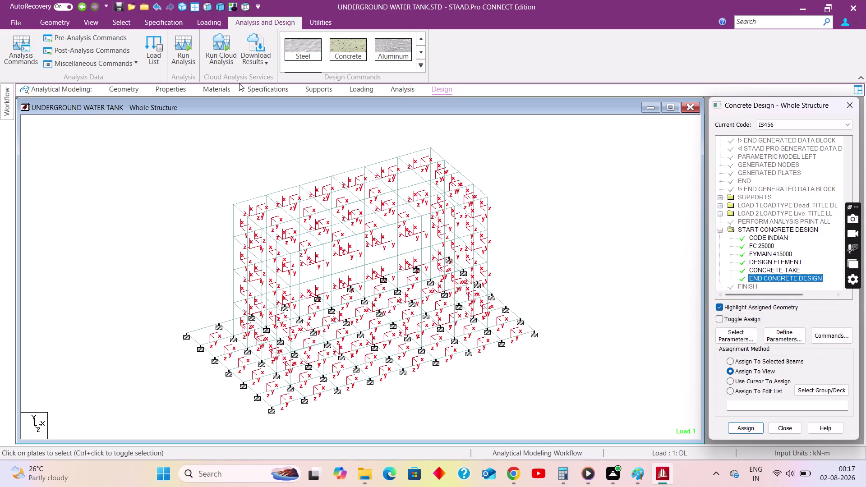
click(211, 25)
Rerun the analysis with concrete design and open the output file after it finishes.
click(257, 28)
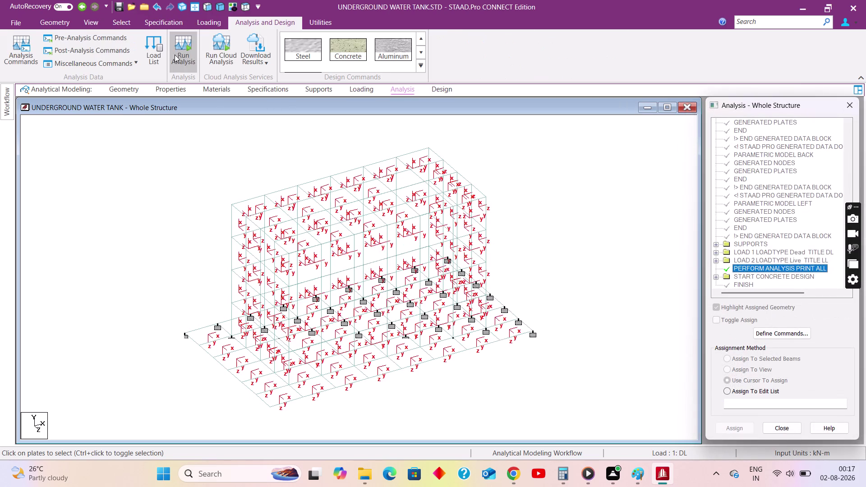
click(176, 54)
click(364, 302)
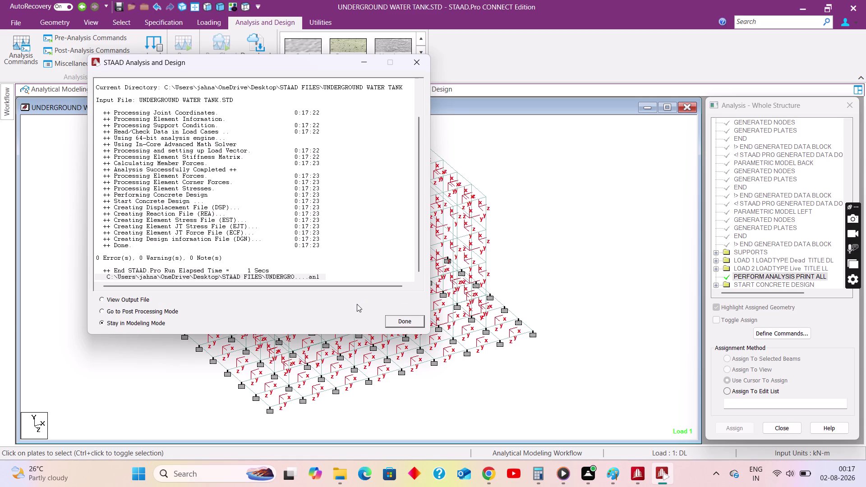
click(106, 300)
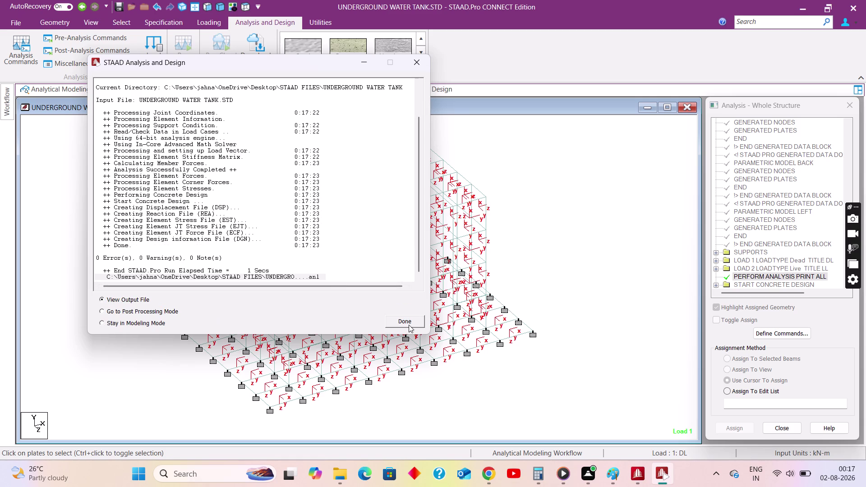
click(406, 319)
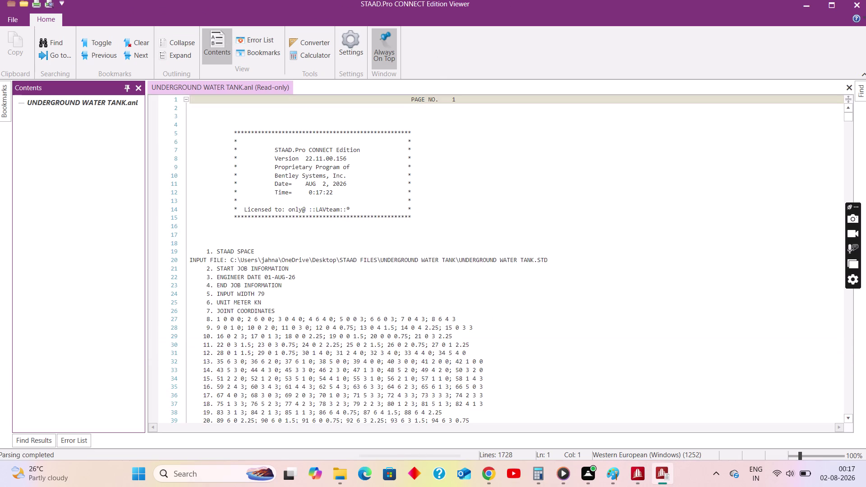
Print the report to Microsoft Print to PDF in the UNDERGROUND WATER TANK folder.
click(9, 15)
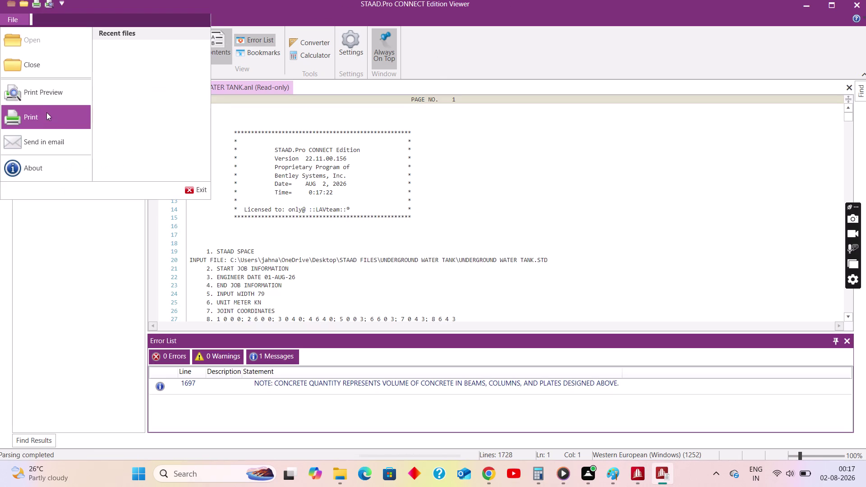
click(46, 112)
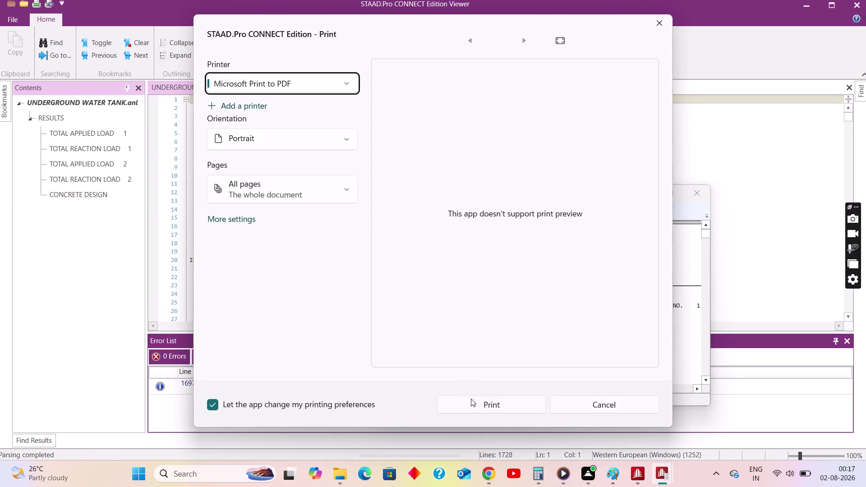
click(484, 406)
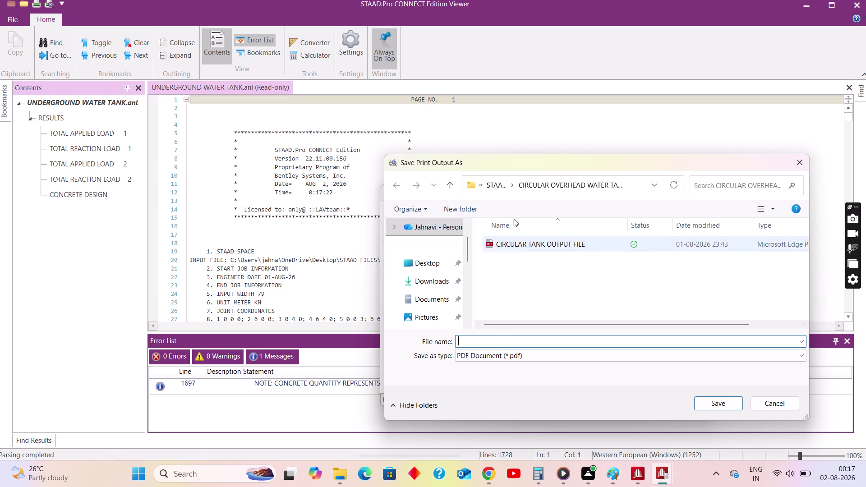
click(500, 187)
scroll(down, 3)
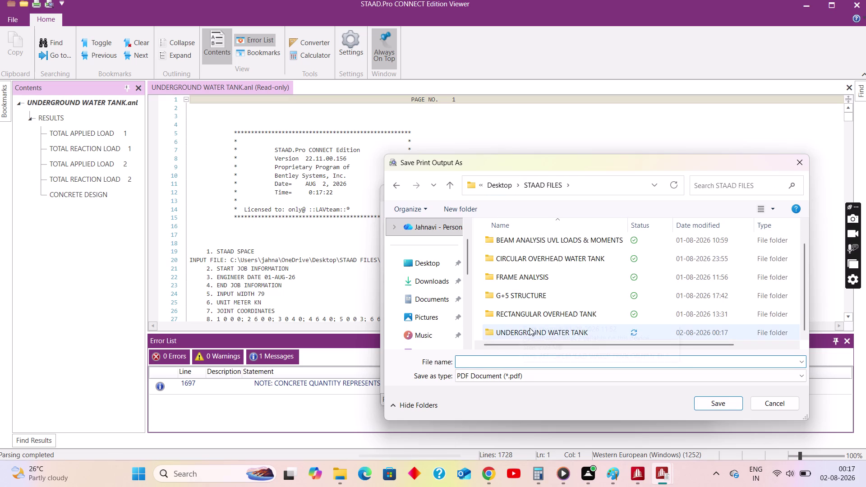
double_click(529, 327)
Save the PDF as 'UNDERGROUND TANK OUTPUT FILE'.
click(506, 345)
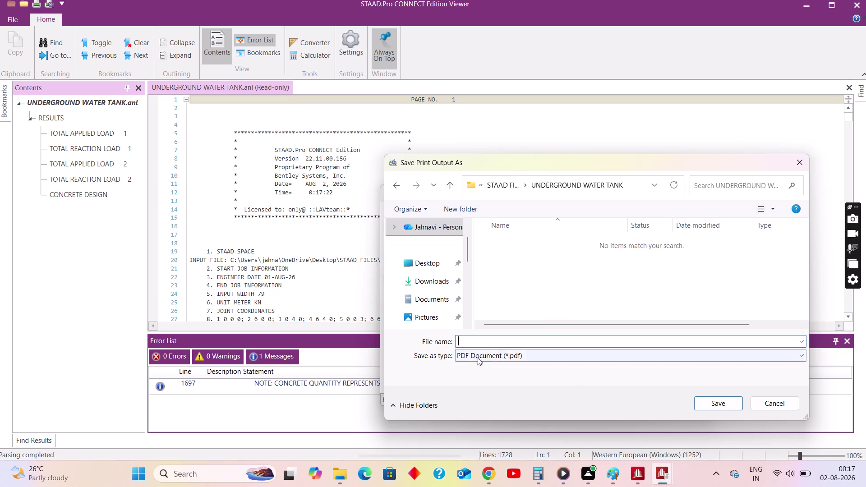
text(under)
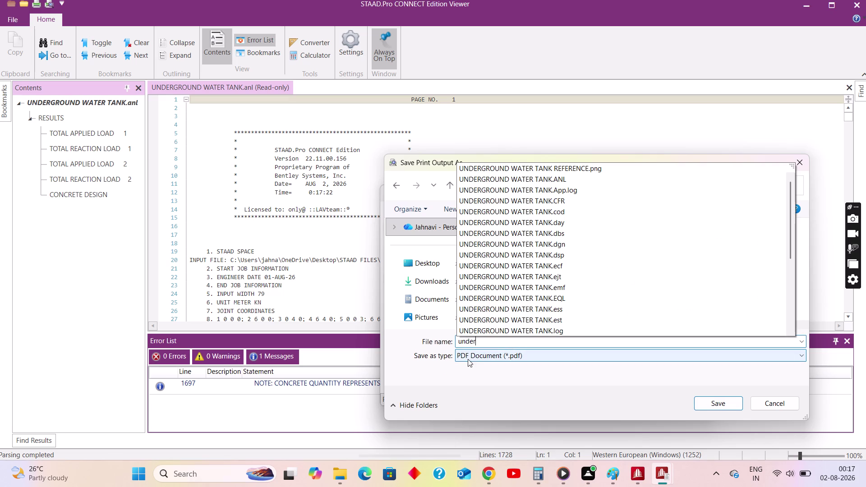
key(BackSpace)
key(BackSpace)
key(BackSpace)
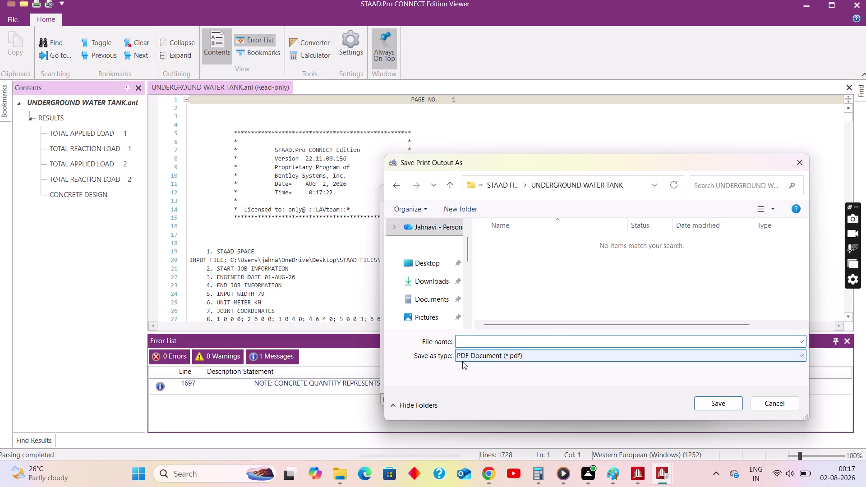
text(UNDERGRO)
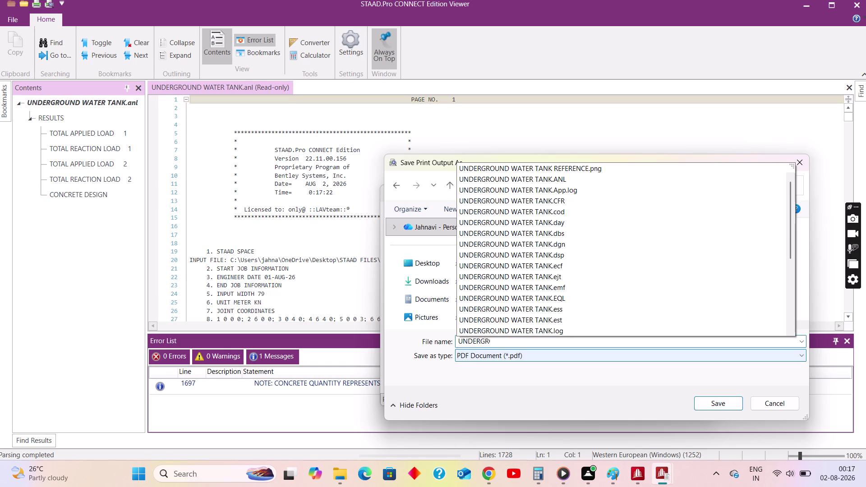
text(UND)
key(space)
text(TA)
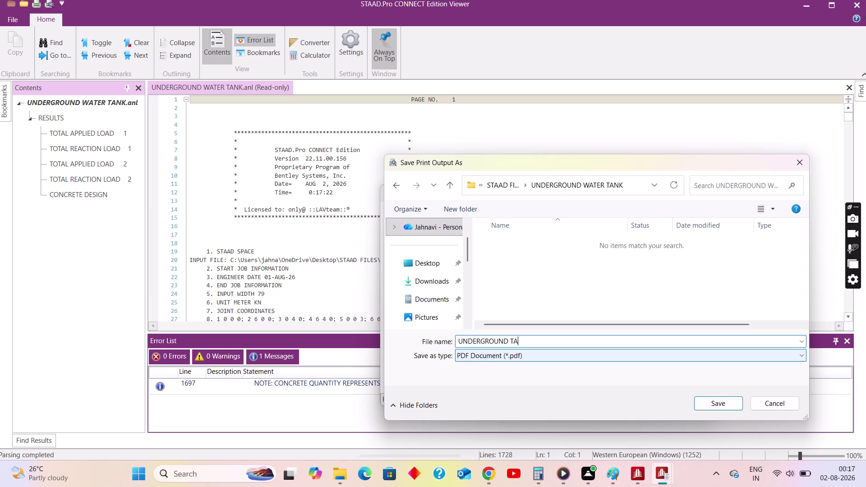
text(NK OUT)
text(PUT FILE)
click(722, 399)
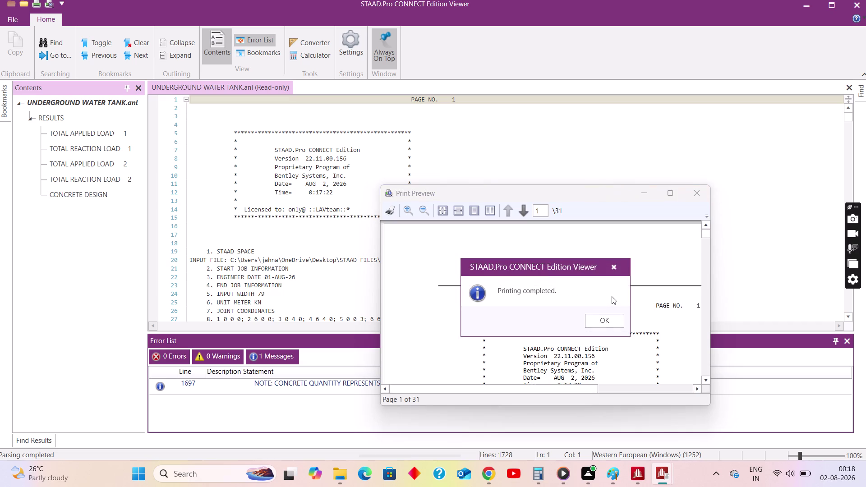
Dismiss the printing-complete message and close the print preview.
click(599, 325)
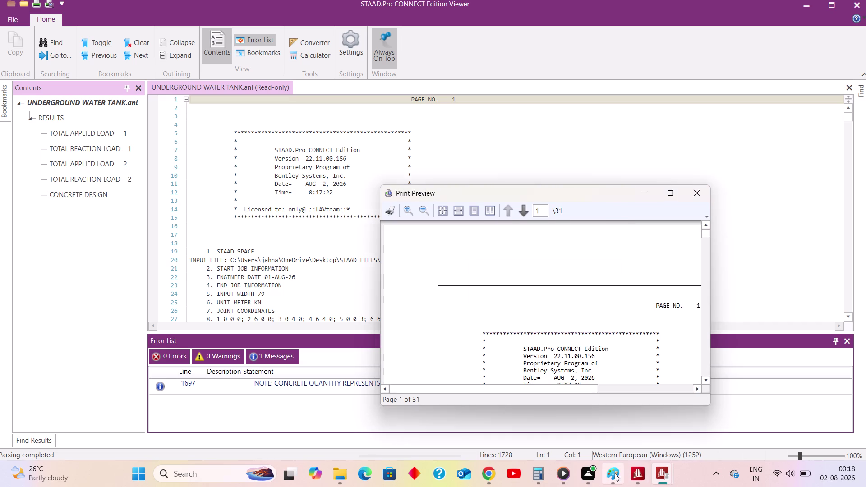
click(614, 473)
click(696, 199)
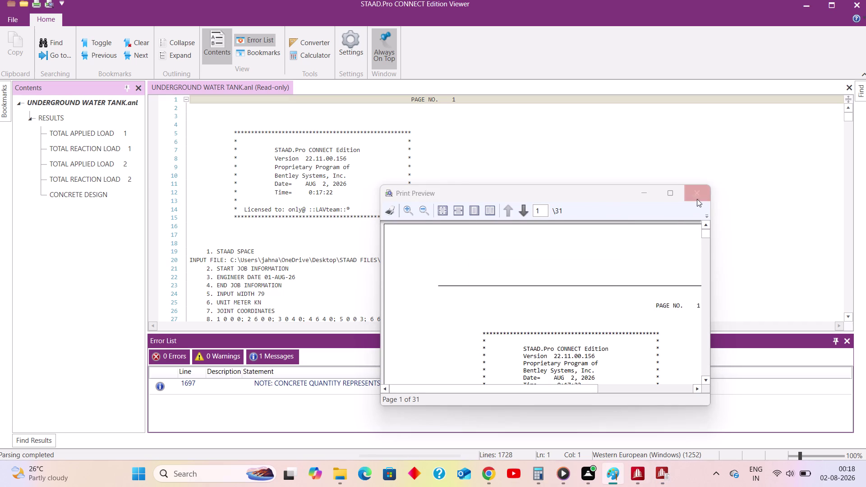
click(849, 5)
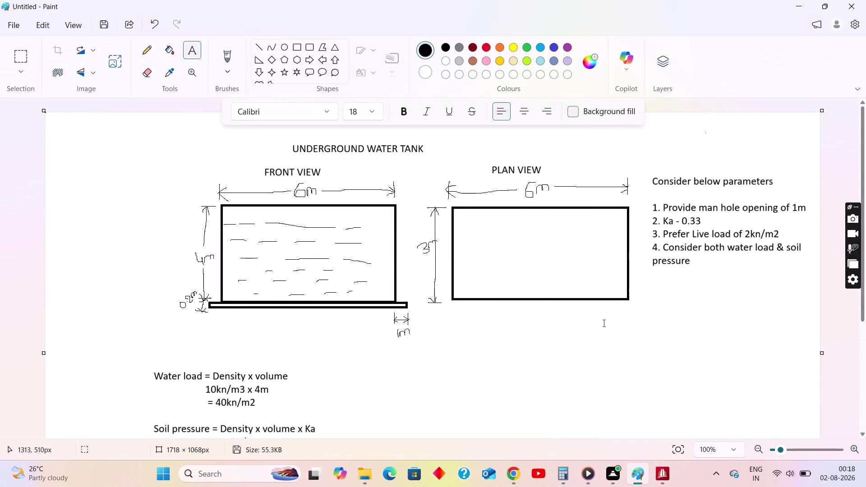
Save the Paint sketch as a PNG named 'UNDERGROUND TANK CALCULATIONS'.
click(10, 27)
click(55, 134)
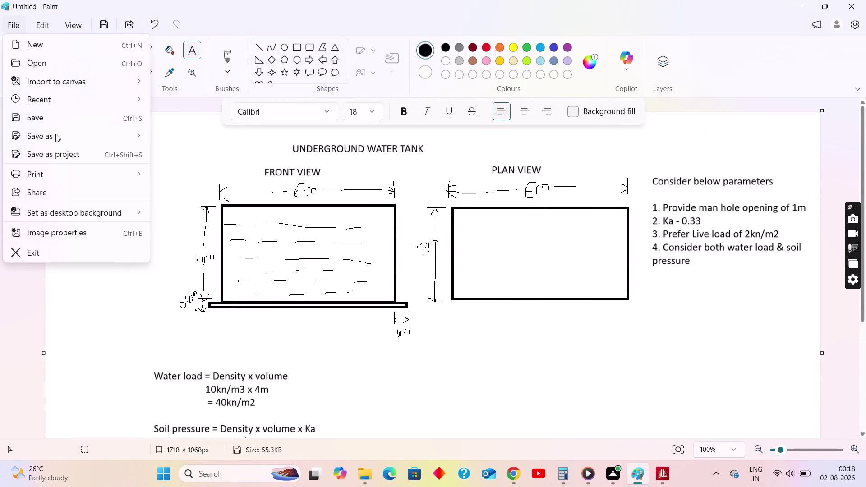
click(174, 142)
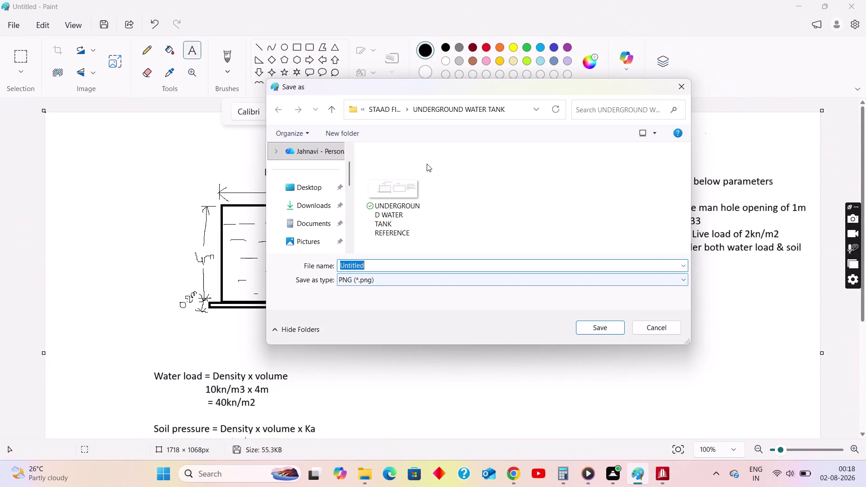
click(404, 264)
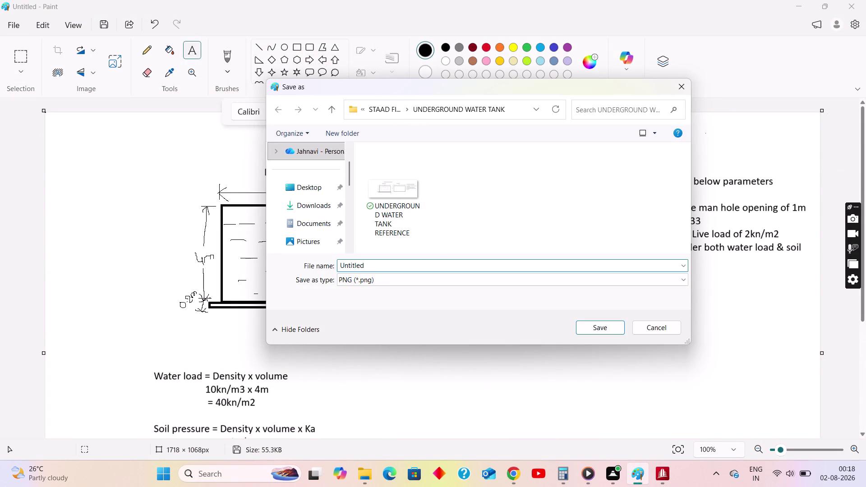
drag(404, 264, 309, 266)
text(U)
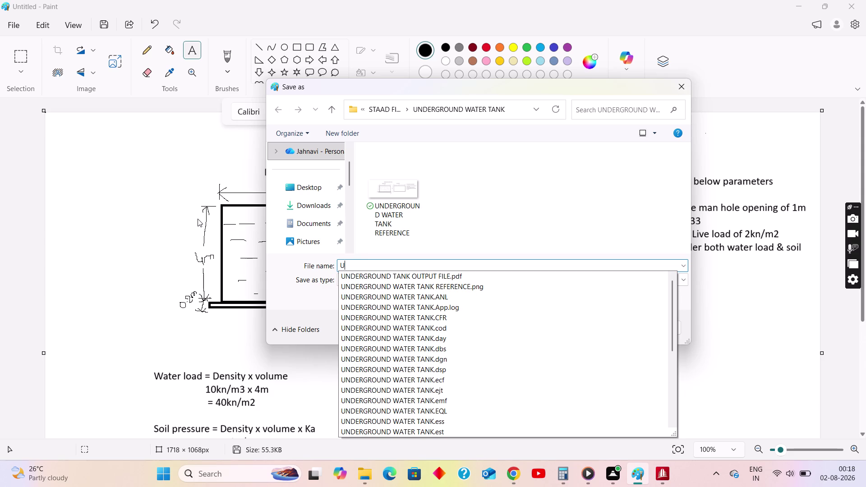
text(NDERGR)
text(OUND)
key(space)
text(TANK CA)
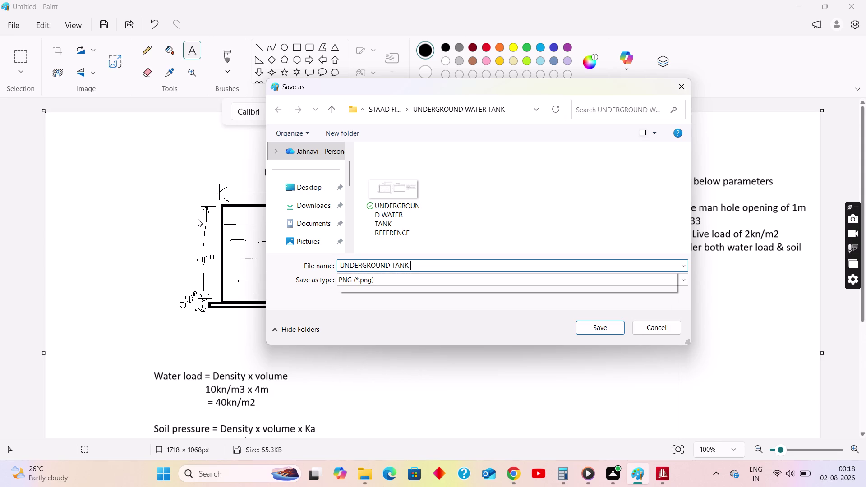
text(LCULATI)
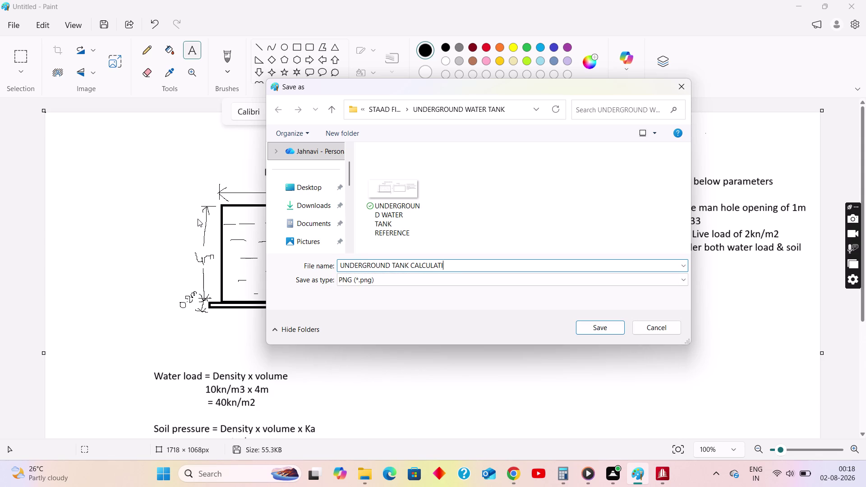
text(ONS)
click(602, 334)
click(666, 477)
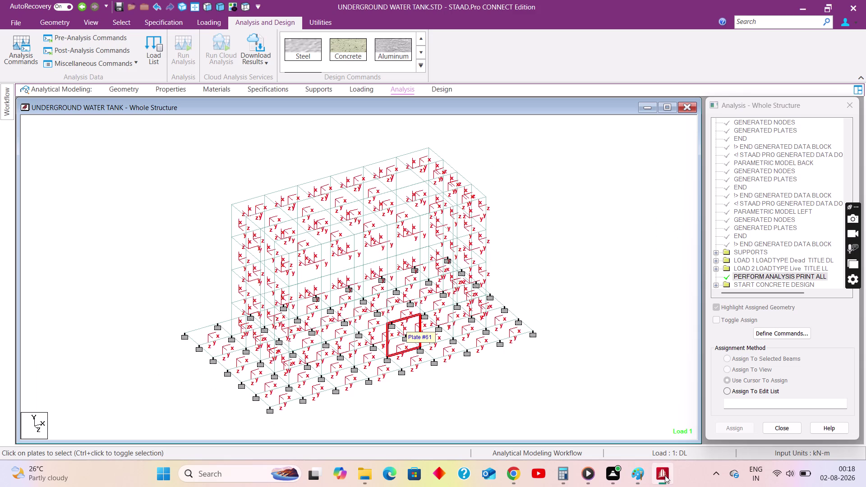
Resave the STAAD tank model, confirming the save.
click(9, 23)
click(18, 108)
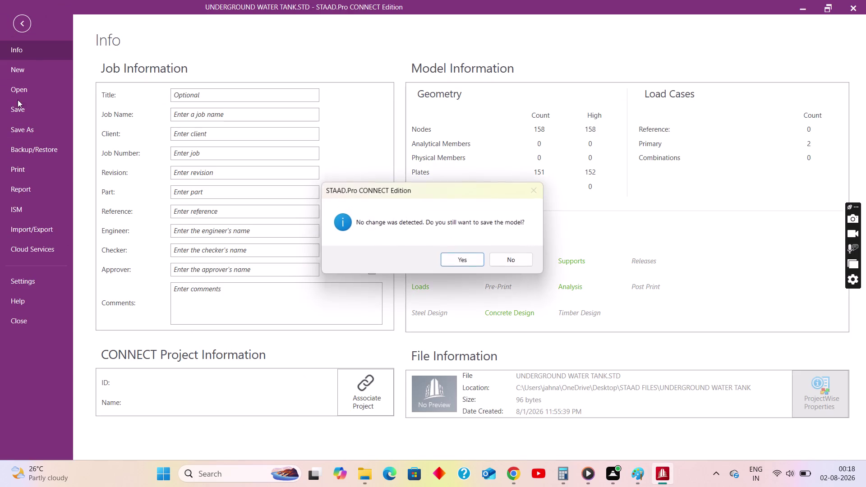
click(455, 260)
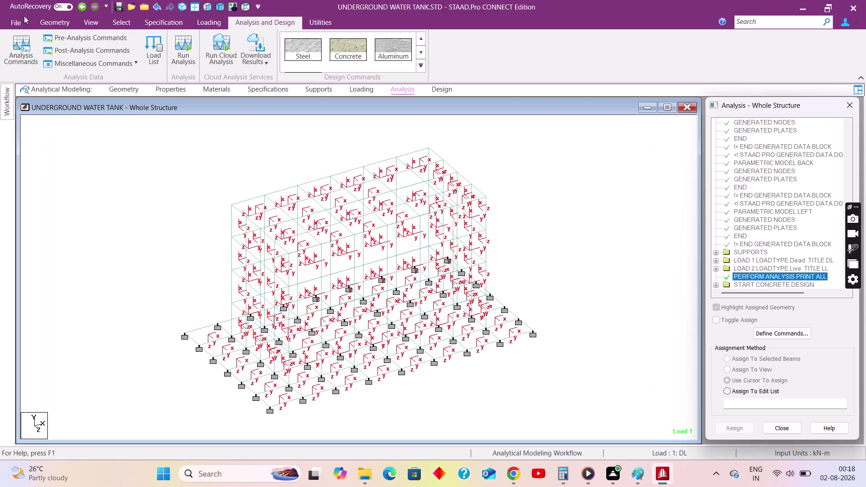